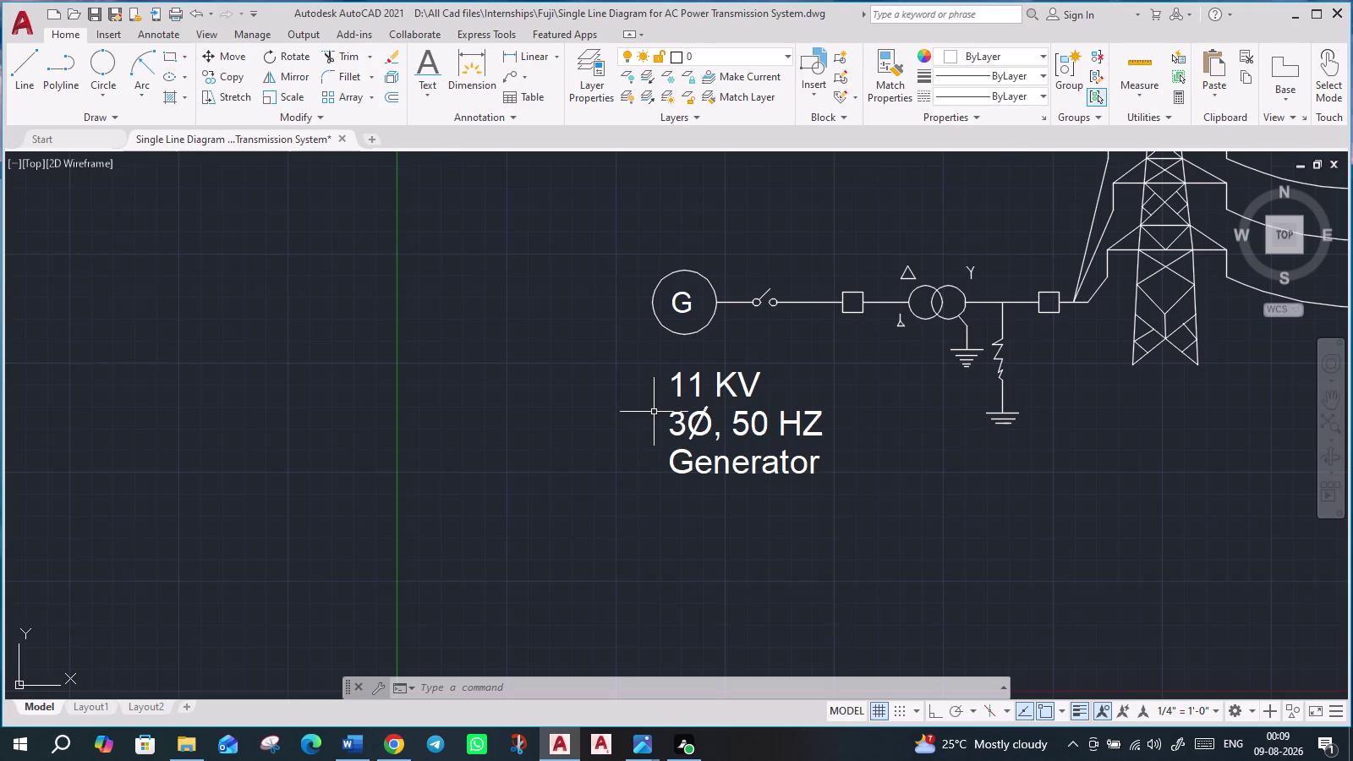
Select the phase slash, the '3Ø, 50 HZ' line and all three generator label lines.
scroll(up, 3)
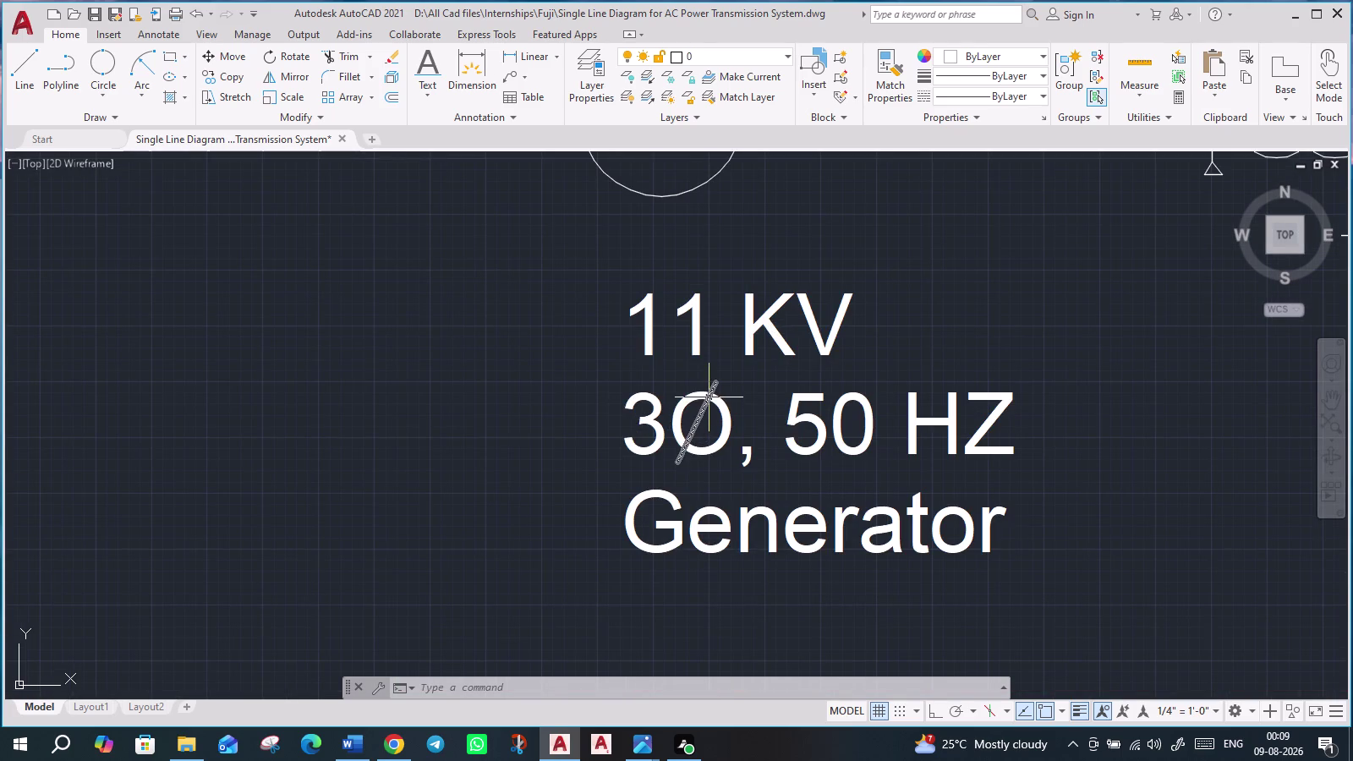
click(708, 398)
click(719, 415)
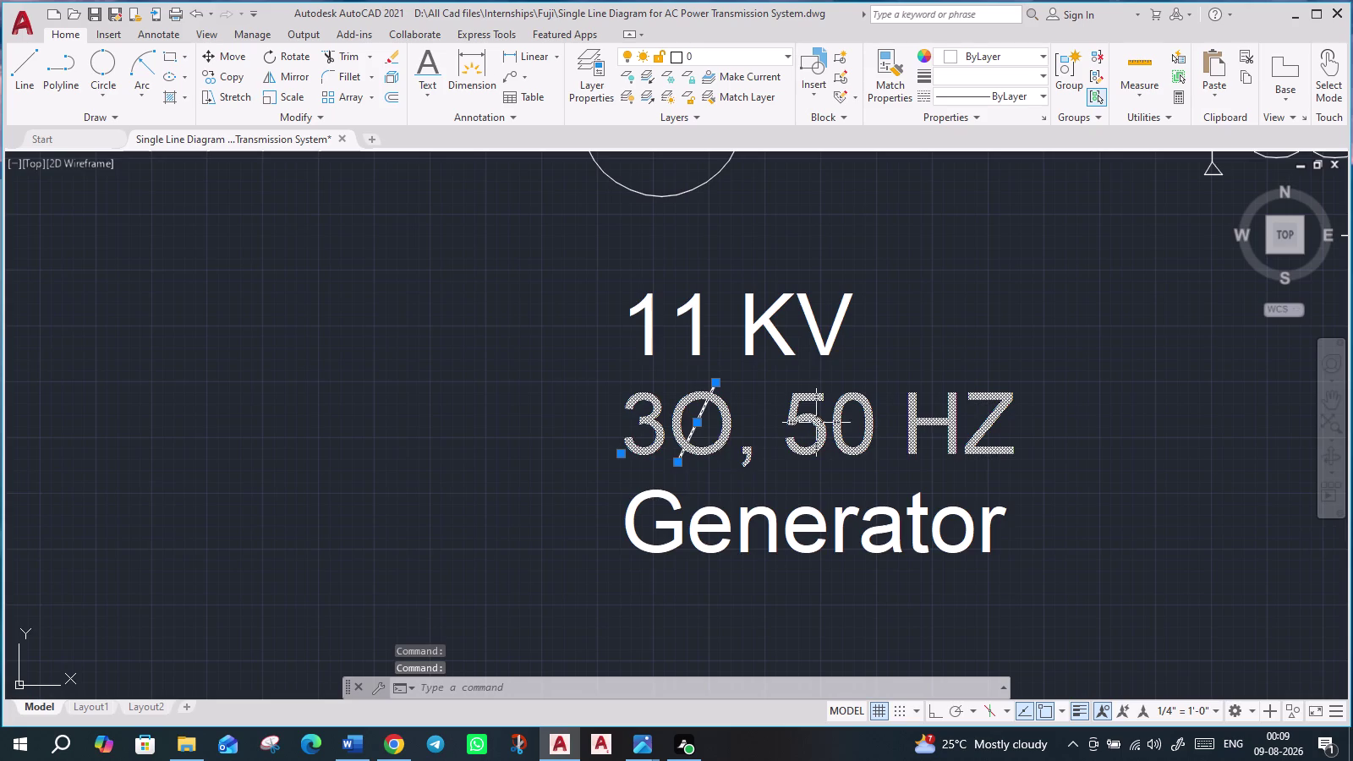
scroll(down, 3)
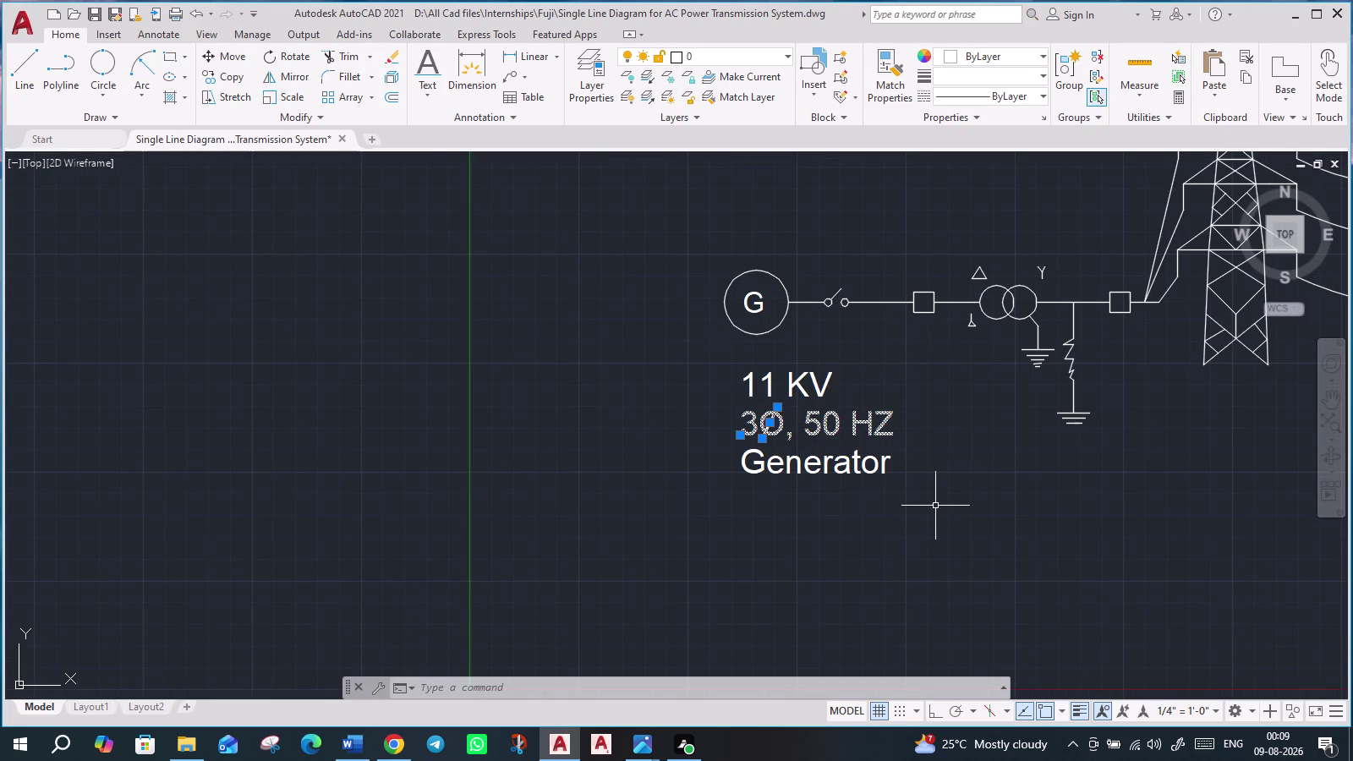
click(731, 364)
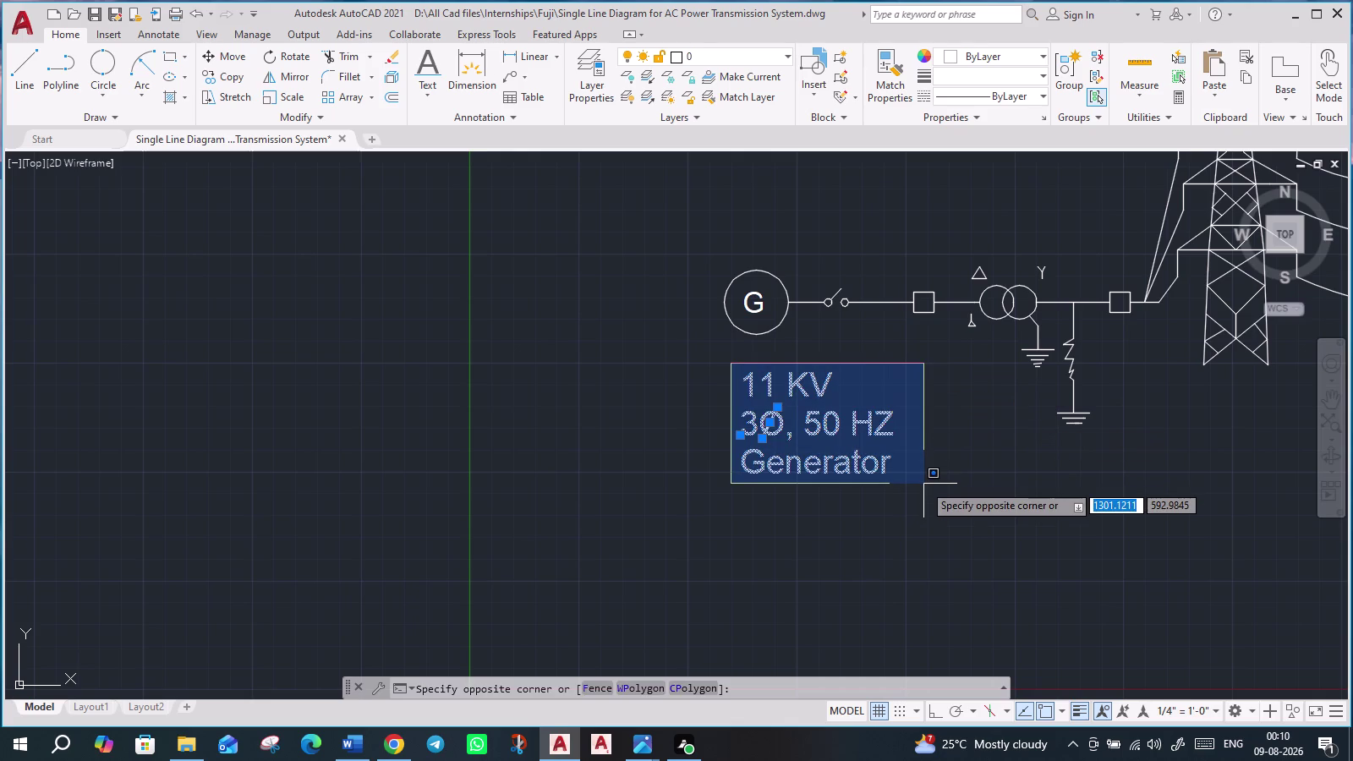
click(924, 483)
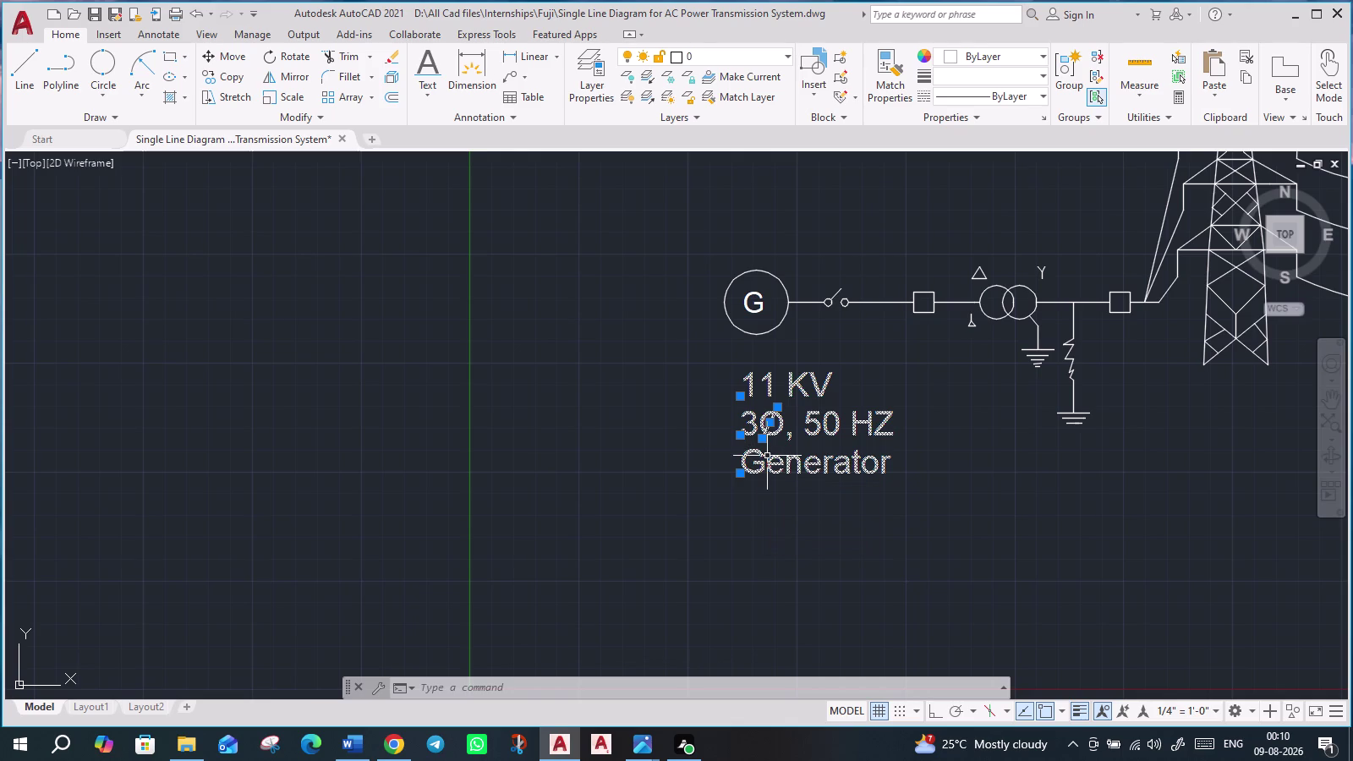
Copy the '11 KV, 3Ø, 50 HZ Generator' label to a spot below the transformer.
text(co)
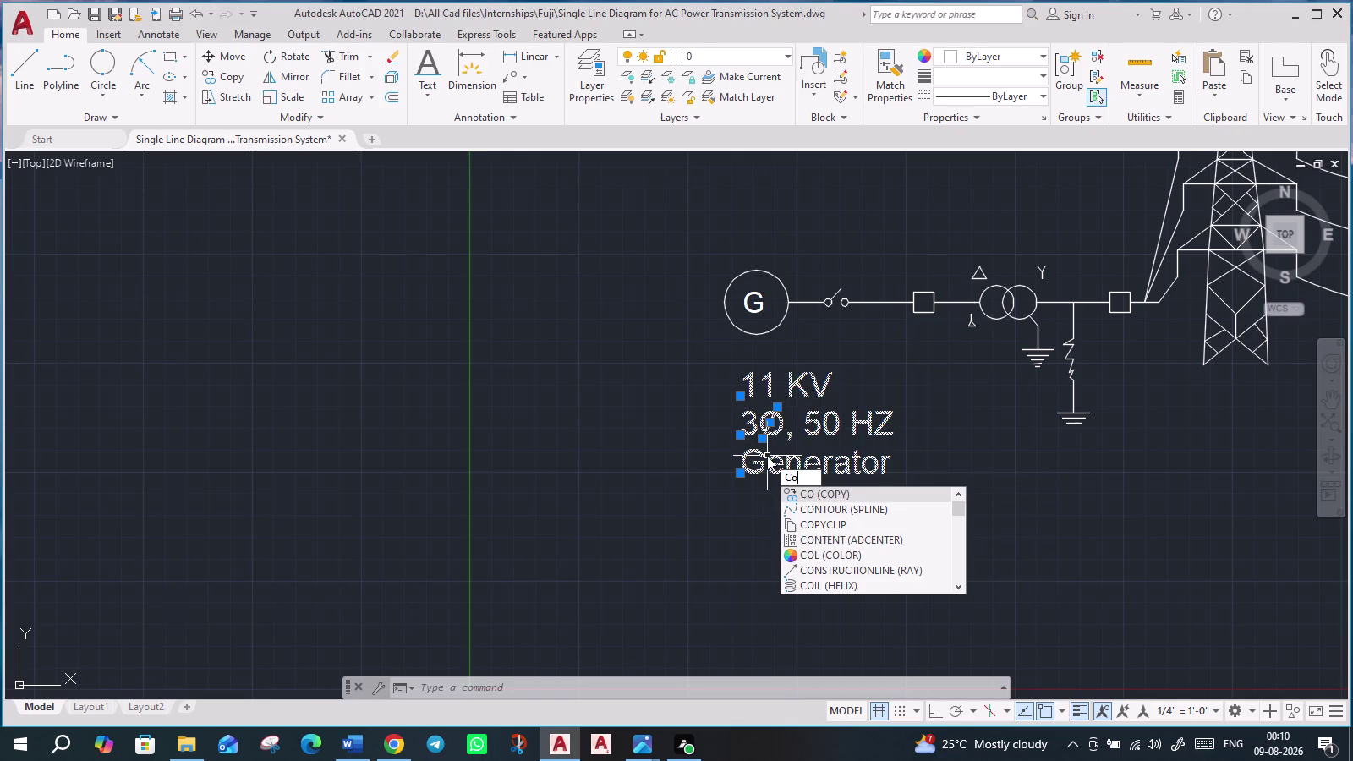
key(Return)
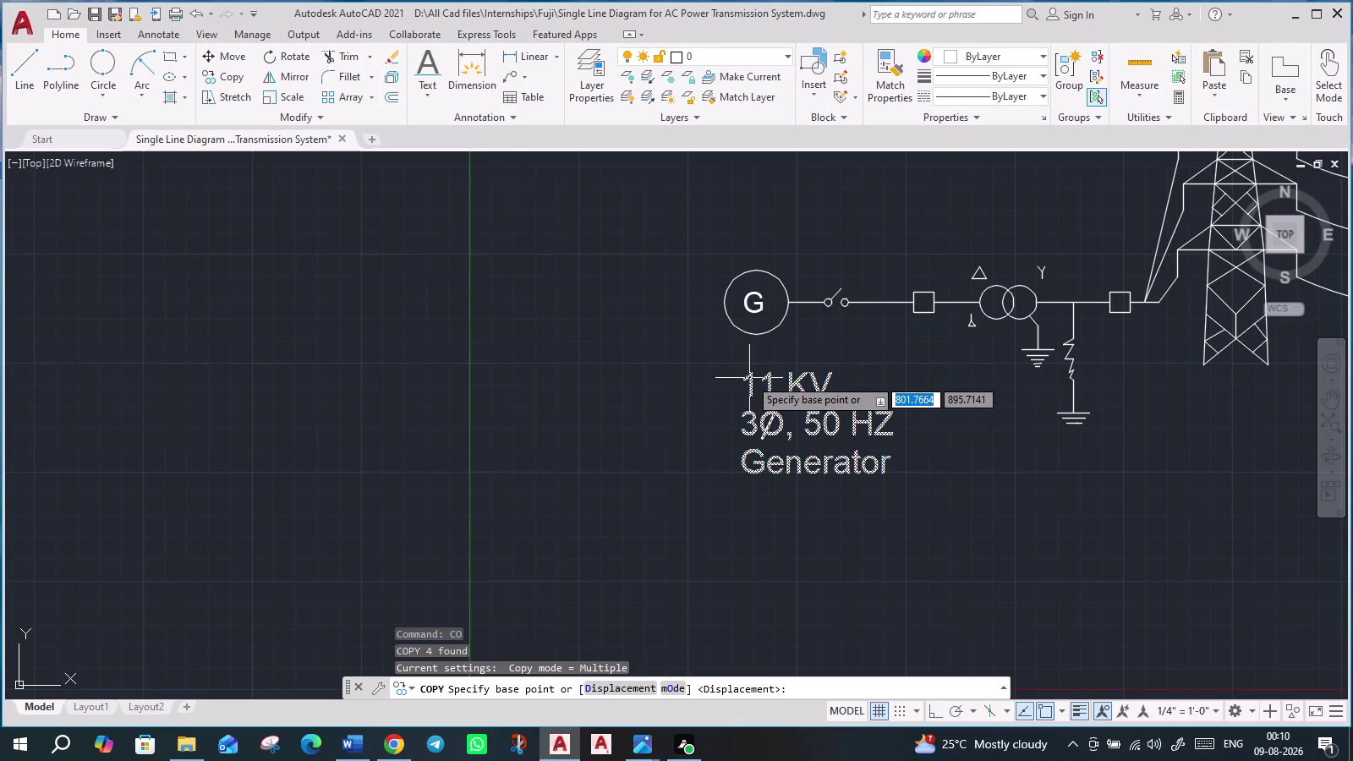
click(749, 378)
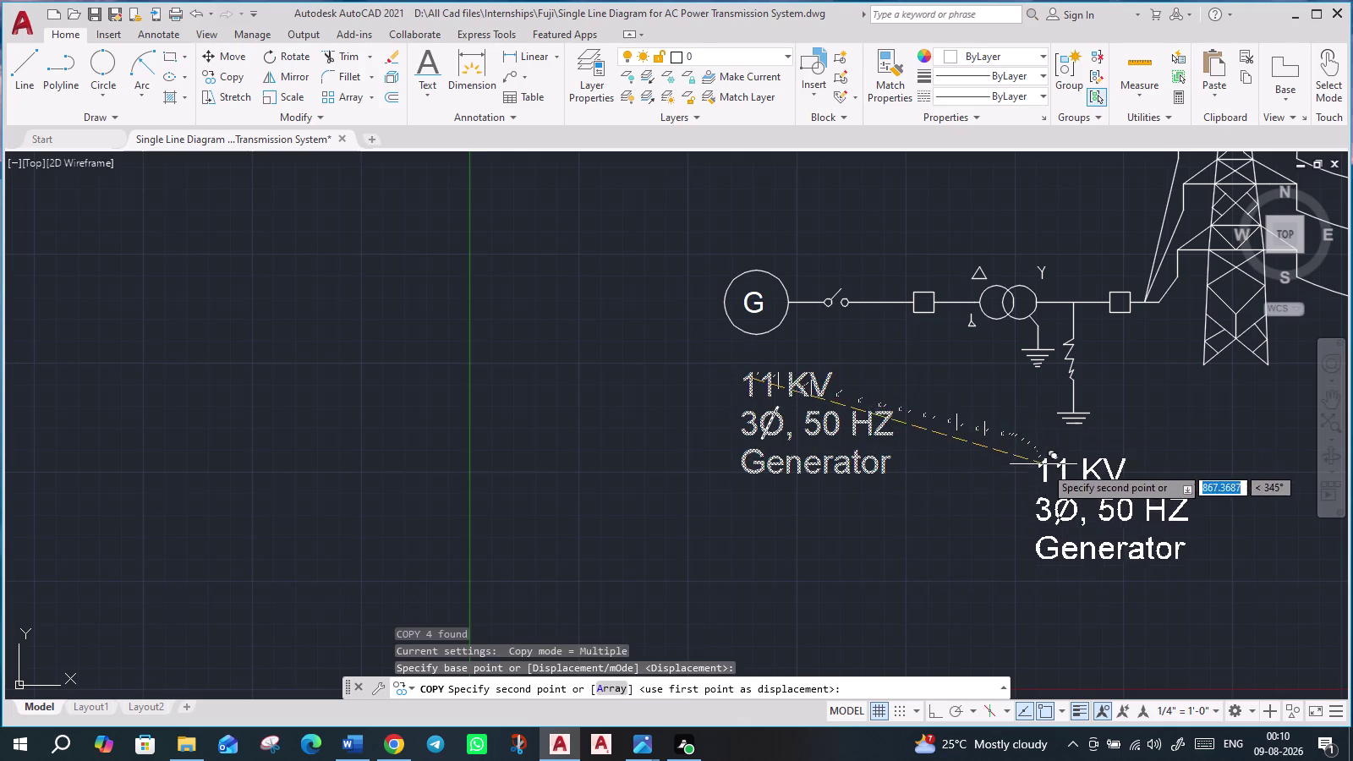
middle_drag(1029, 470, 807, 420)
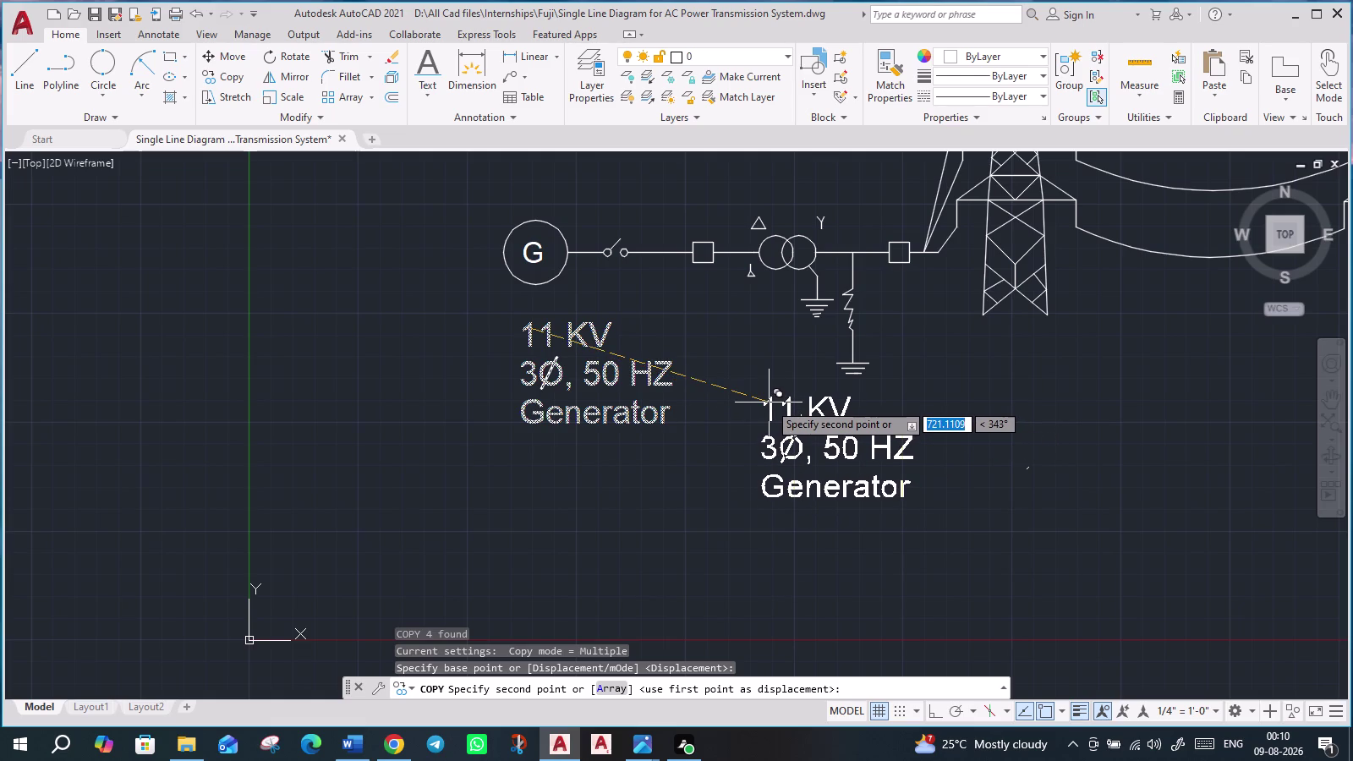
click(766, 402)
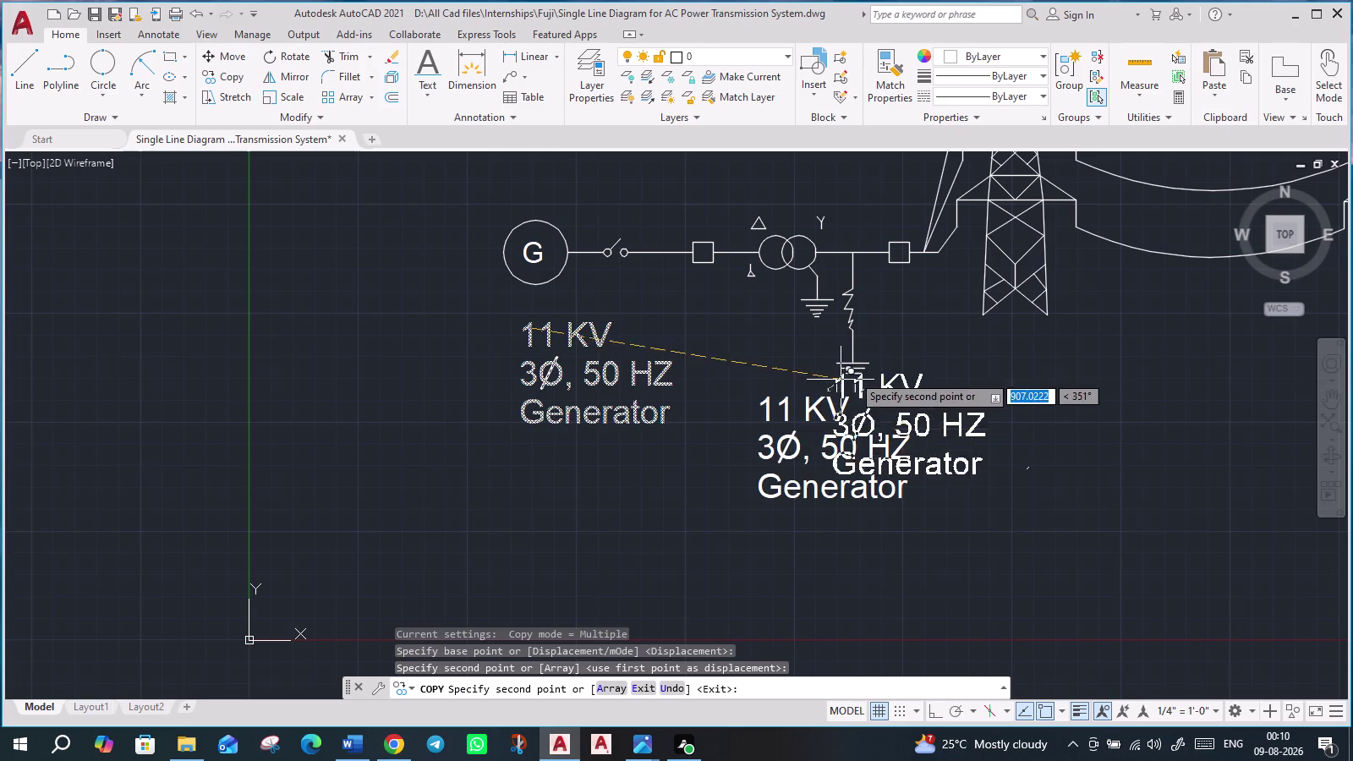
key(Escape)
scroll(down, 3)
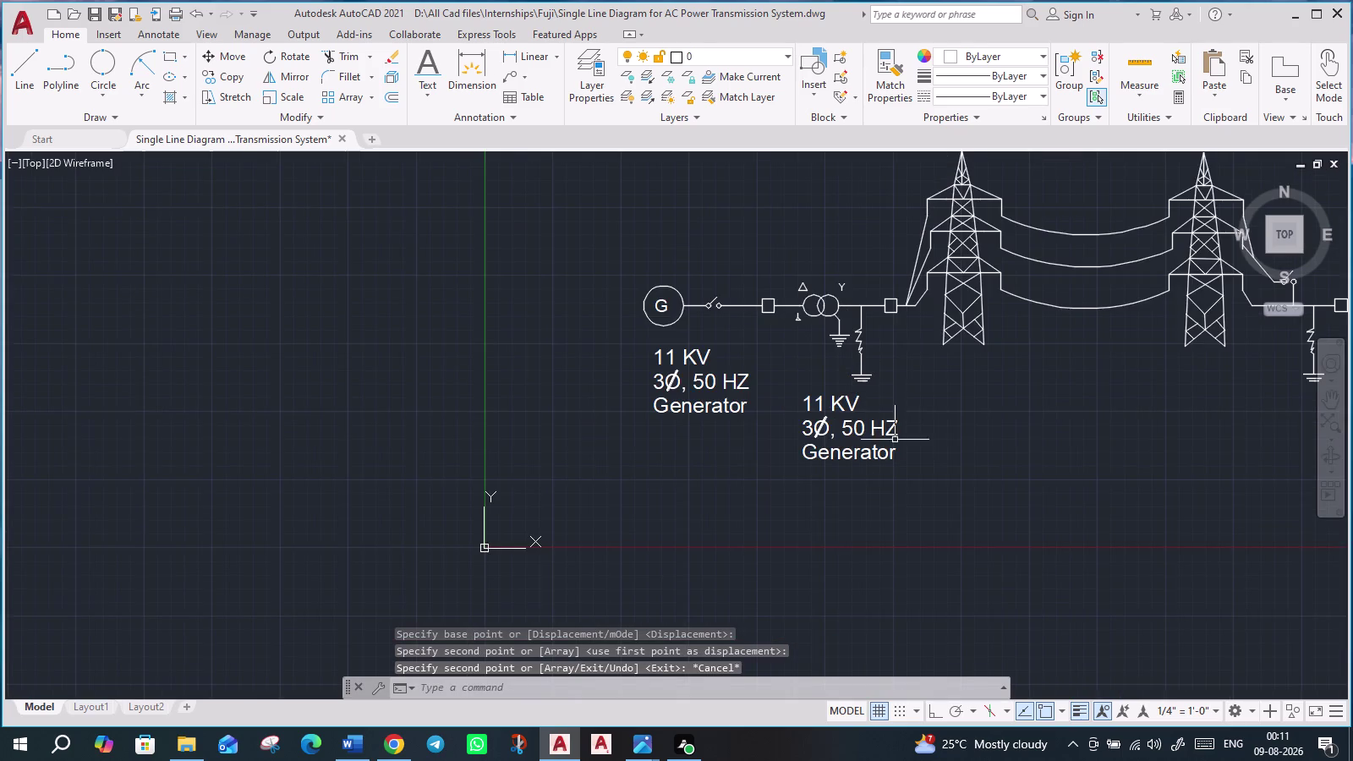
scroll(down, 3)
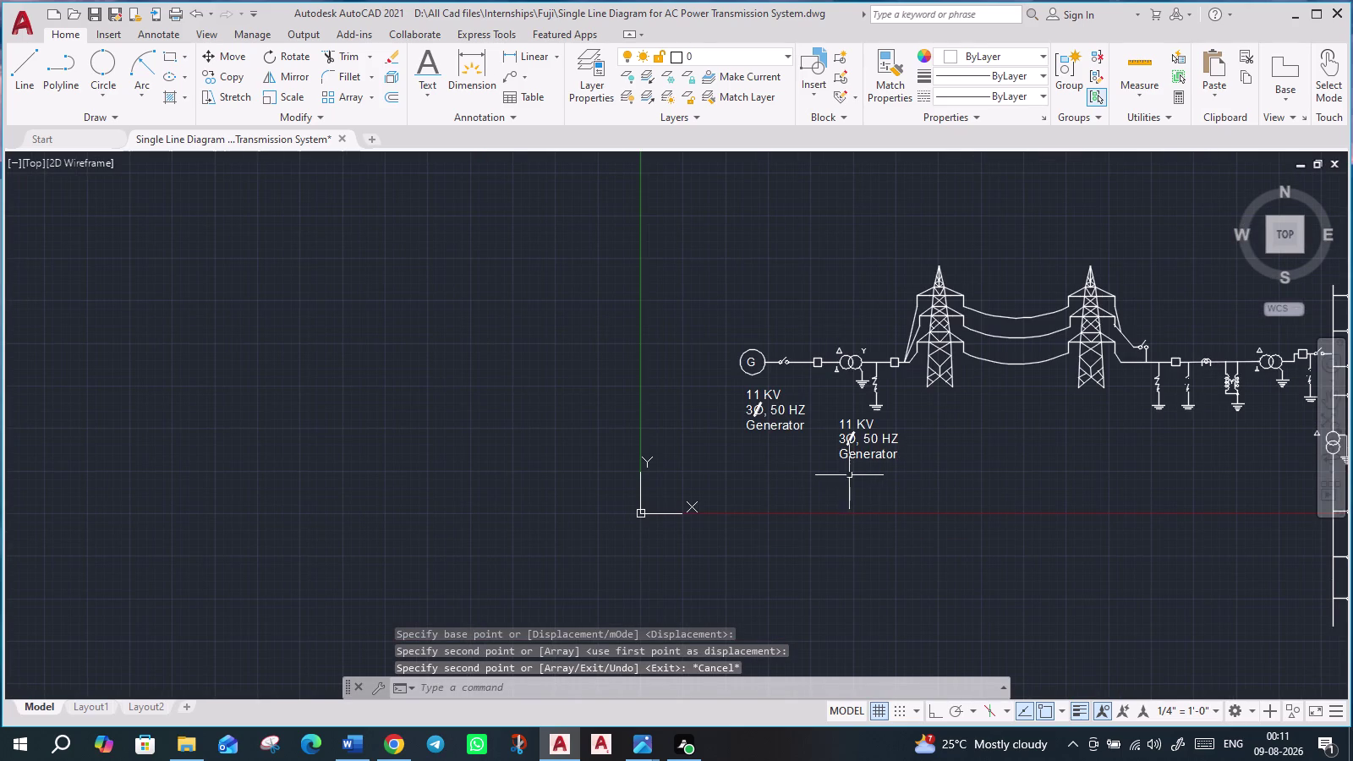
Scale down the original generator label, anchored at its corner.
click(818, 465)
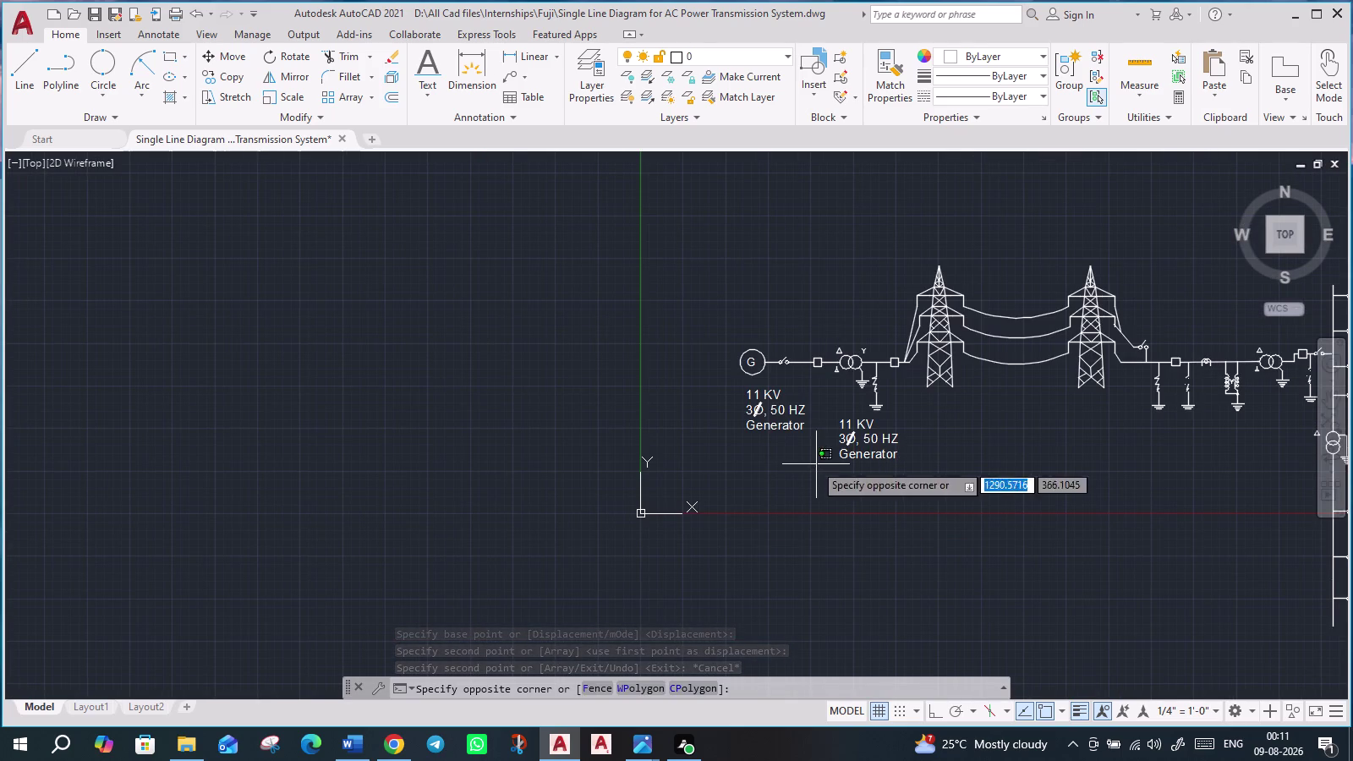
click(725, 388)
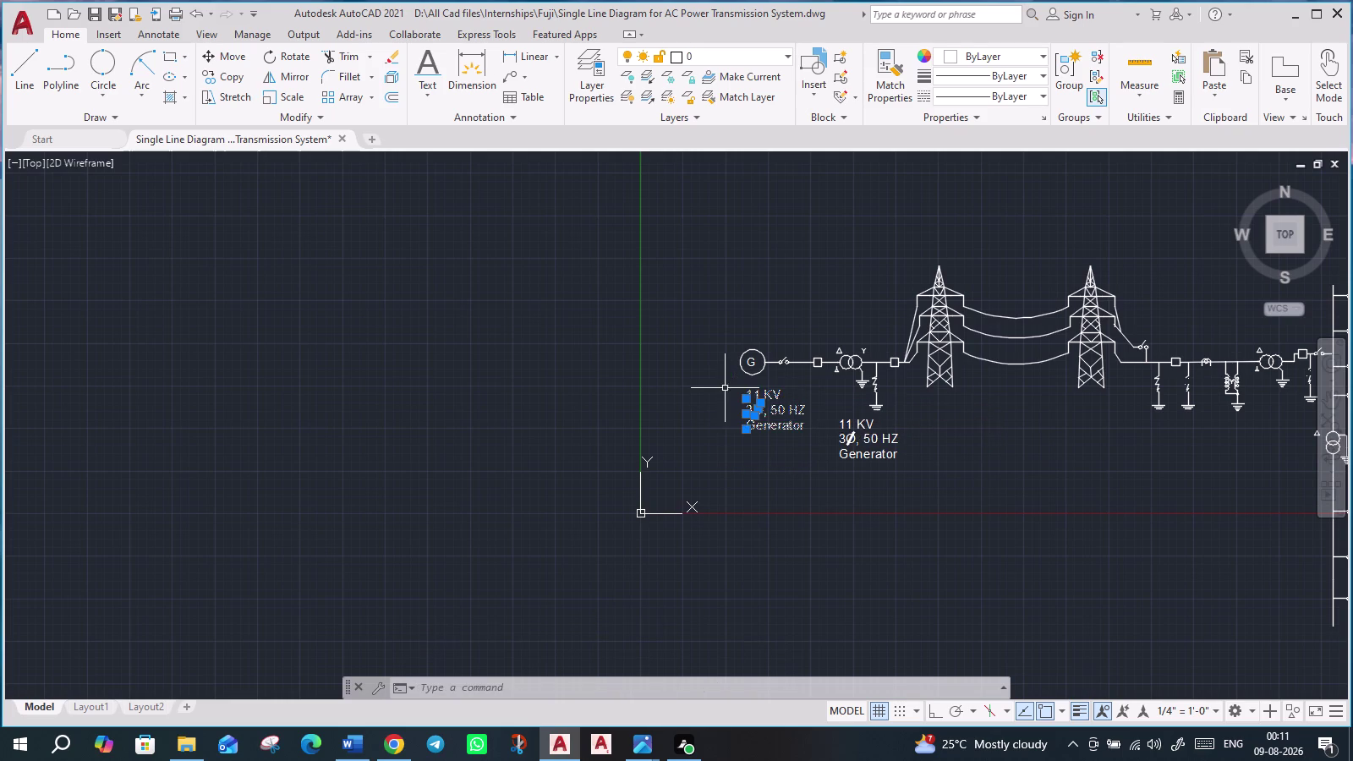
text(sc)
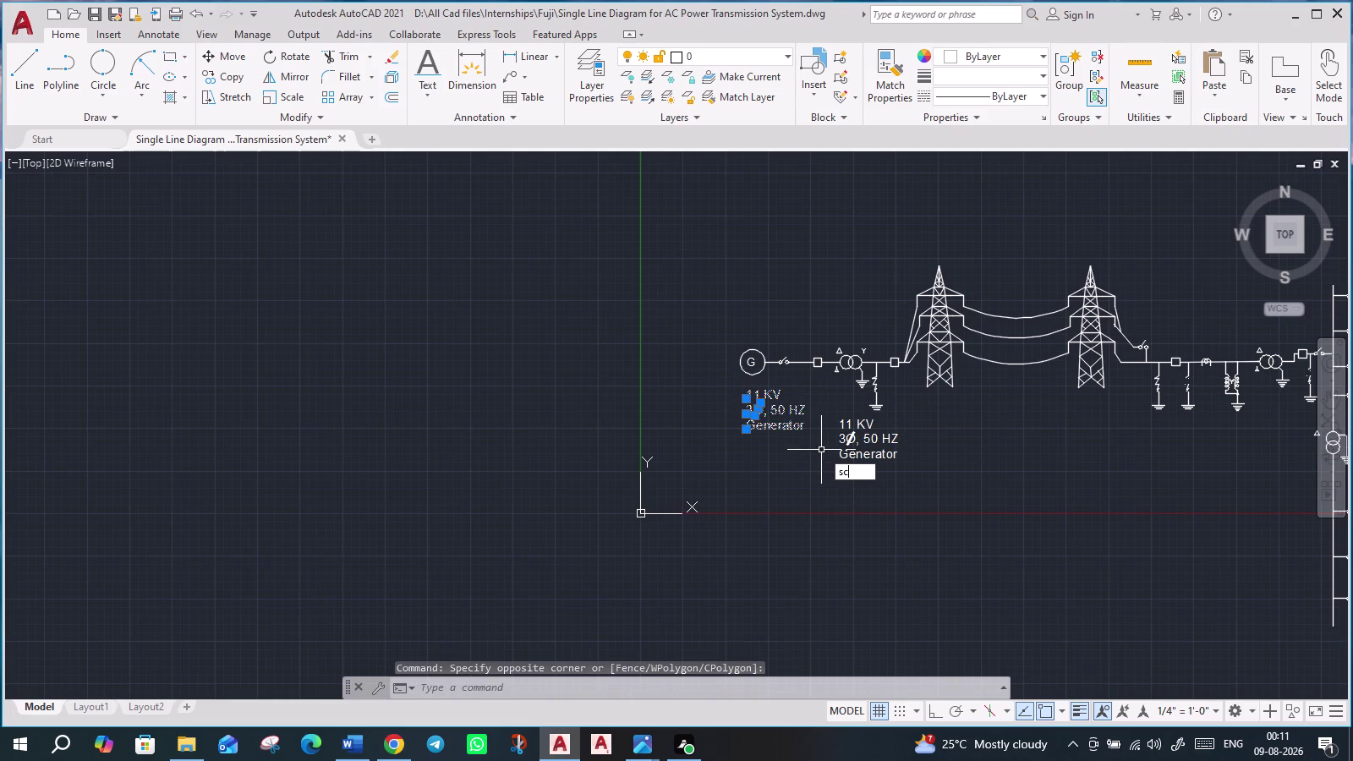
key(Return)
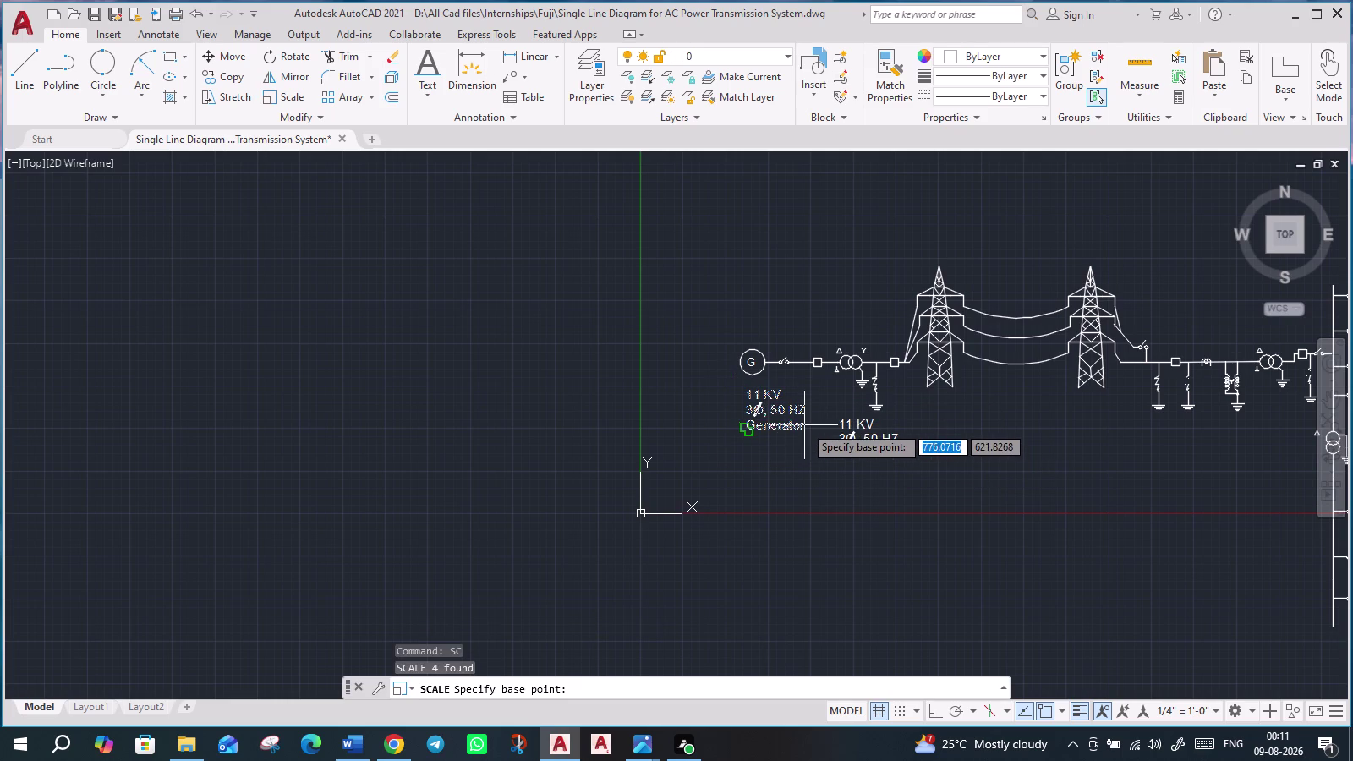
click(744, 425)
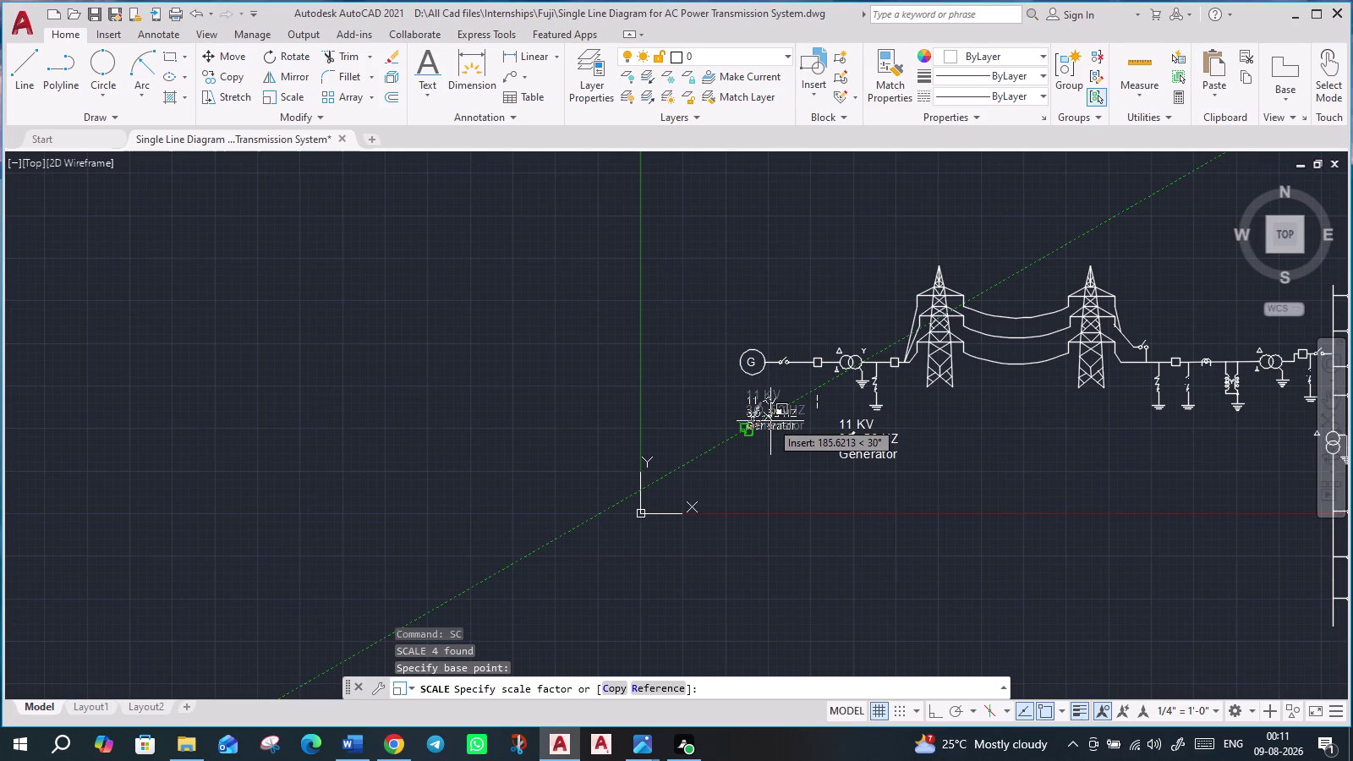
click(770, 421)
scroll(up, 3)
scroll(down, 3)
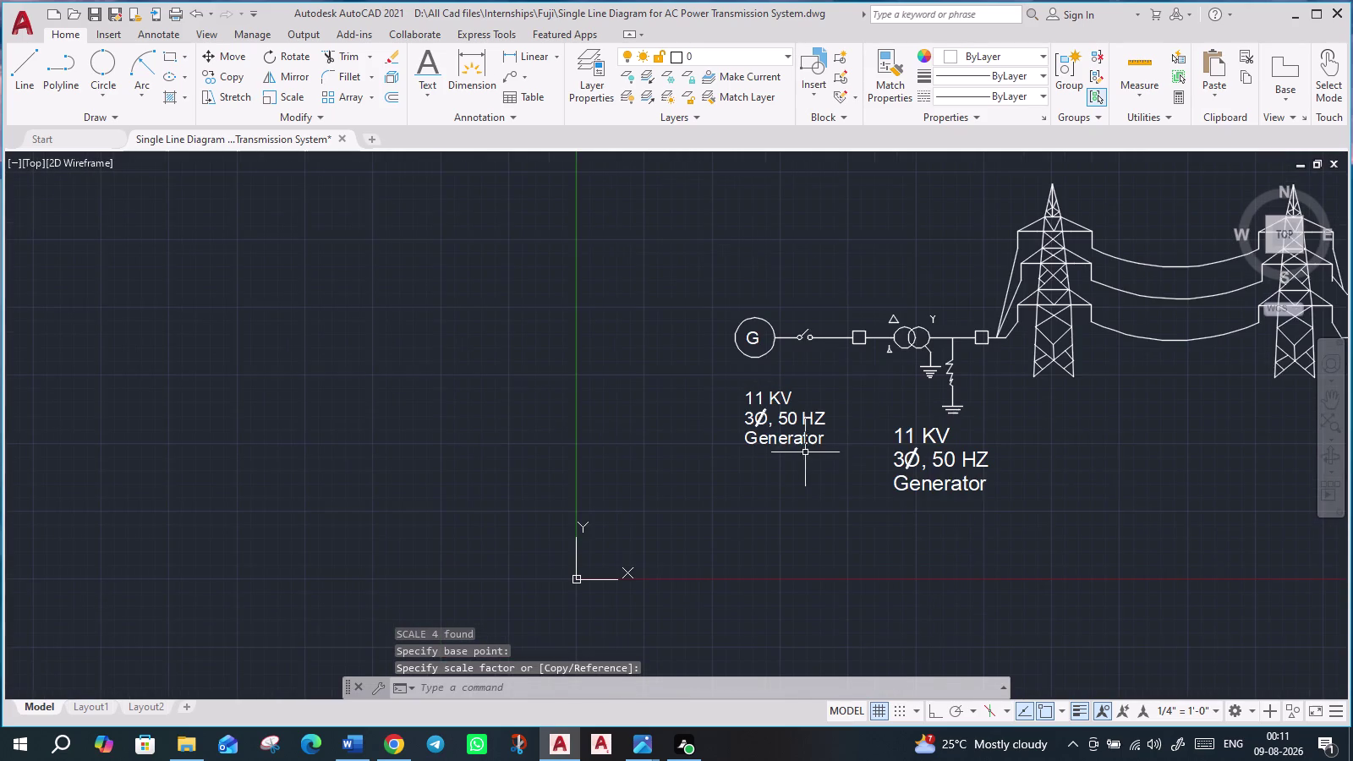
middle_drag(989, 519, 911, 511)
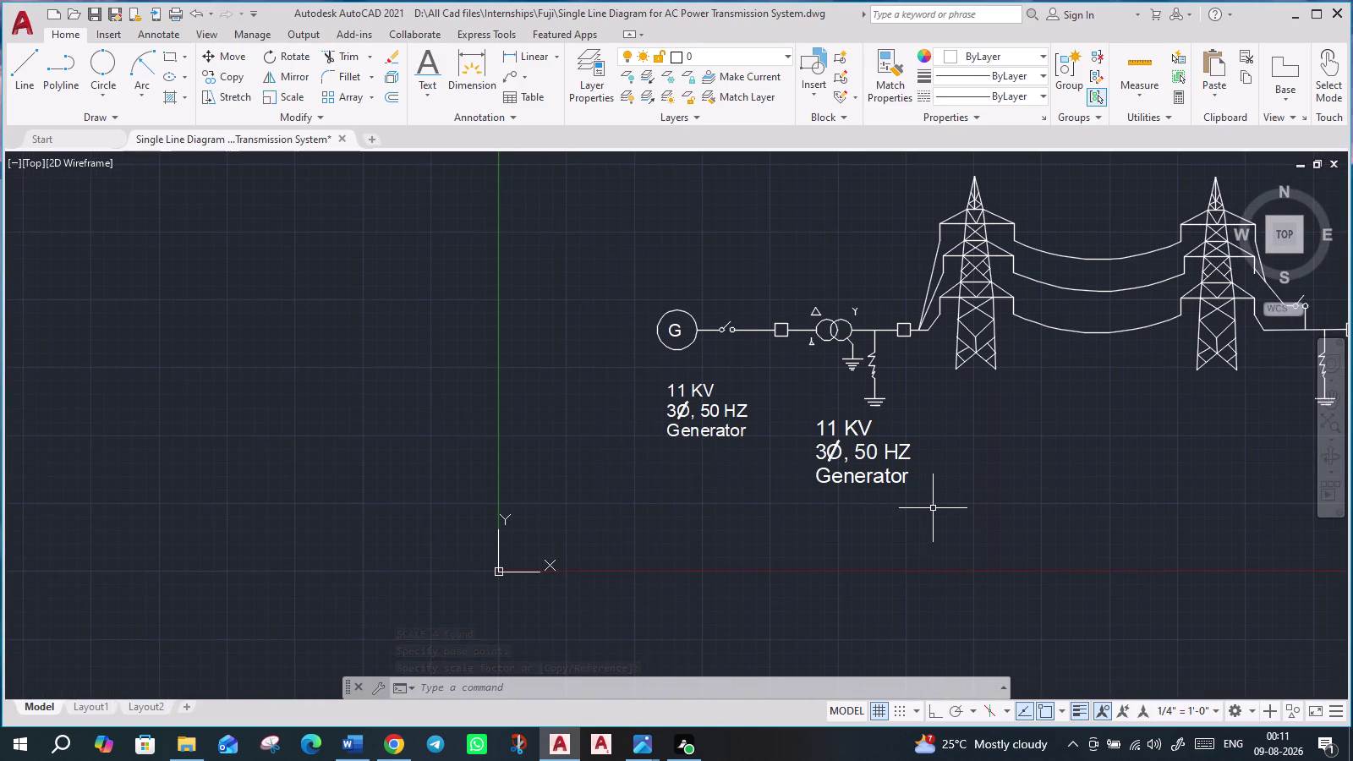
Scale the copied label down to match the original's text size.
click(933, 509)
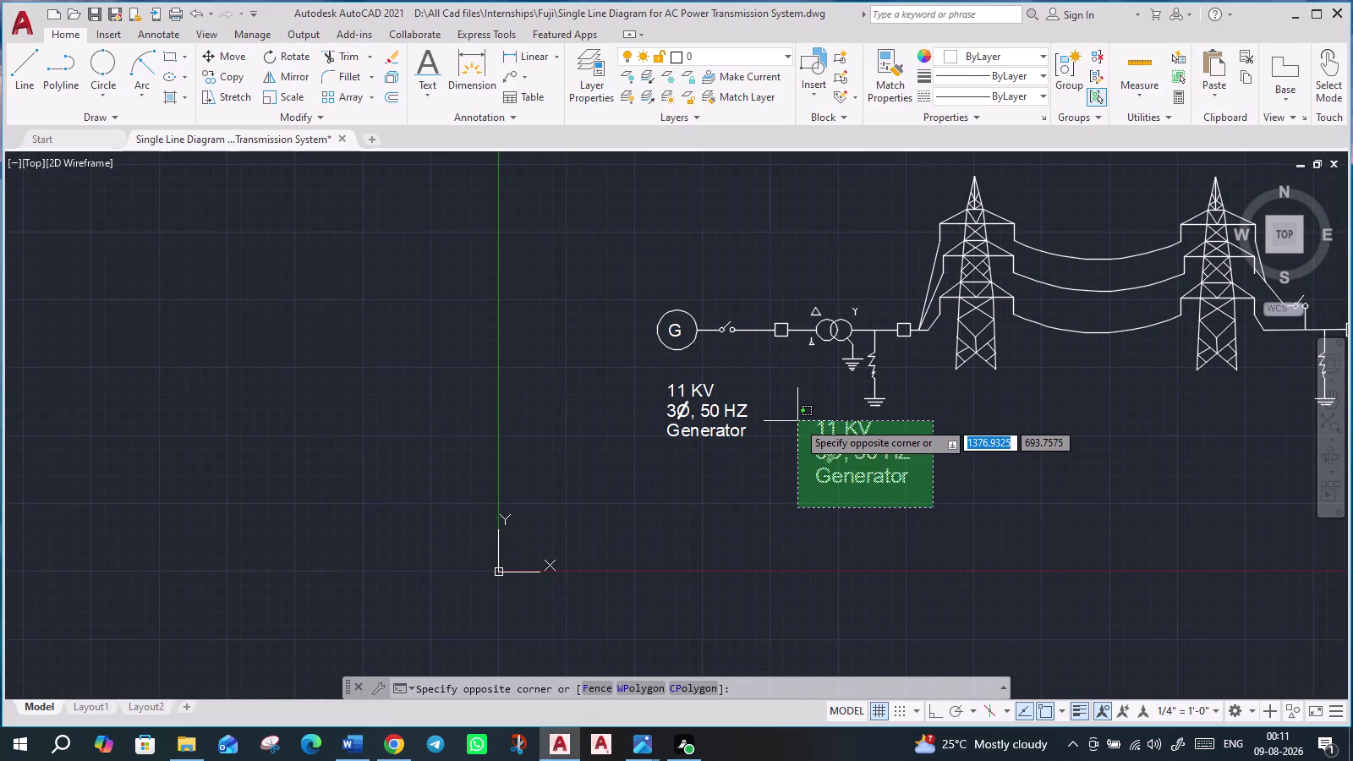
click(798, 421)
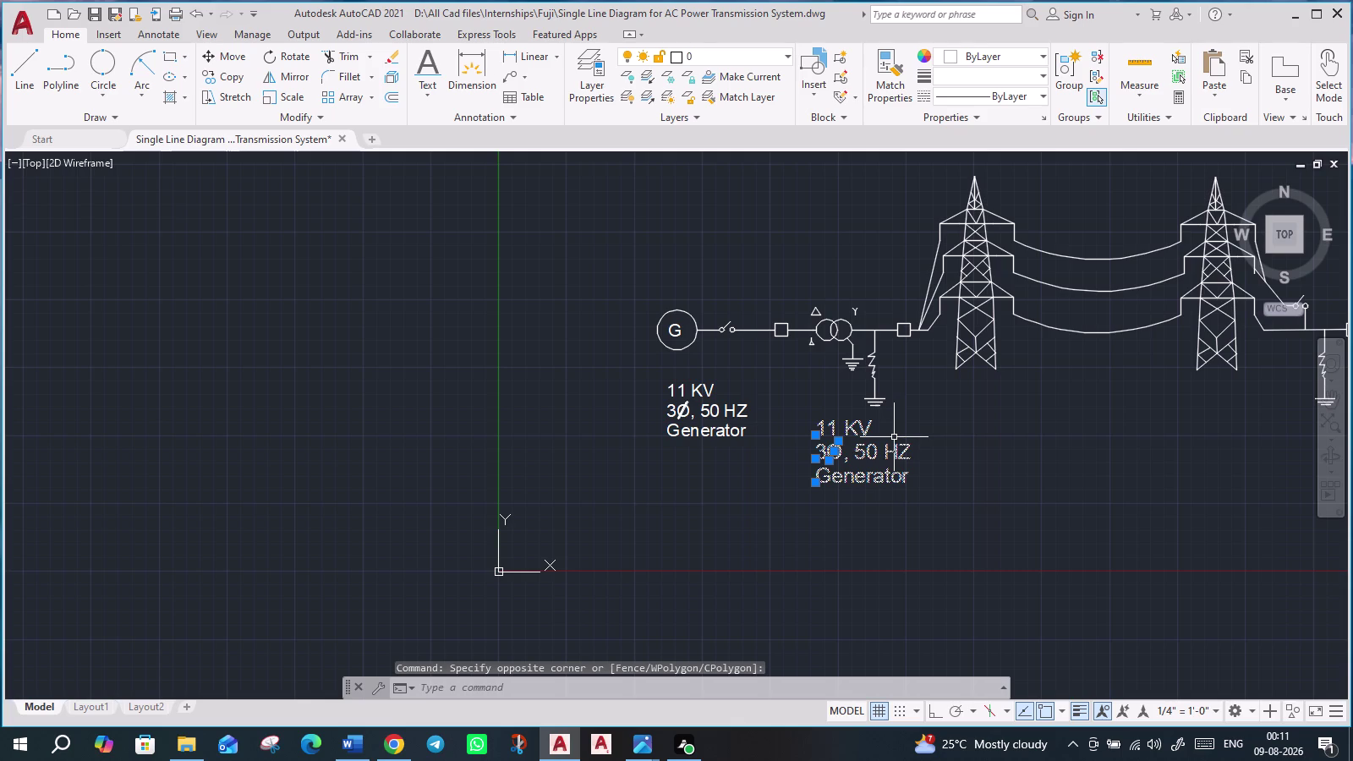
text(sc)
key(Return)
click(817, 481)
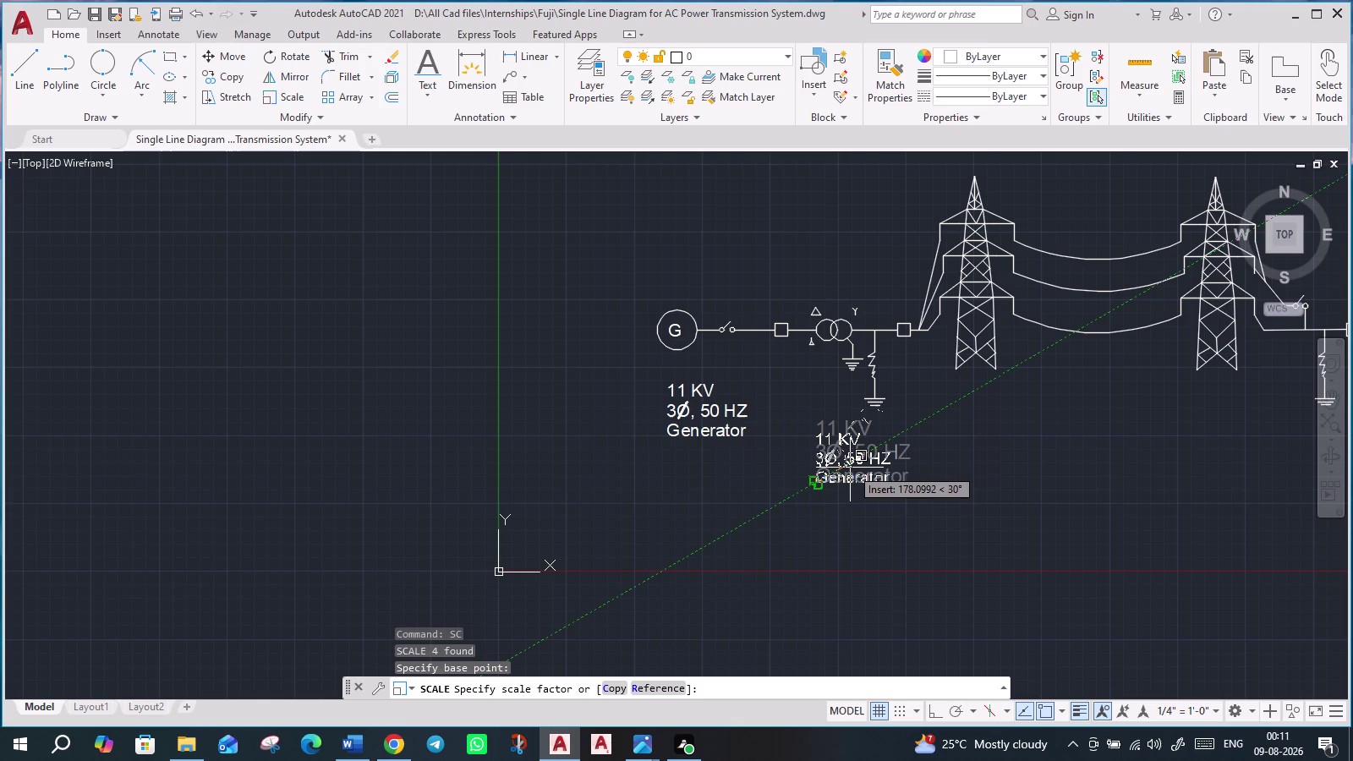
click(851, 468)
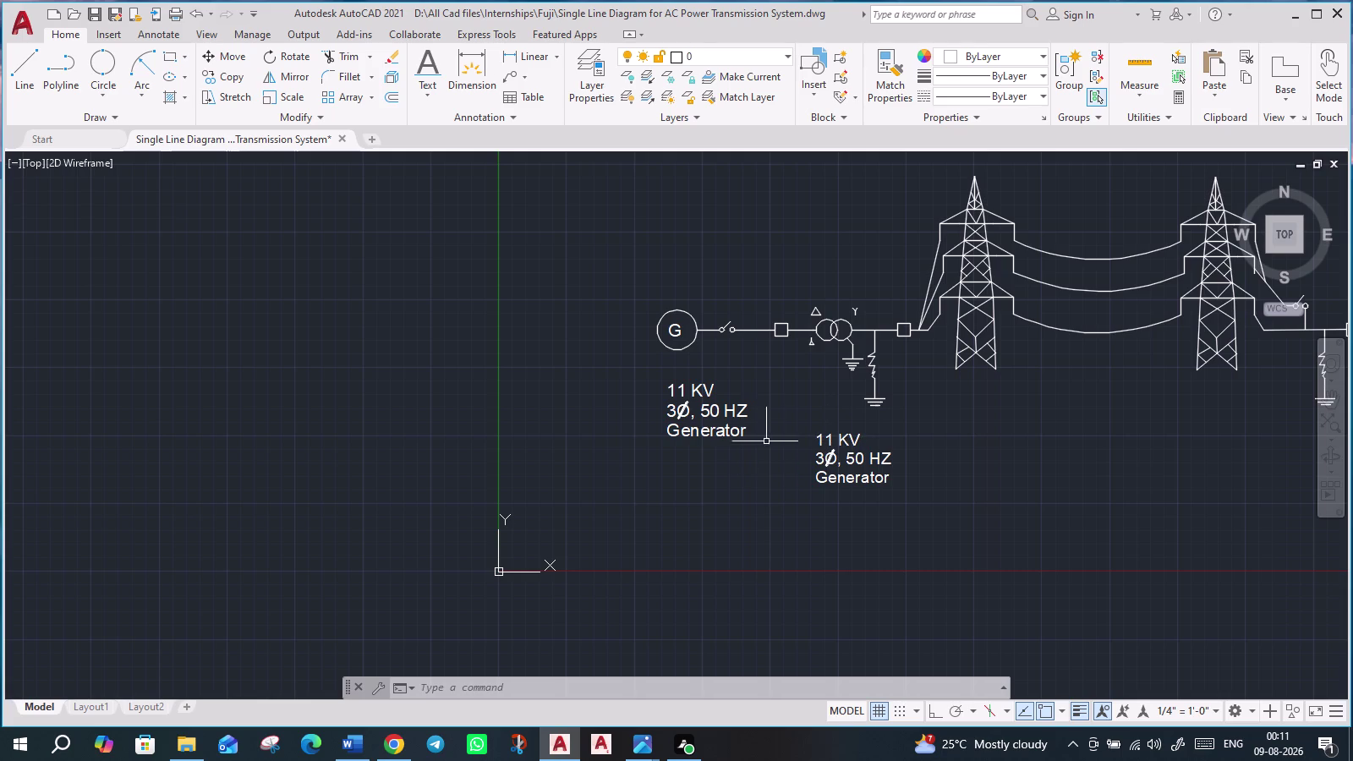
double_click(829, 438)
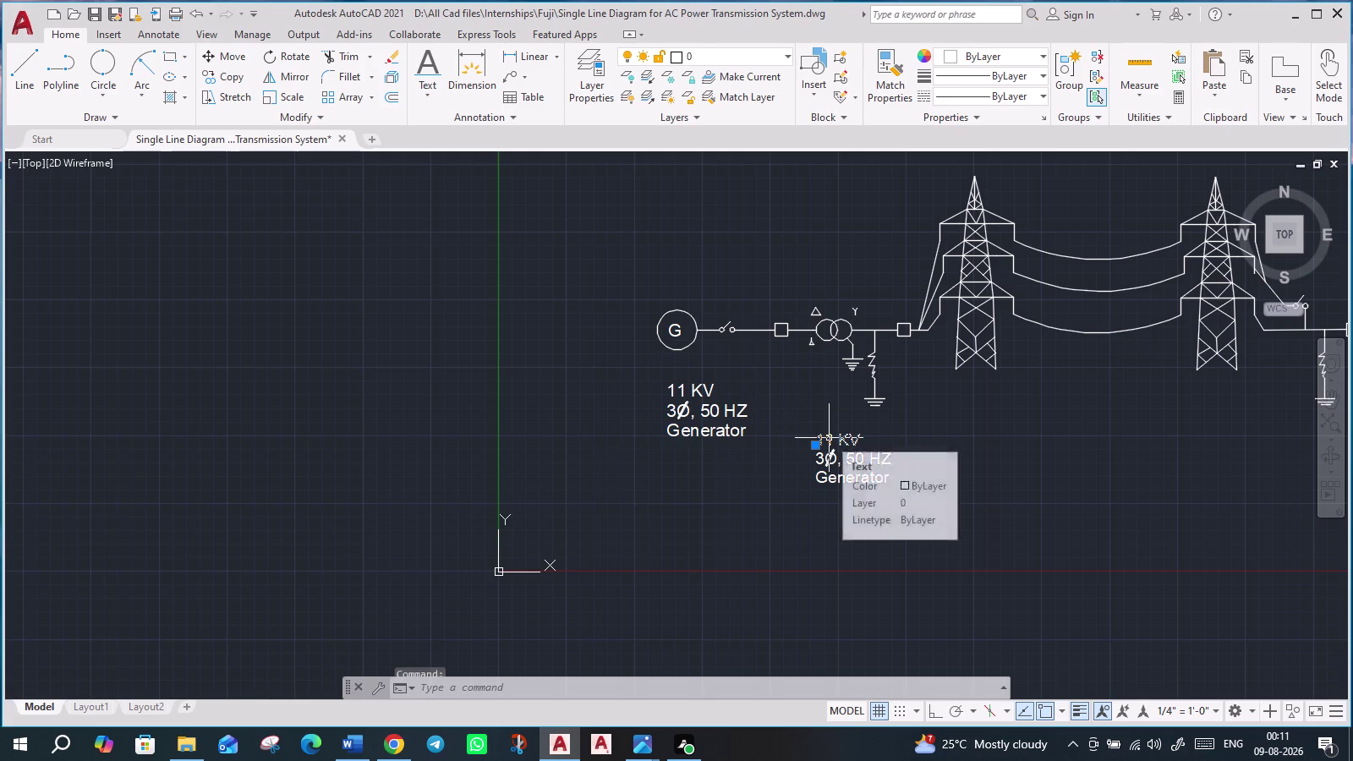
Insert '/32' into the copied label's voltage line, just before KV.
scroll(up, 3)
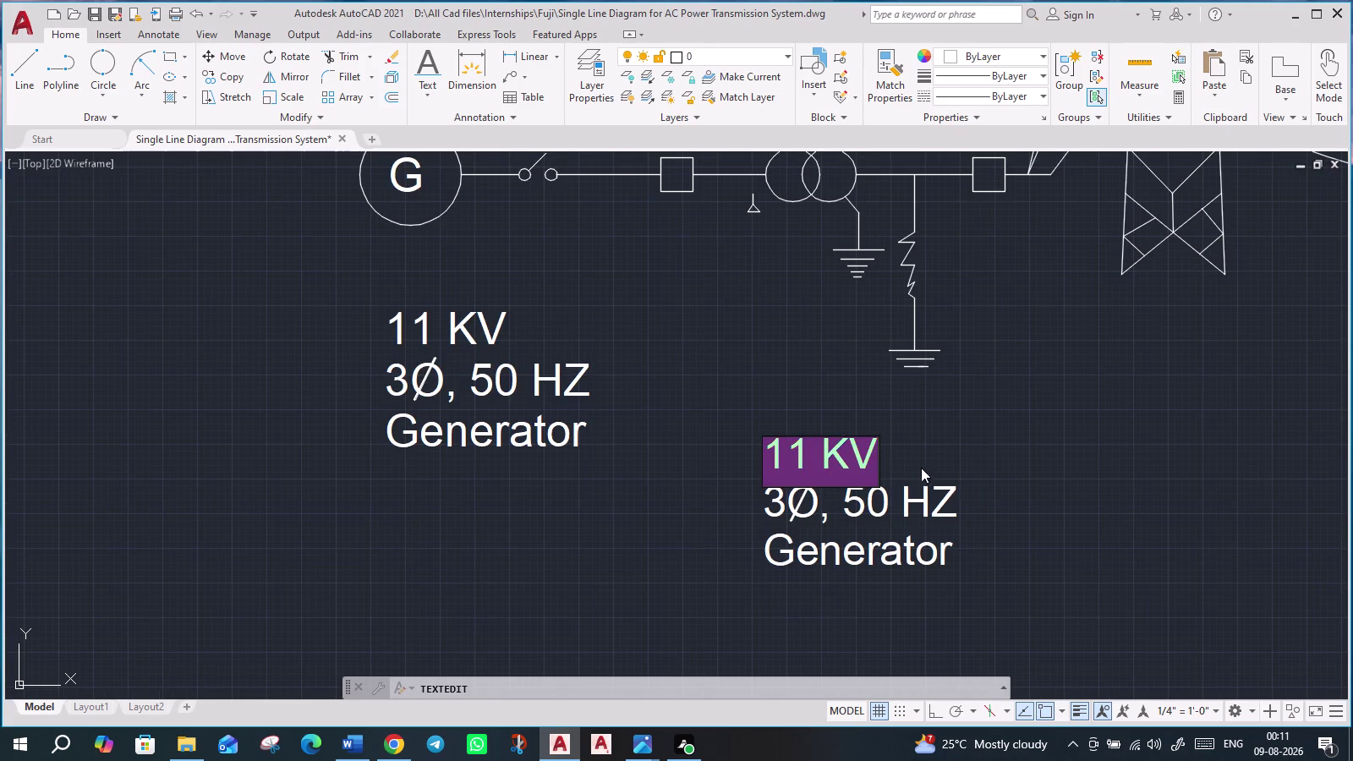
click(868, 463)
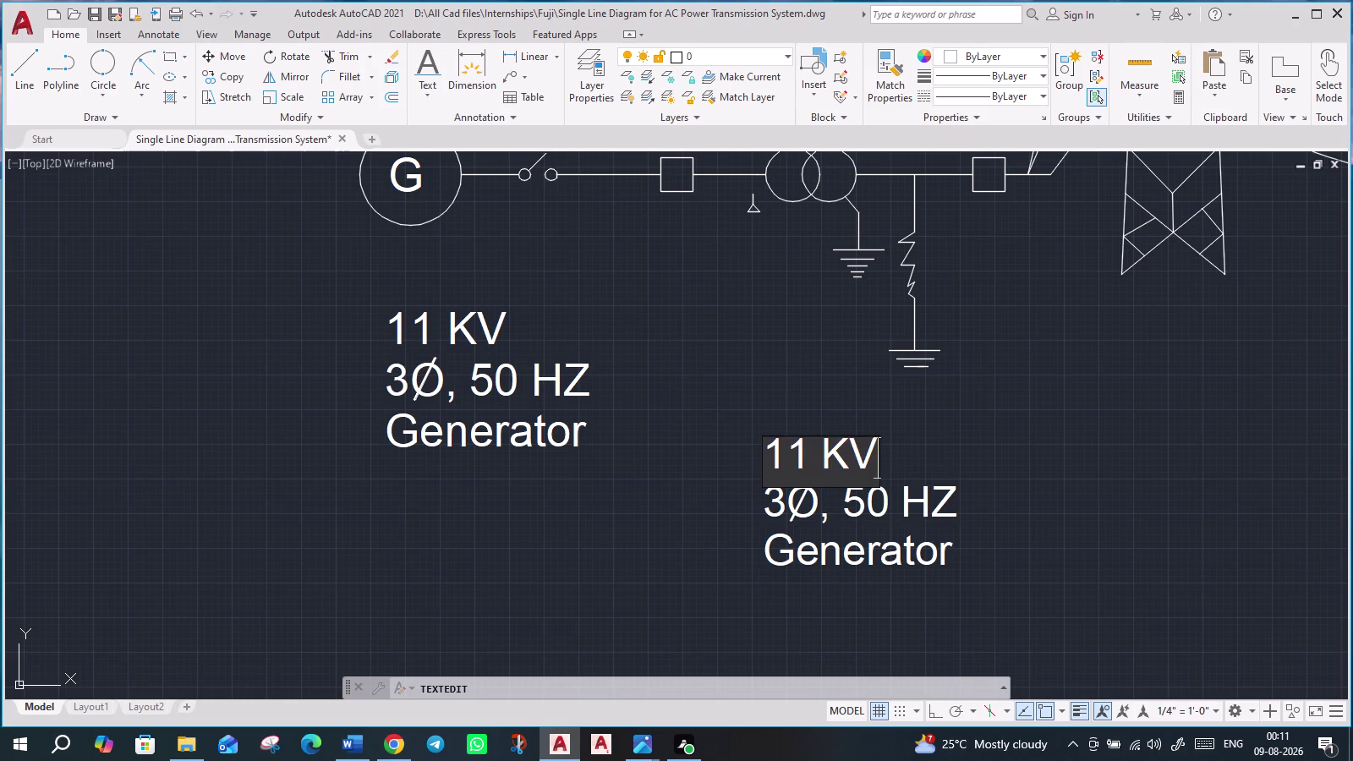
key(Left)
key(Left)
key(Left)
key(space)
text(/)
text(32)
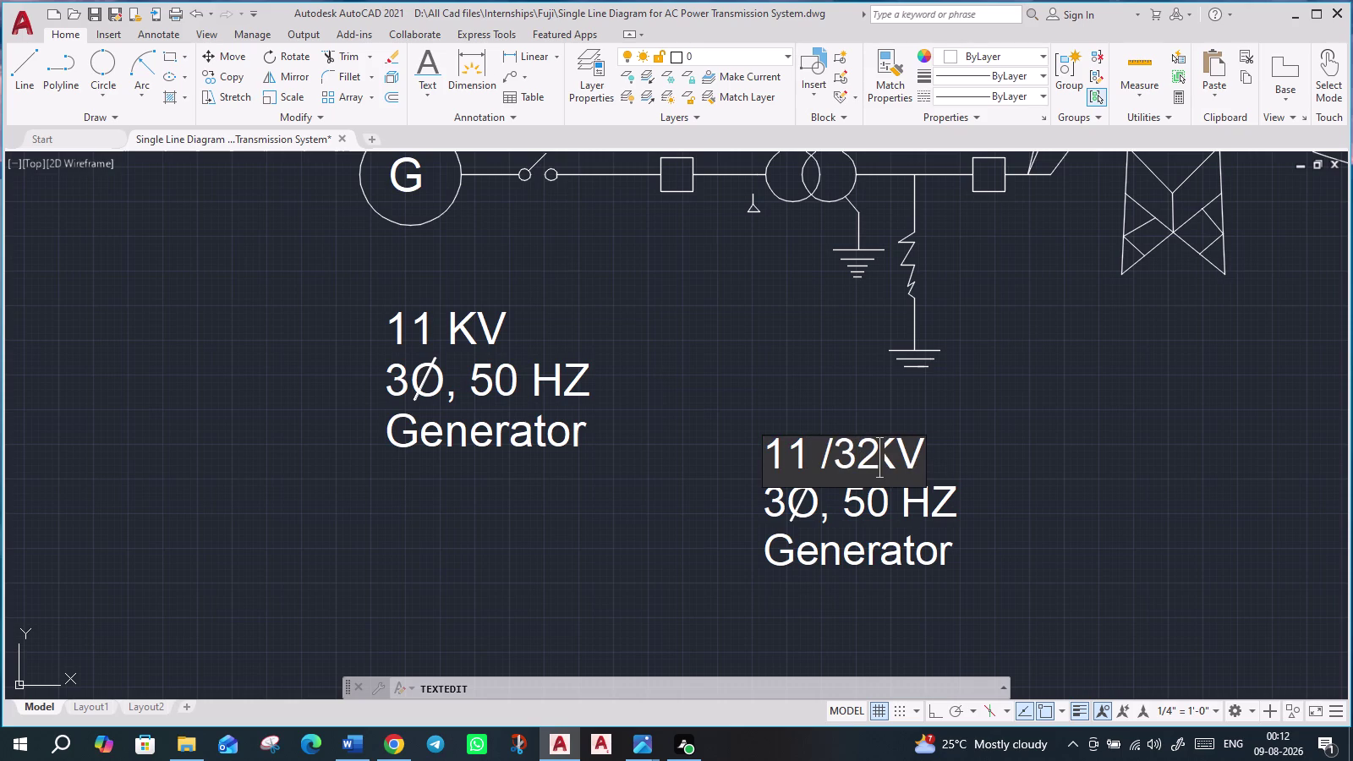
Add the missing '1' and spaces so the line reads '11 / 132 KV'.
key(Left)
key(Left)
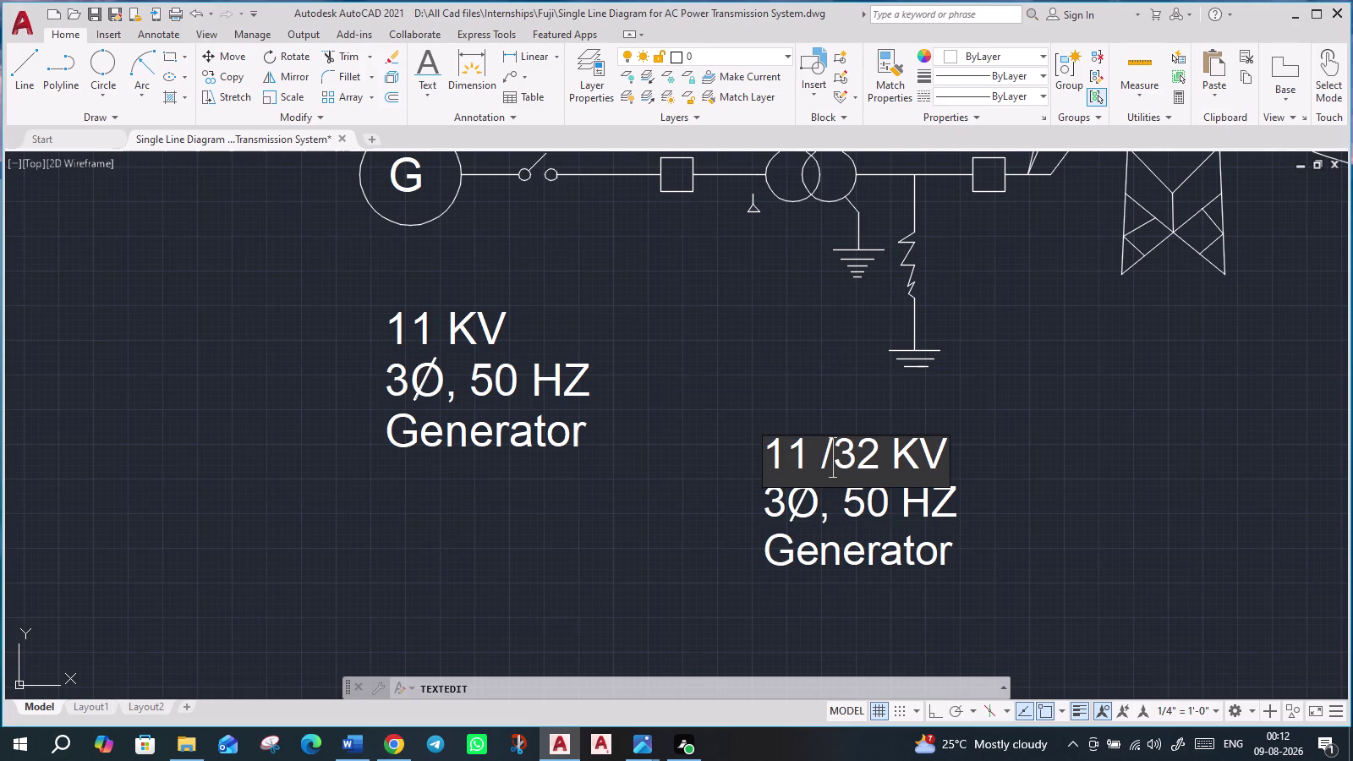
key(1)
key(Left)
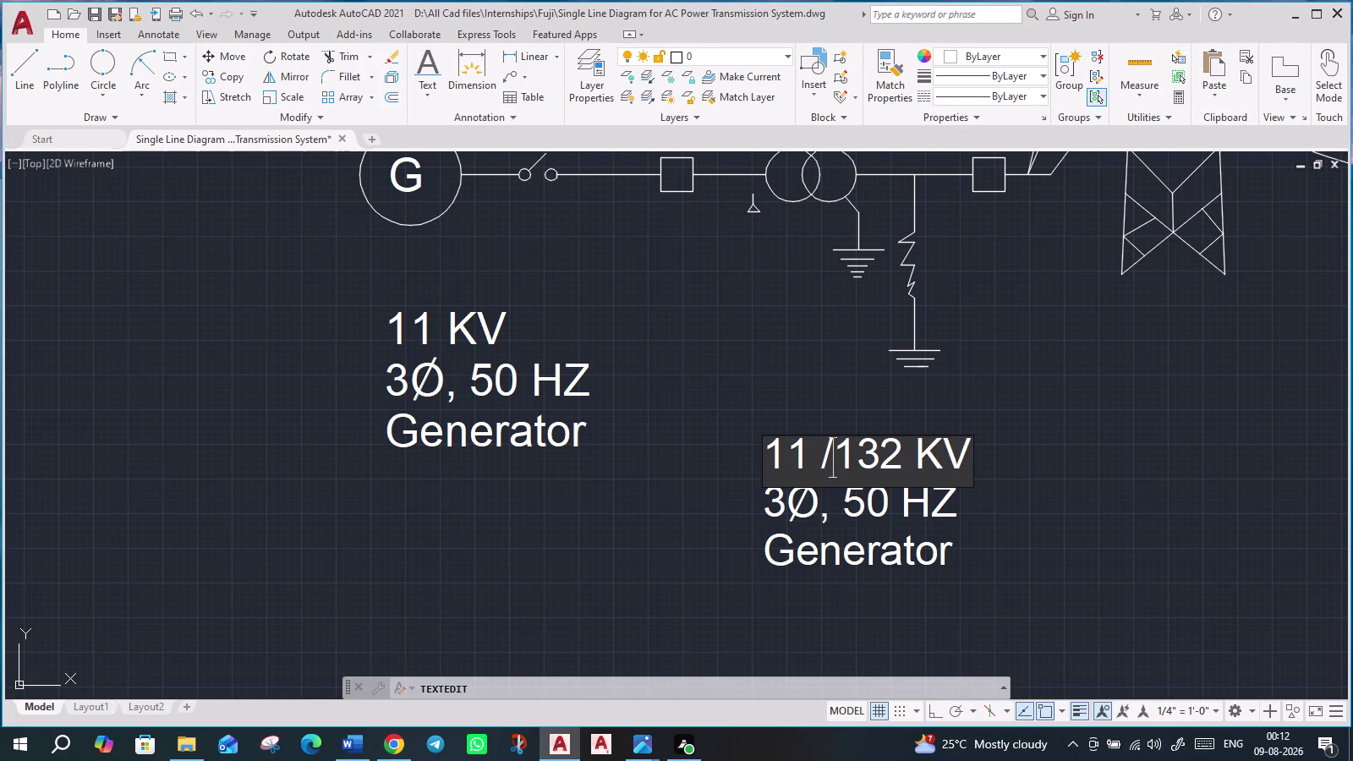
key(space)
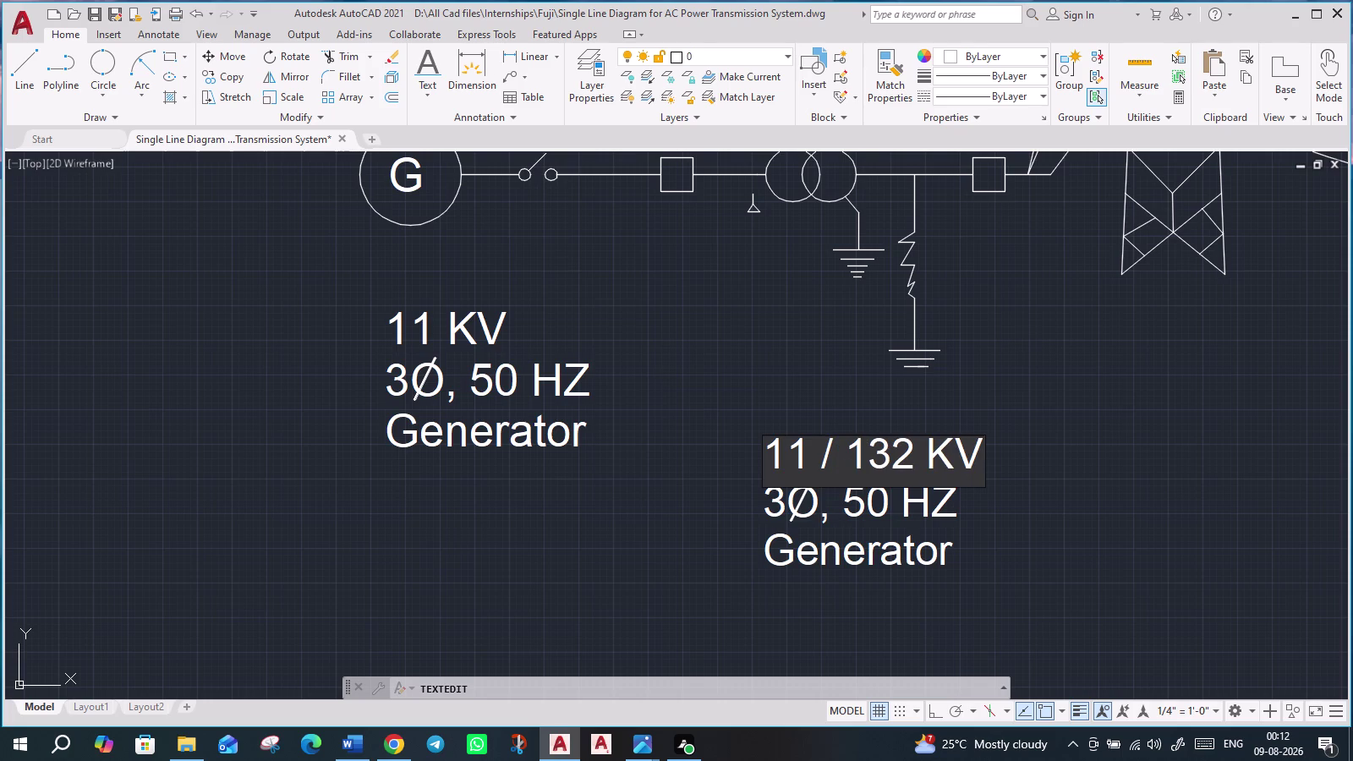
click(940, 508)
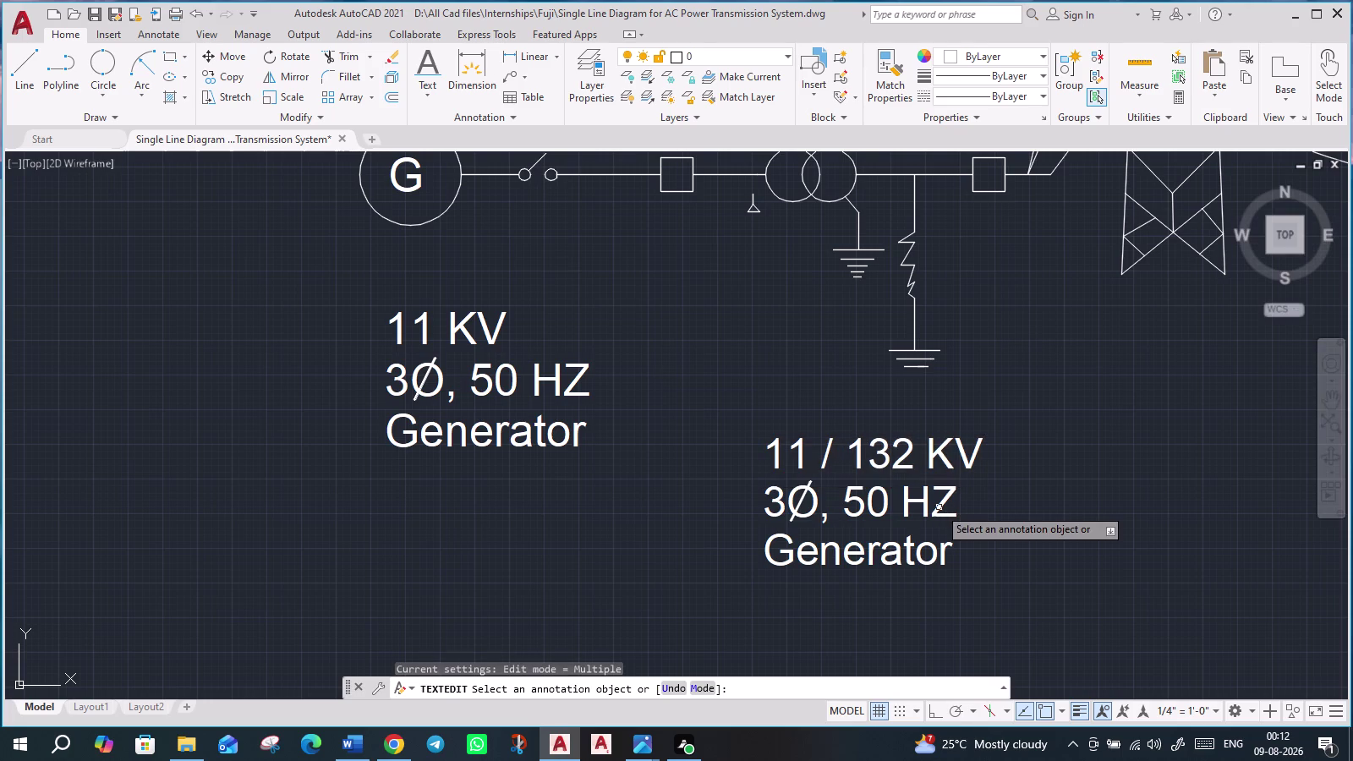
double_click(942, 498)
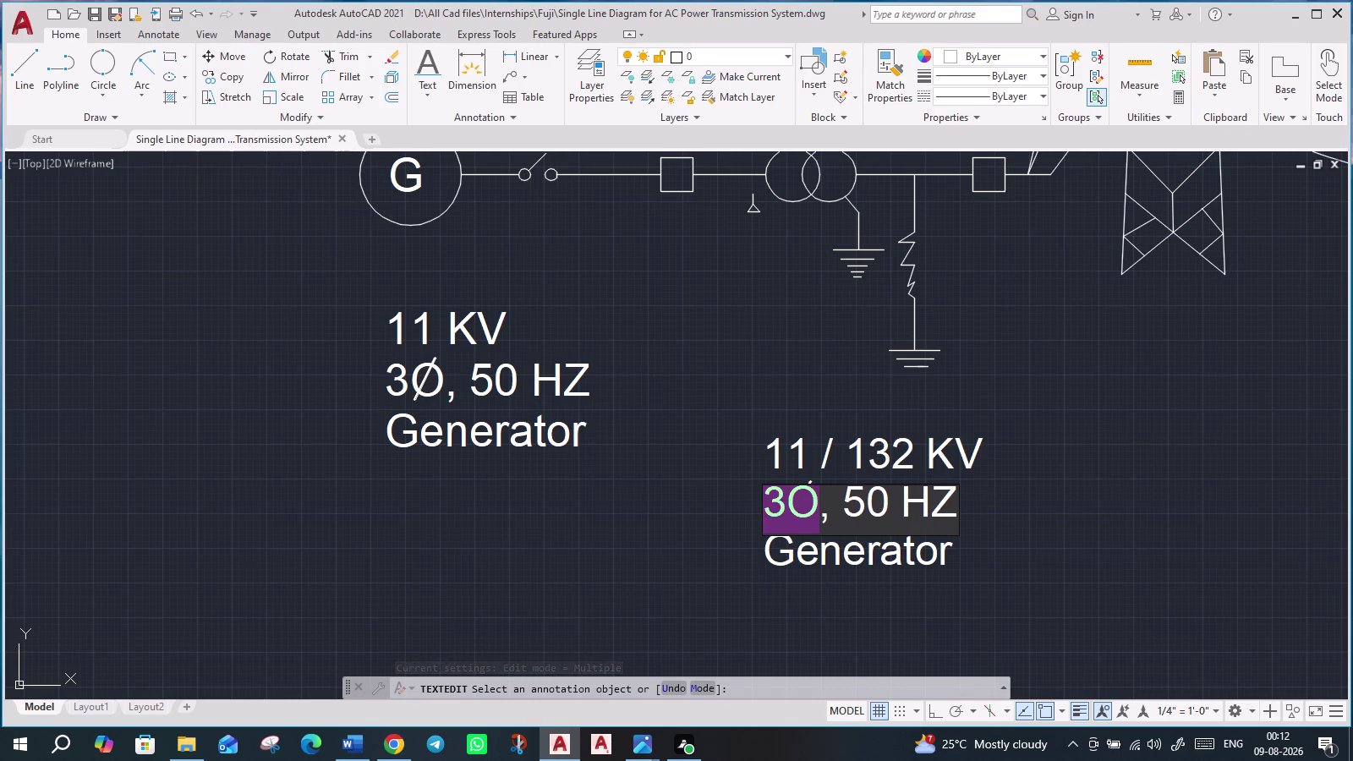
Select and copy the '3Ø' characters from the label's second line.
scroll(up, 3)
click(785, 504)
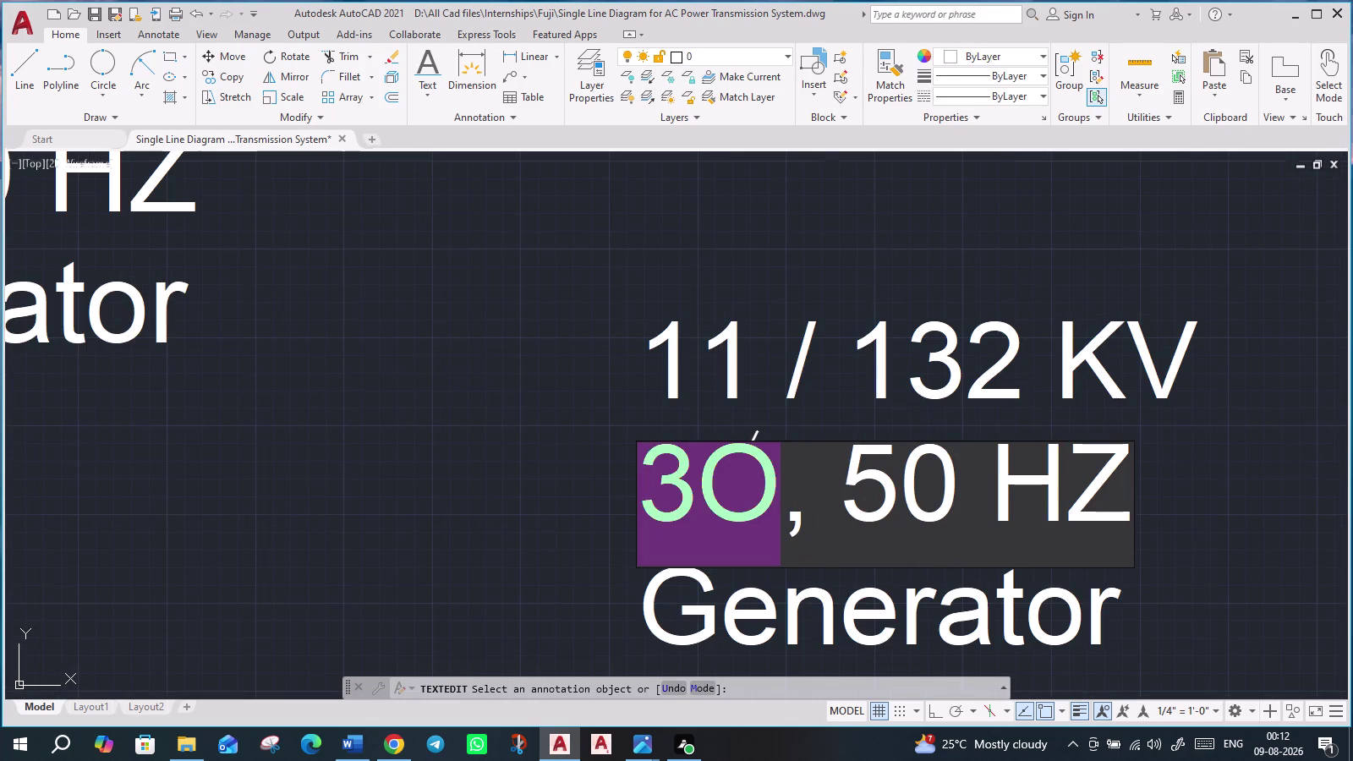
drag(784, 503, 650, 503)
key(ctrl+c)
scroll(down, 3)
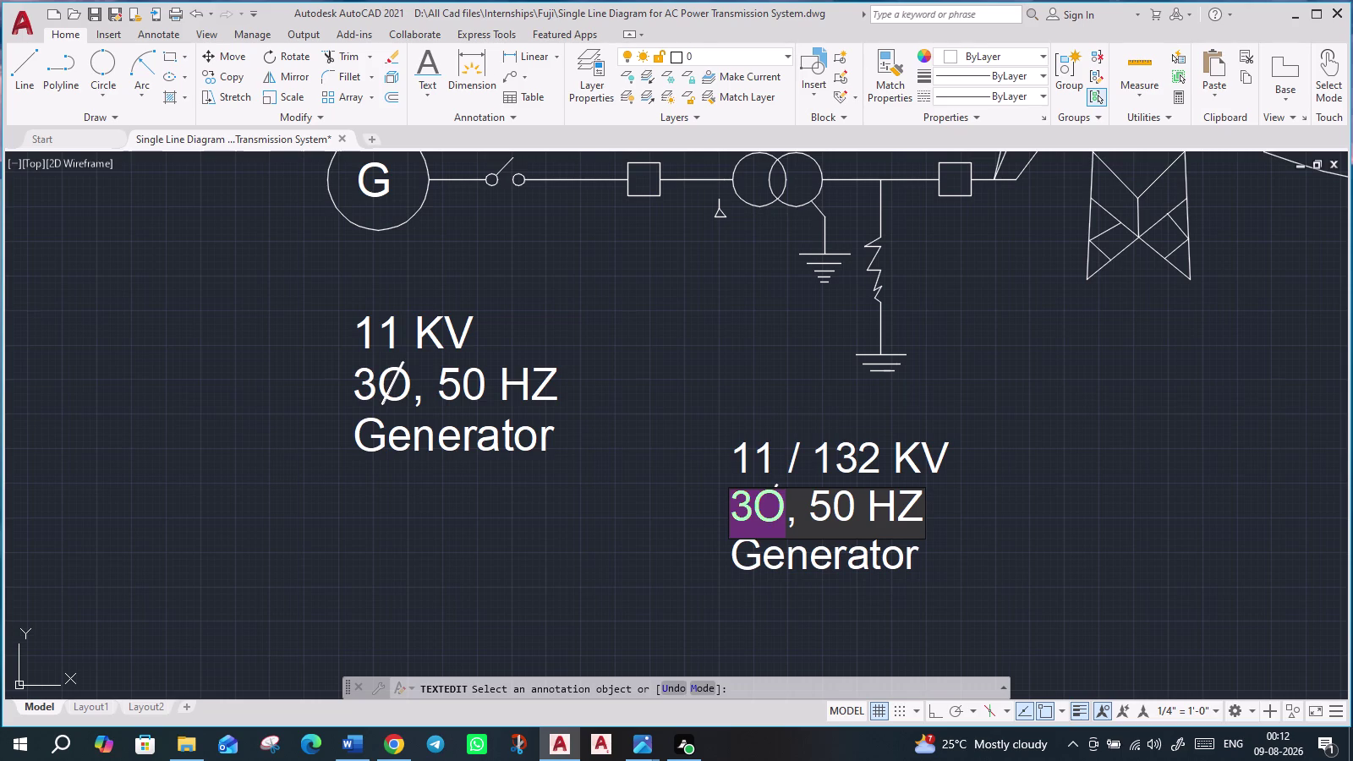
Delete ', 50 HZ' so the second line reads just '3Ø'.
click(924, 502)
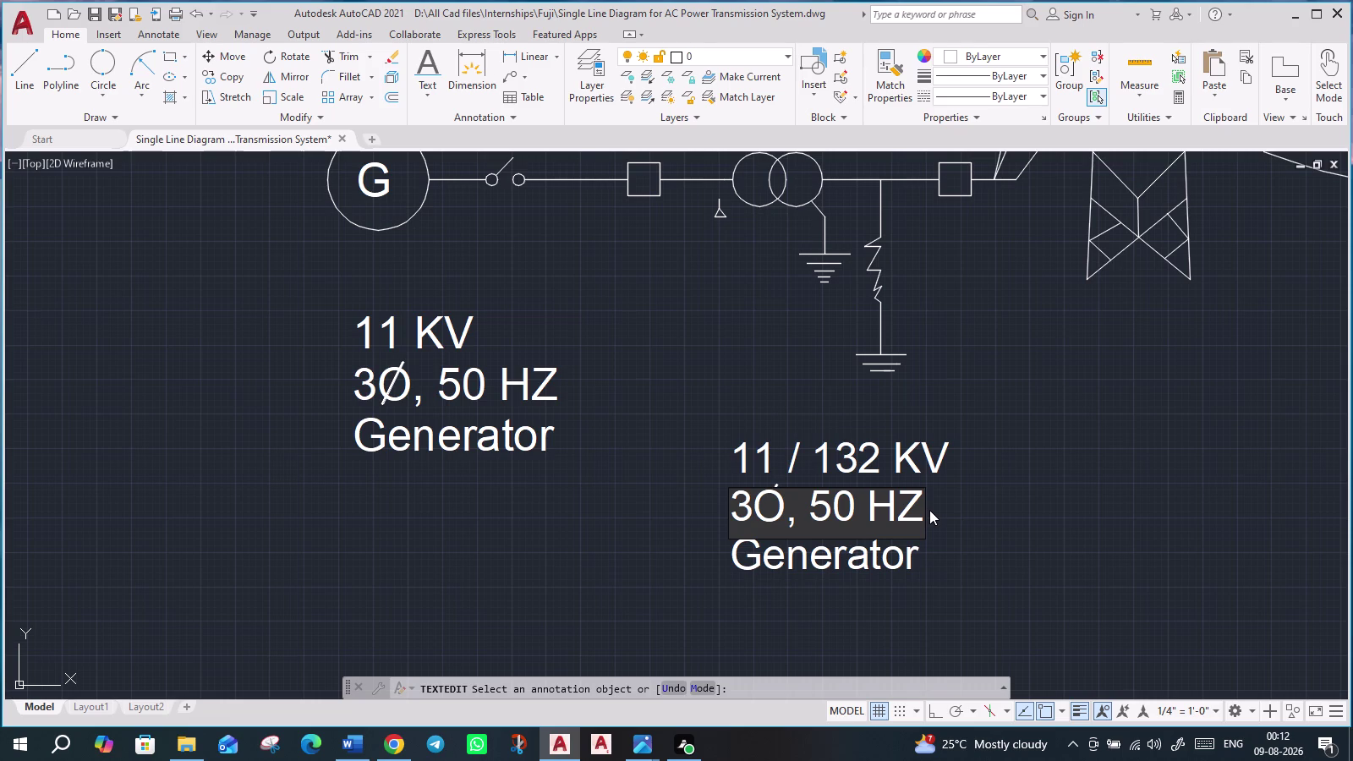
key(BackSpace)
key(BackSpace)
key(BackSpace)
key(BackSpace)
key(BackSpace)
key(BackSpace)
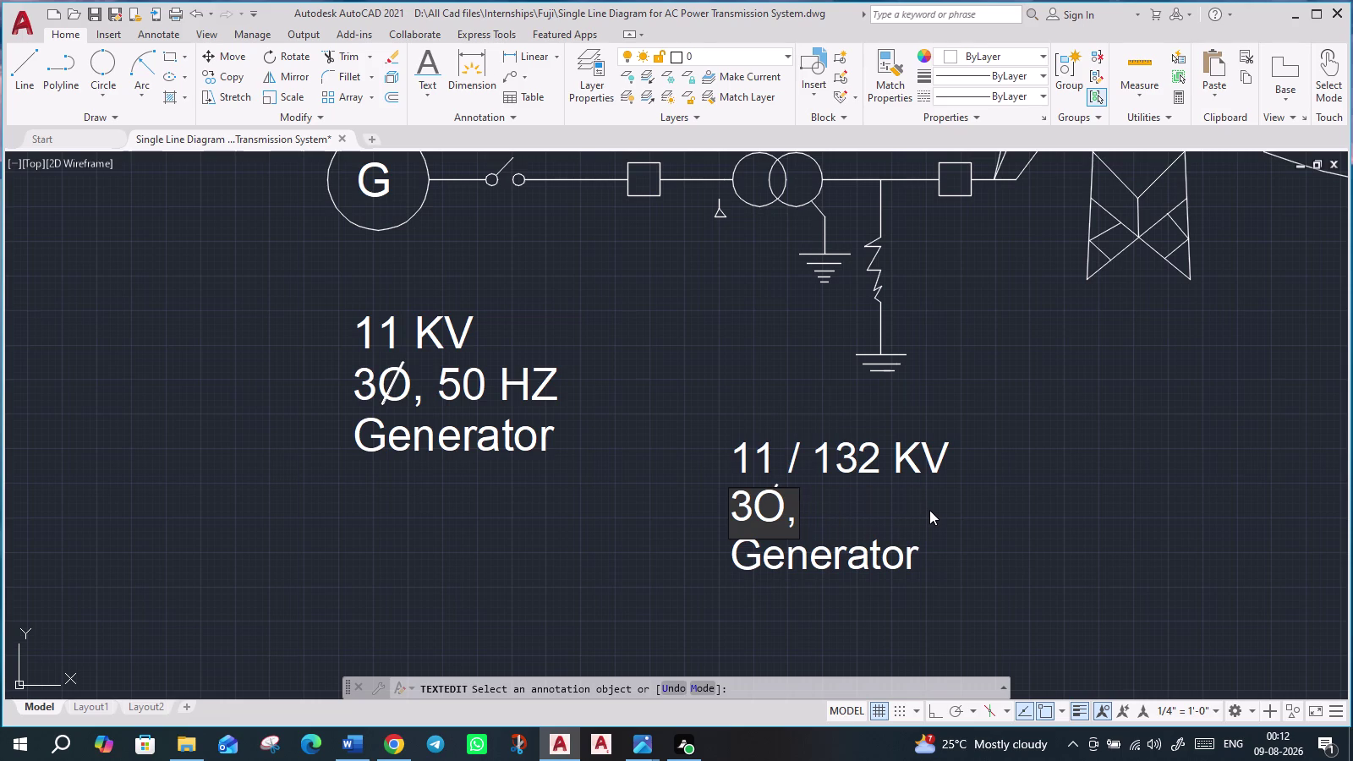
key(BackSpace)
key(Return)
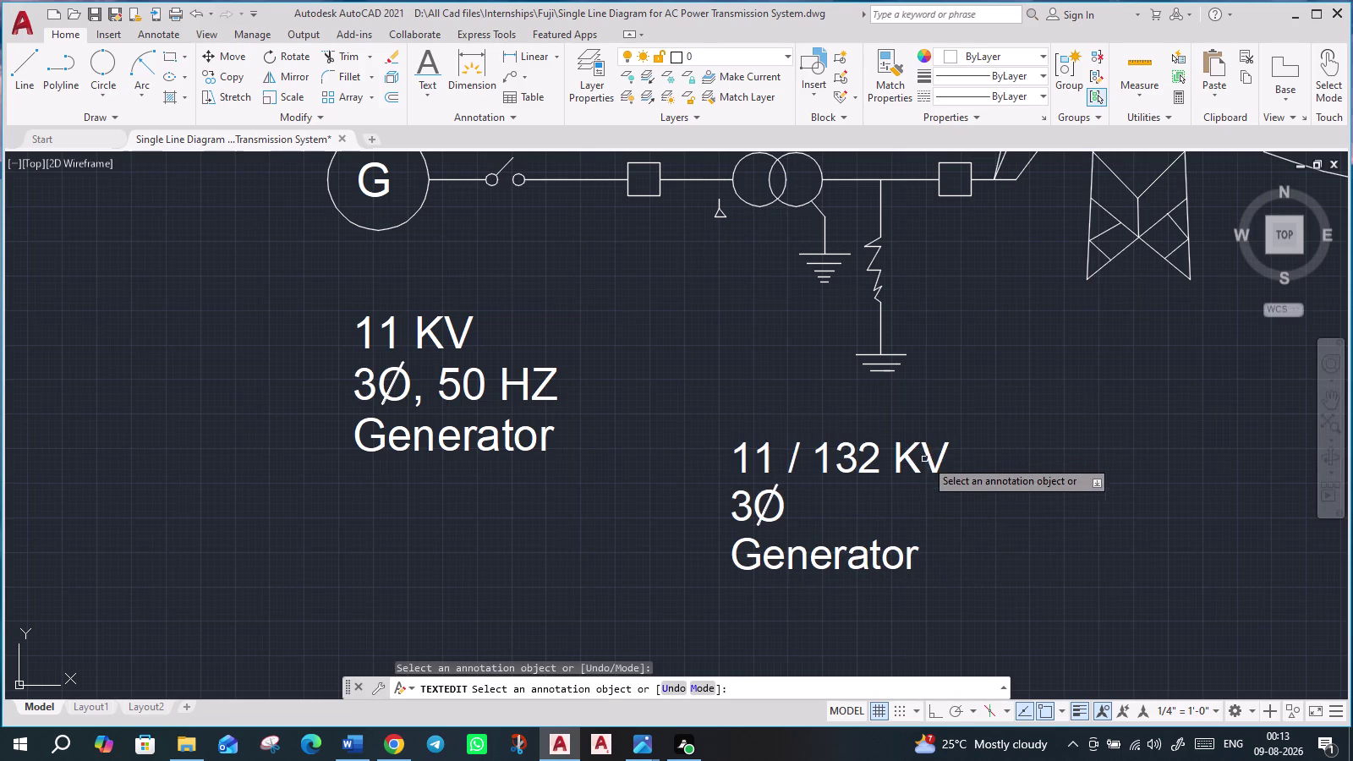
click(734, 520)
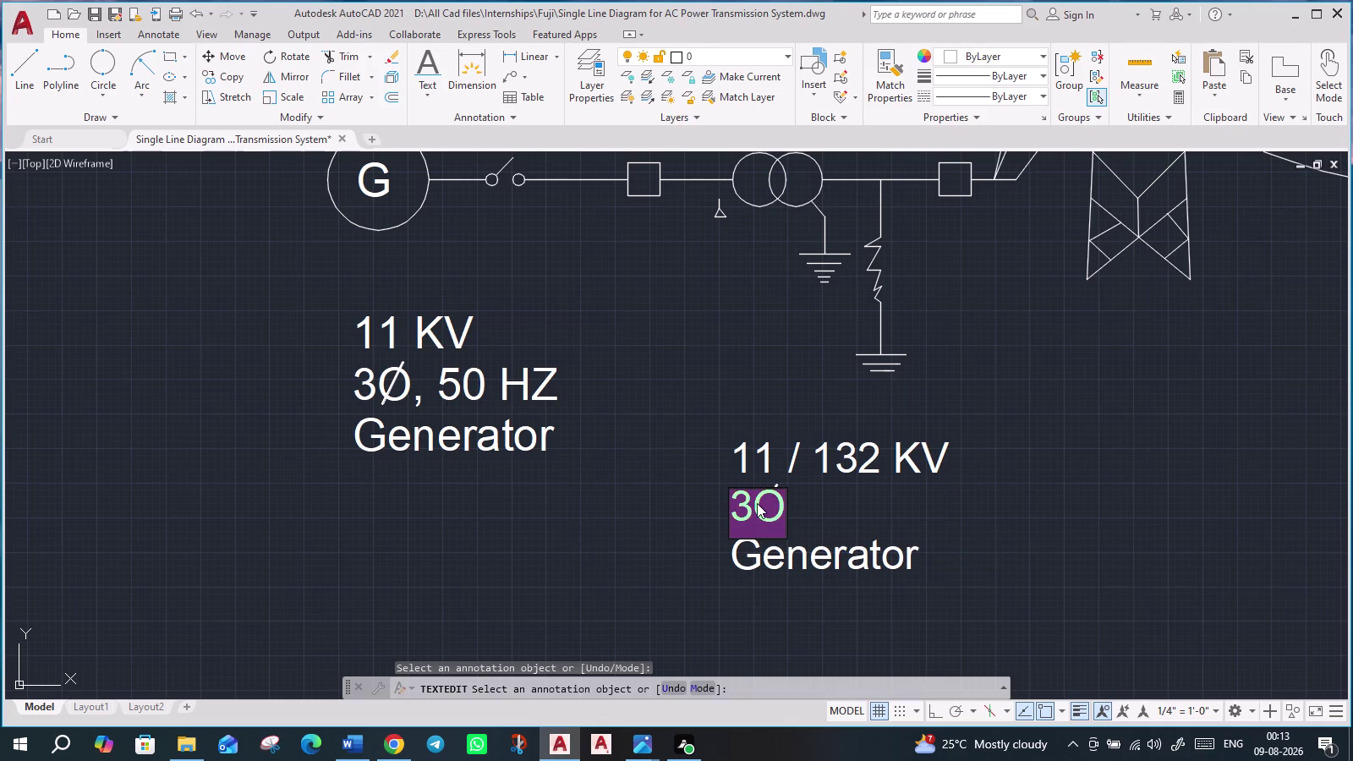
key(Escape)
click(823, 568)
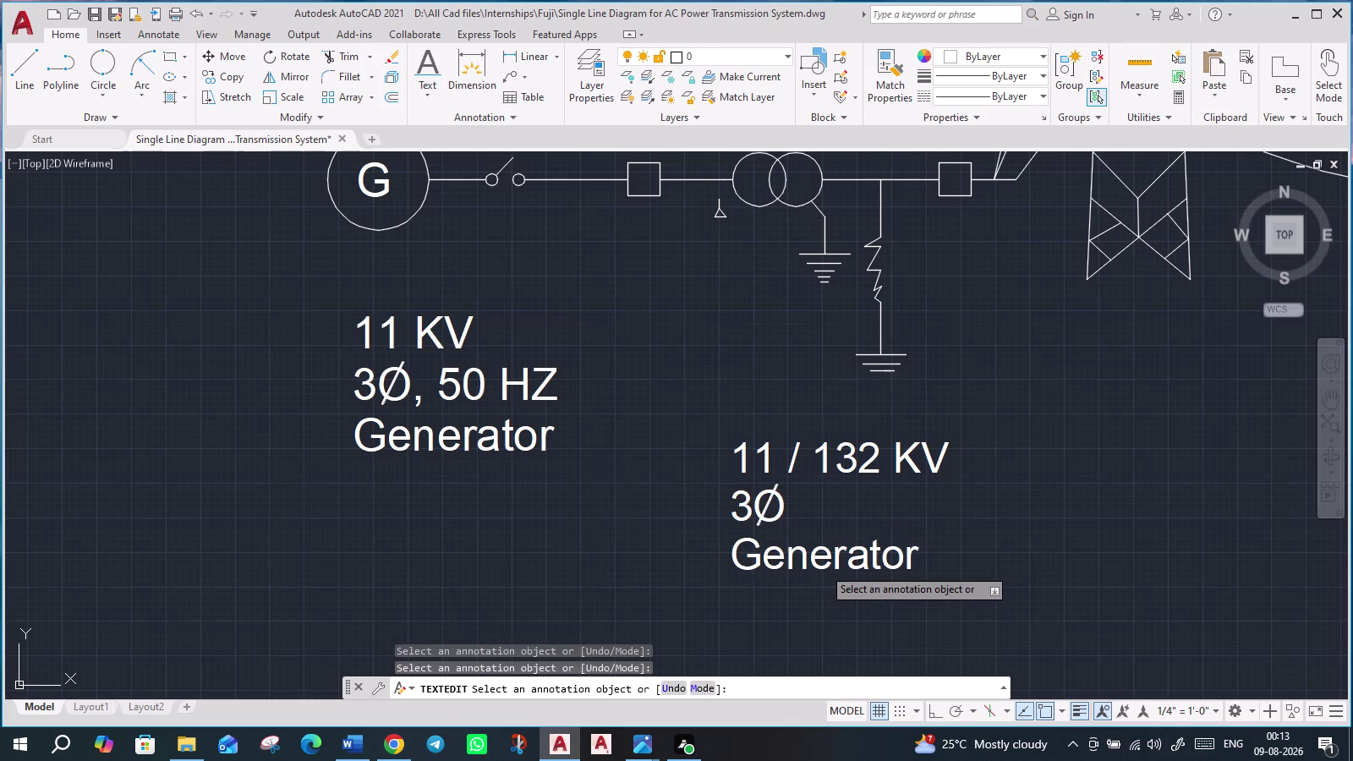
click(824, 567)
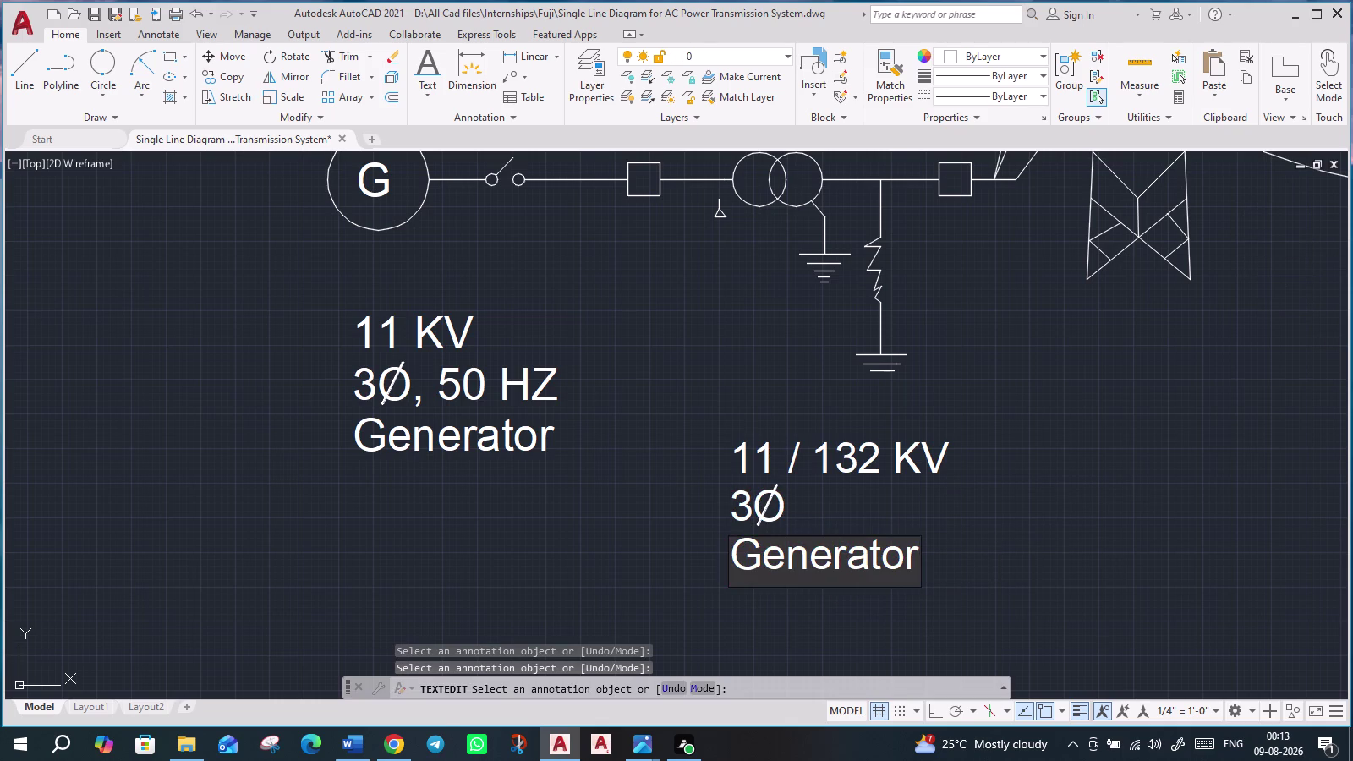
Replace 'Generator' with 'Power Transformer' in the label's last line.
click(916, 559)
drag(916, 558, 765, 584)
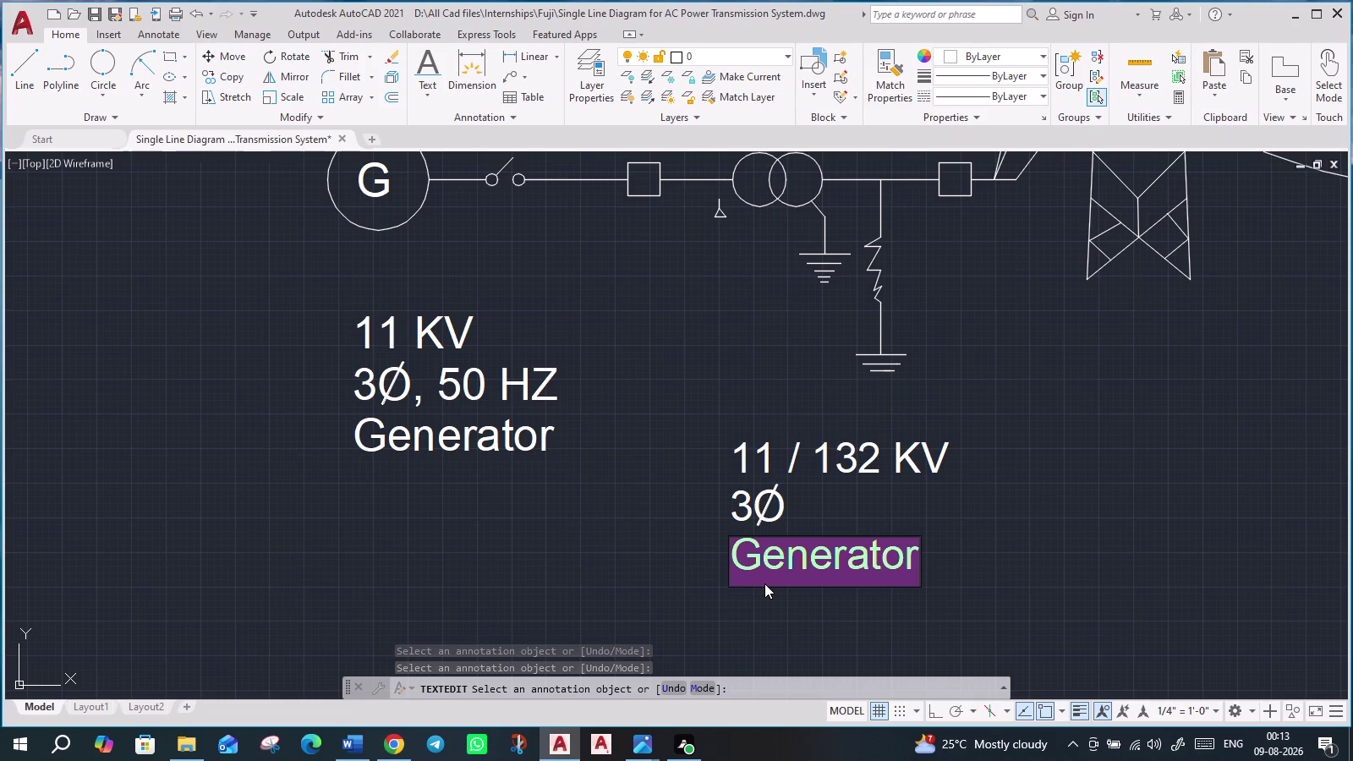
click(859, 570)
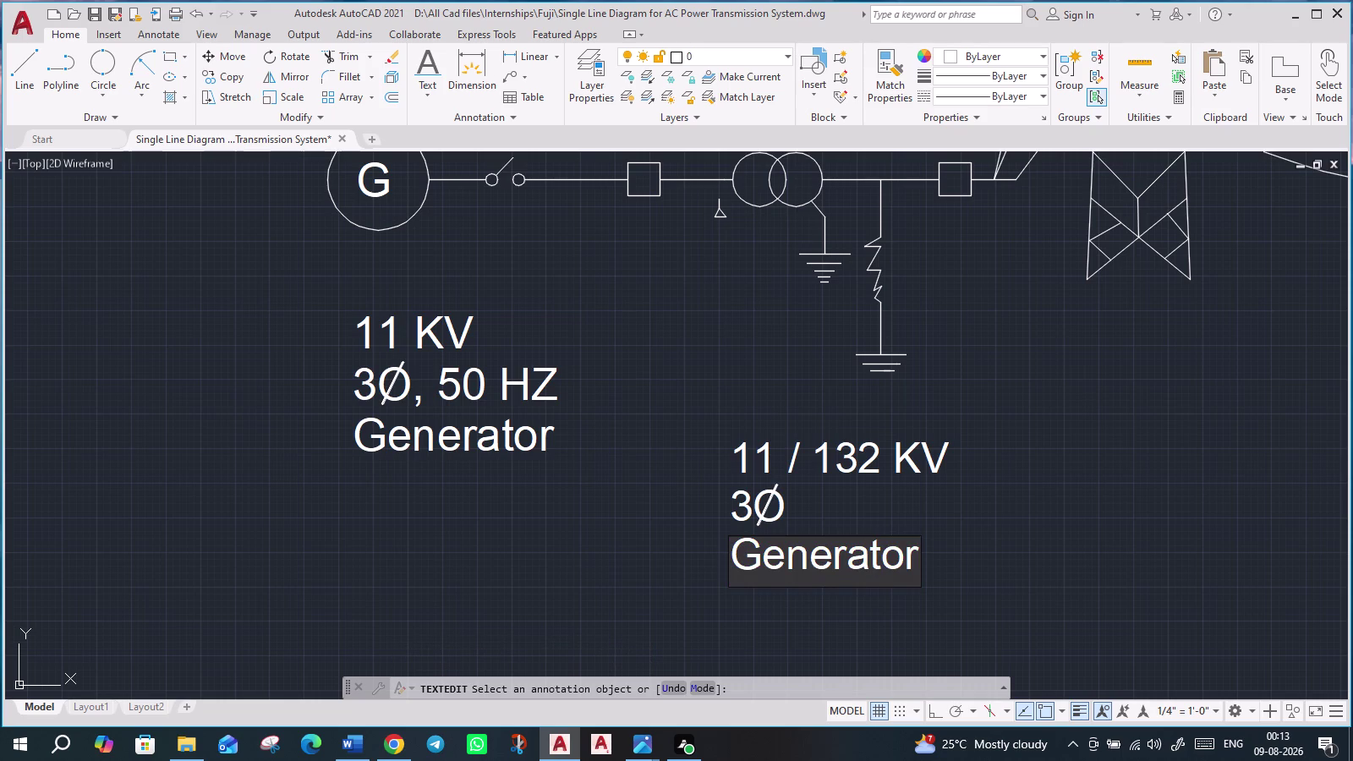
double_click(859, 570)
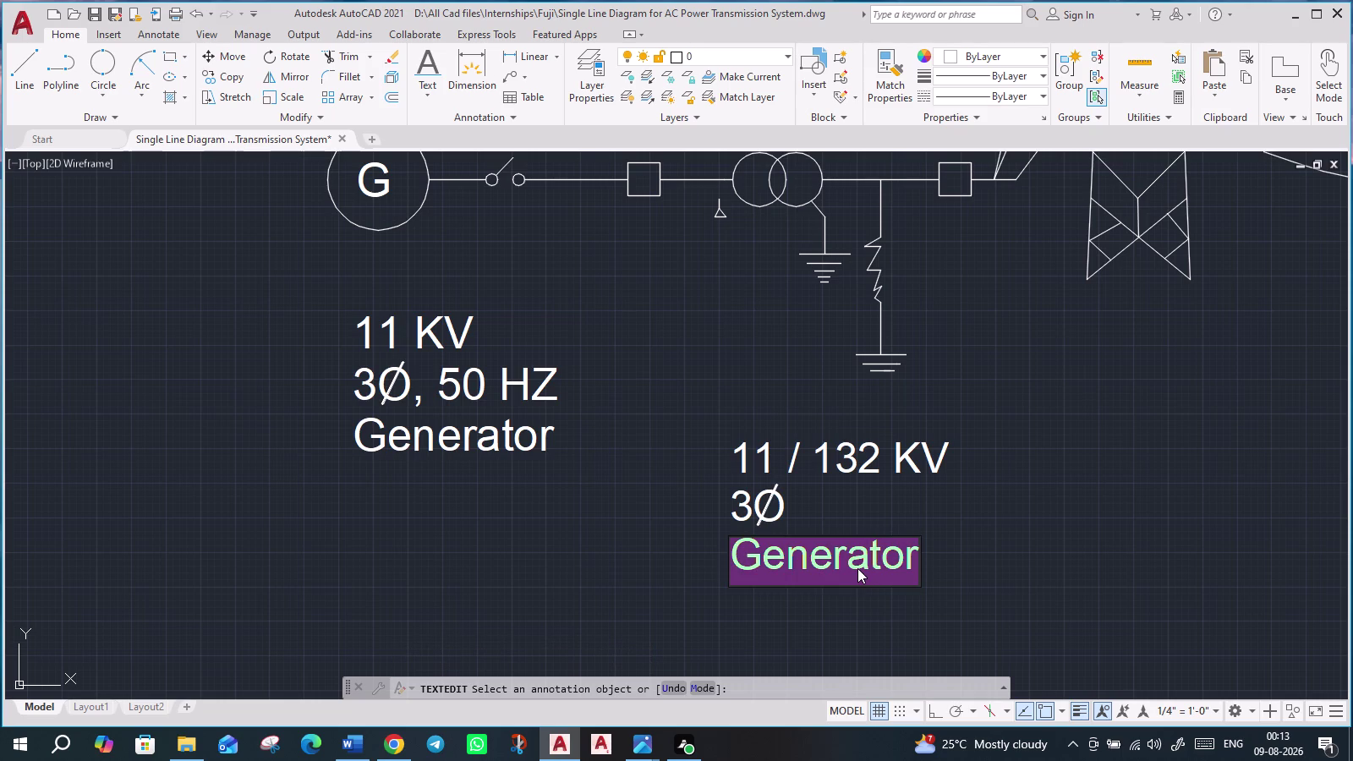
text(Po)
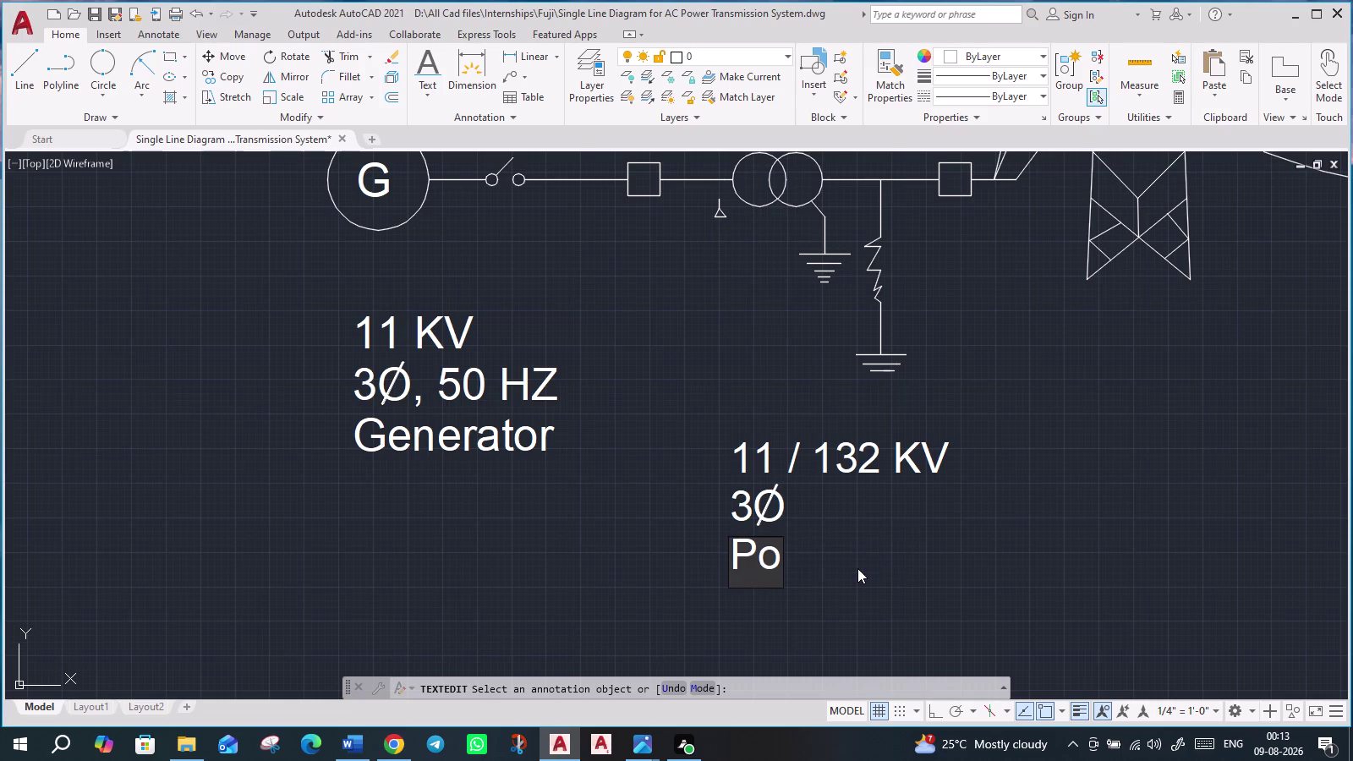
text(wer)
key(space)
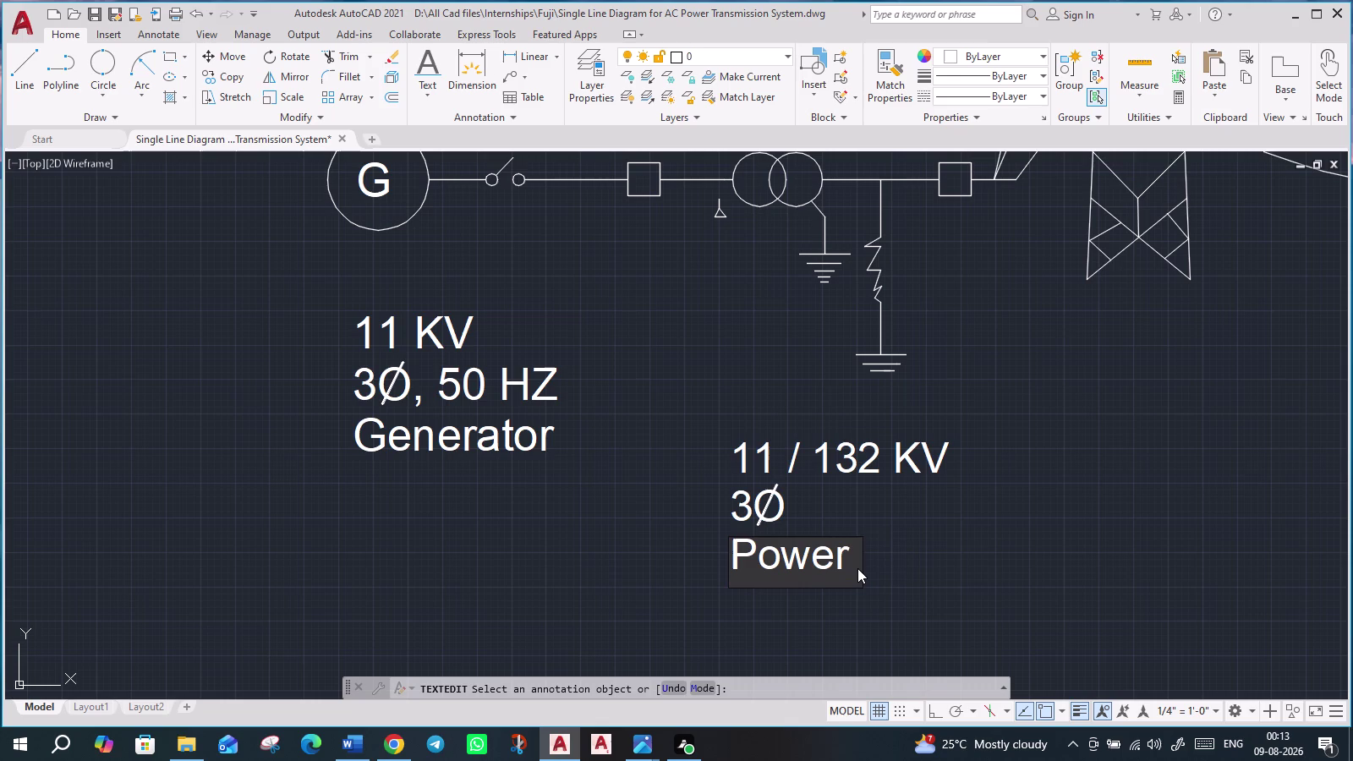
text(Transfo)
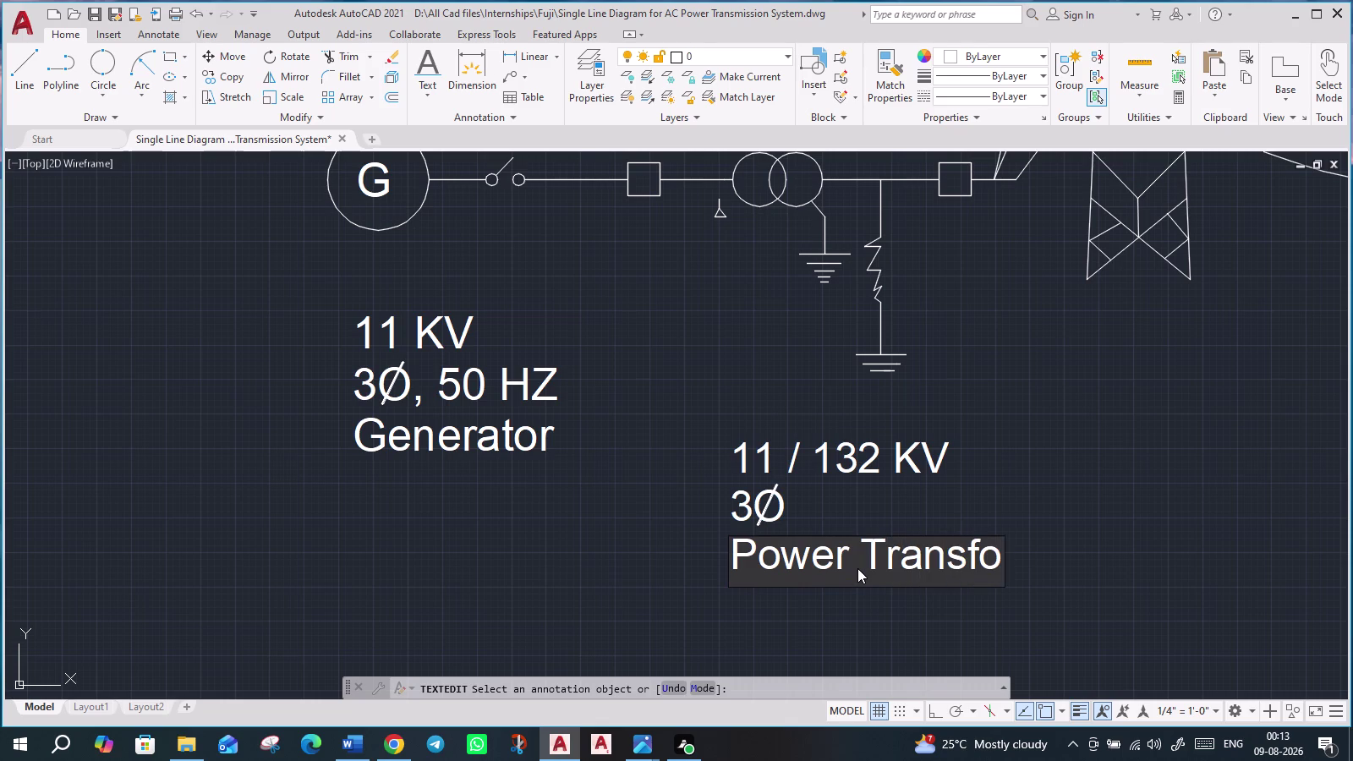
text(rmer)
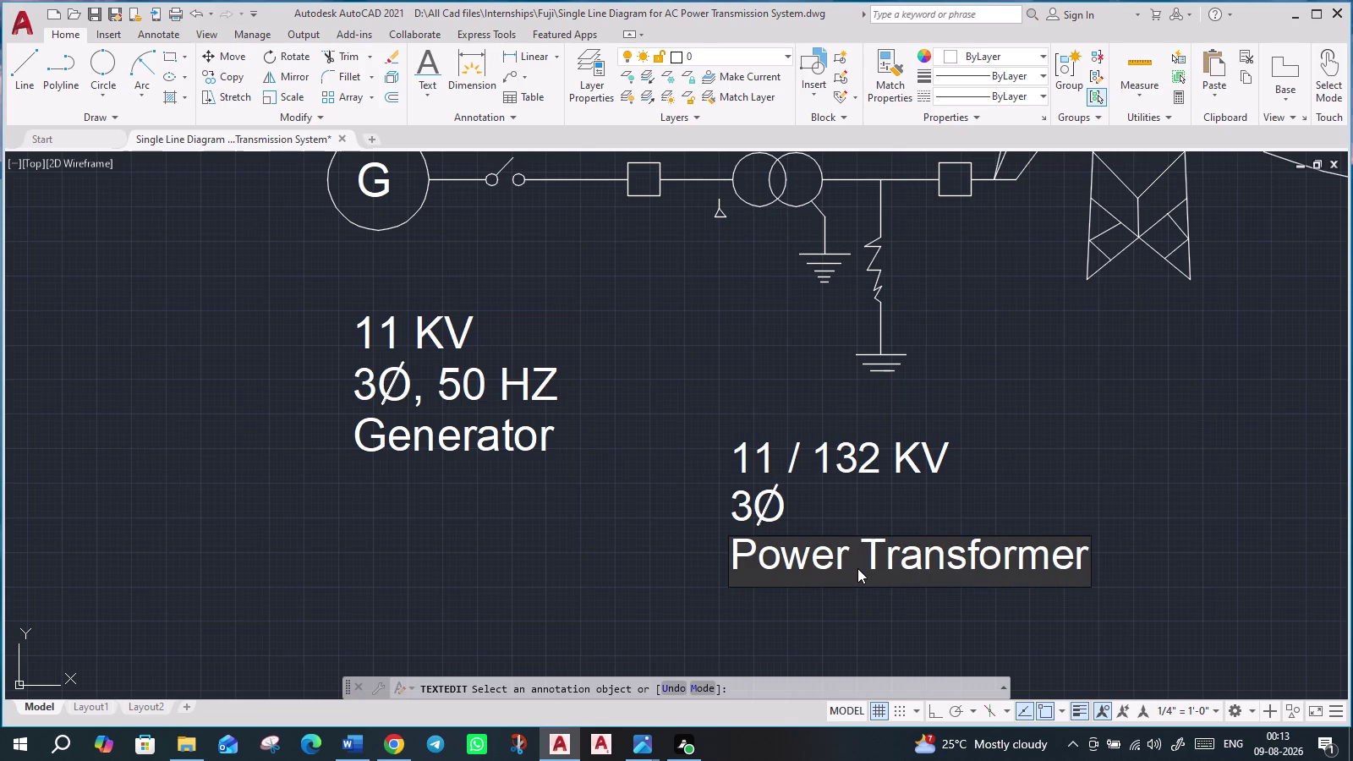
key(Return)
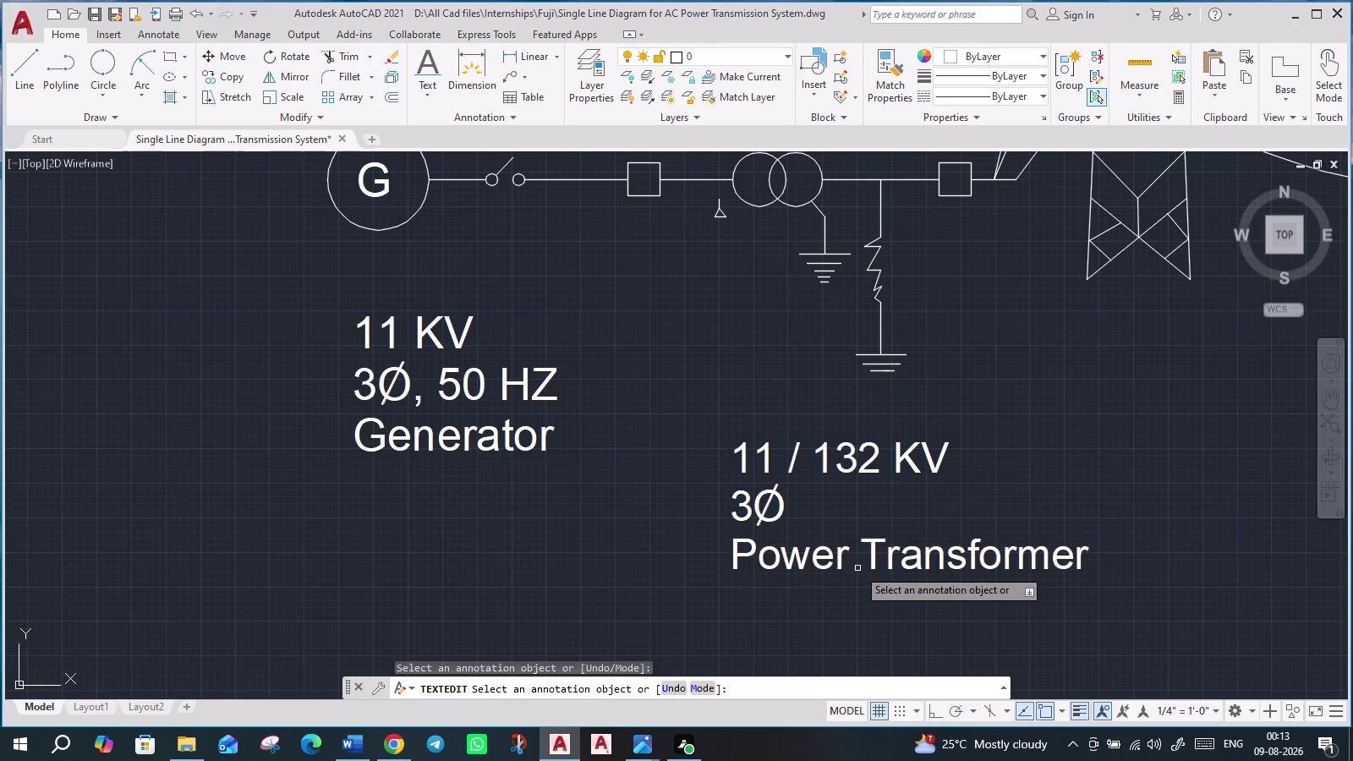
Discard the stray 'co' entry and end text editing.
click(818, 553)
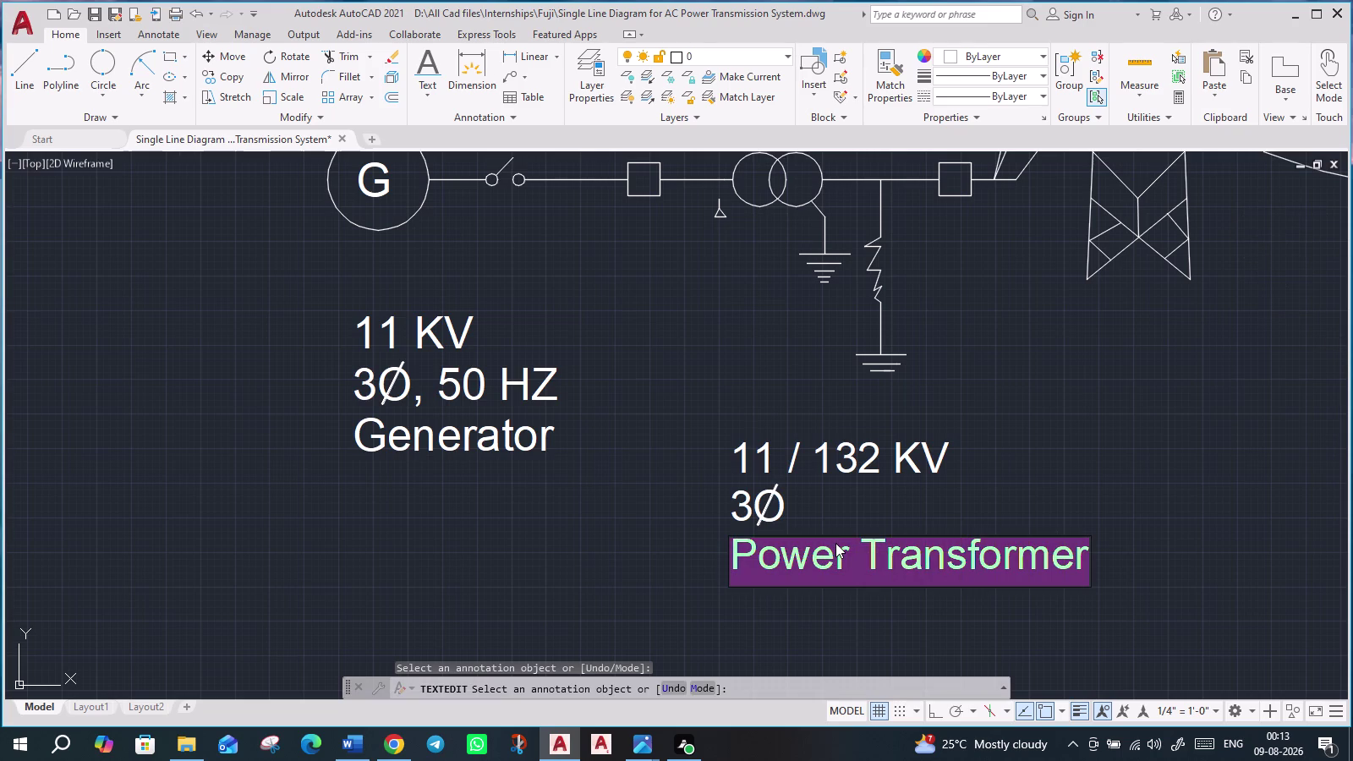
text(co)
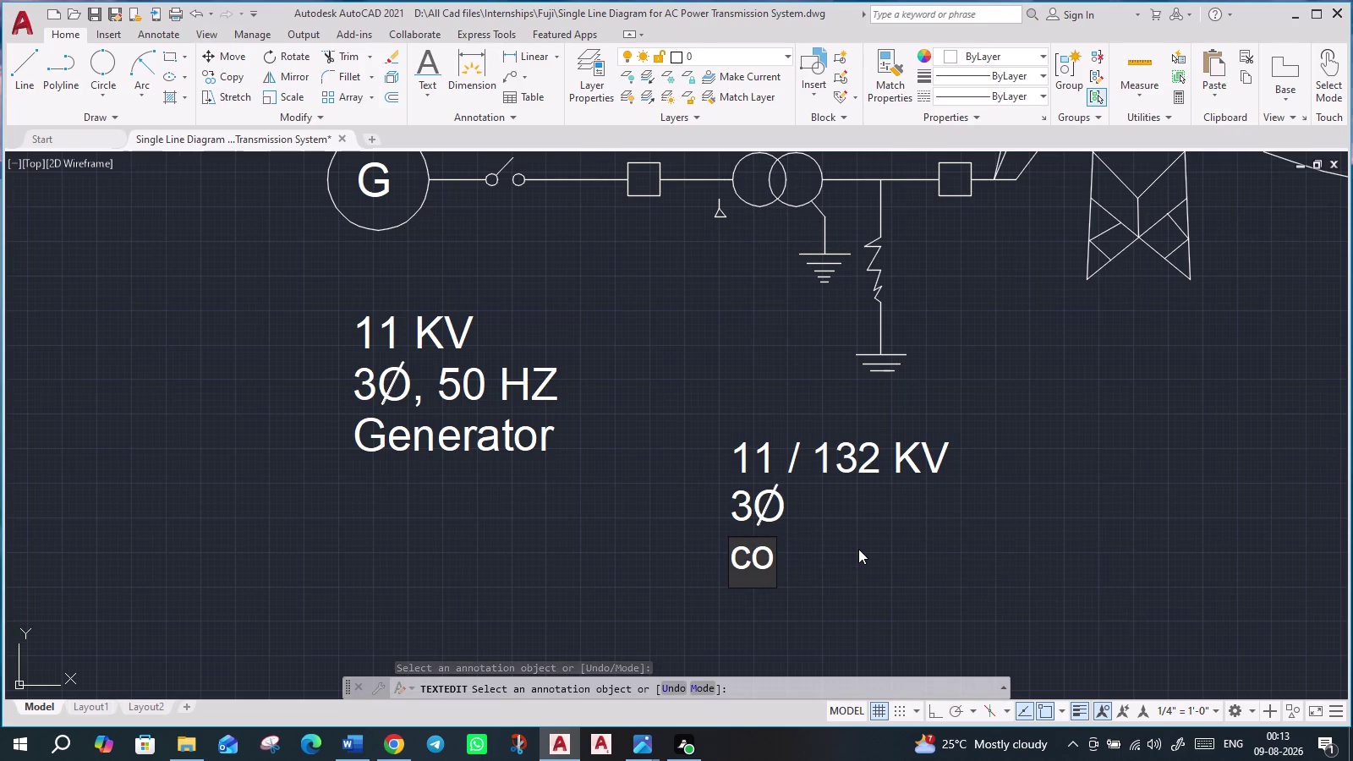
key(Escape)
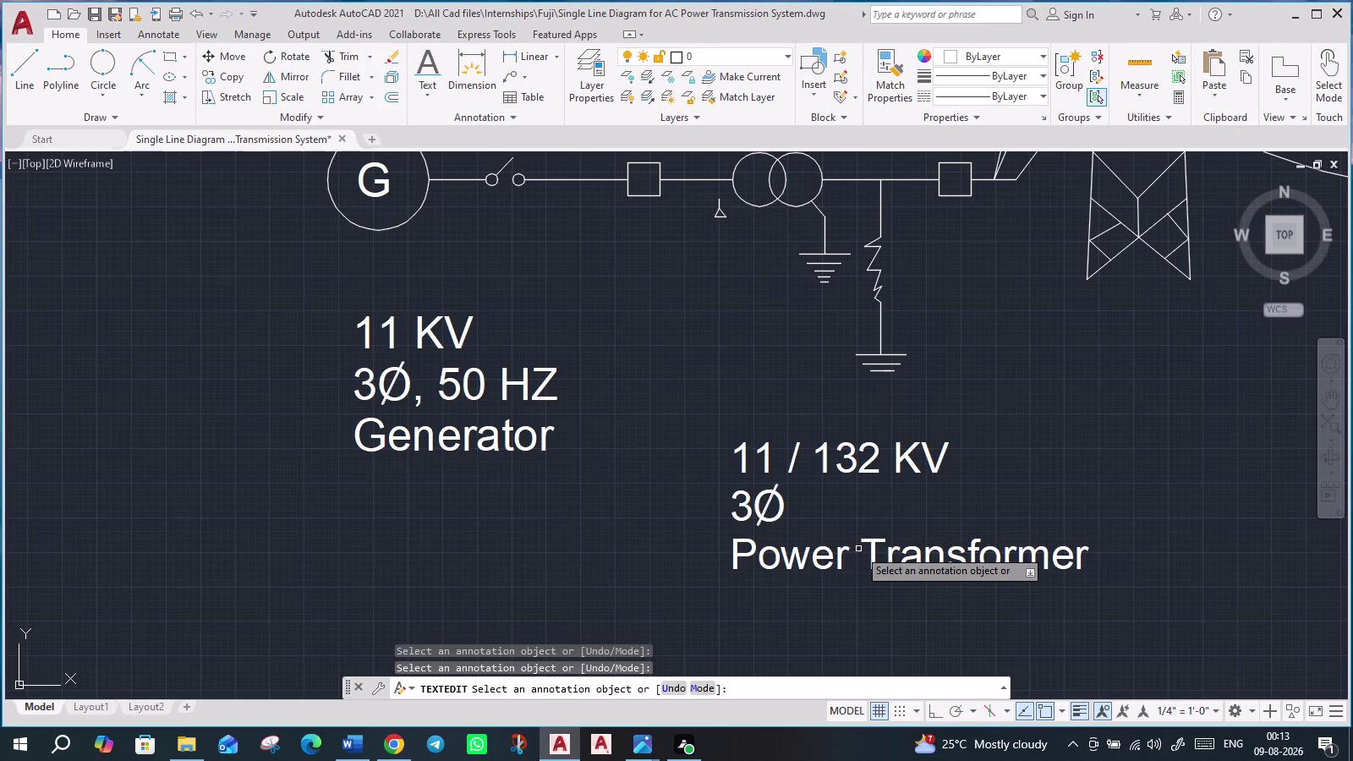
key(Escape)
key(Escape)
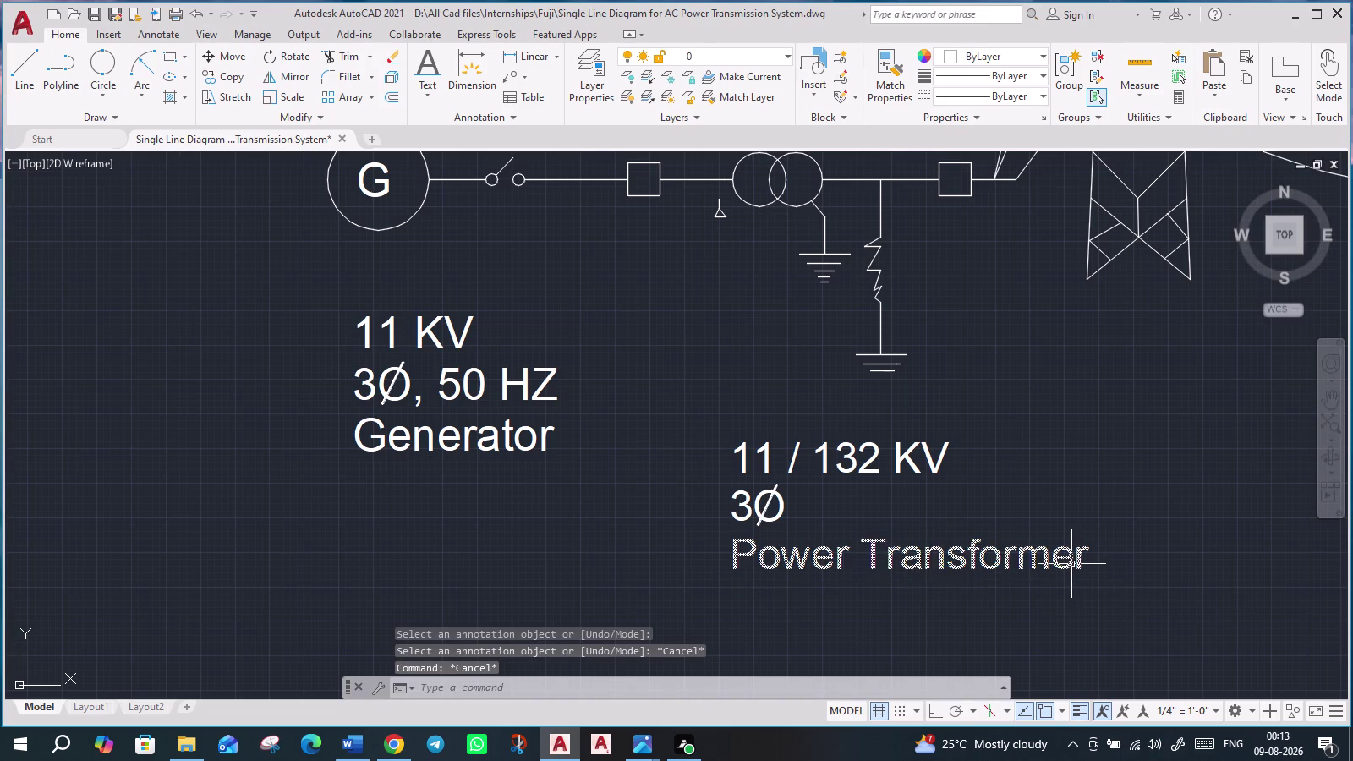
click(1072, 564)
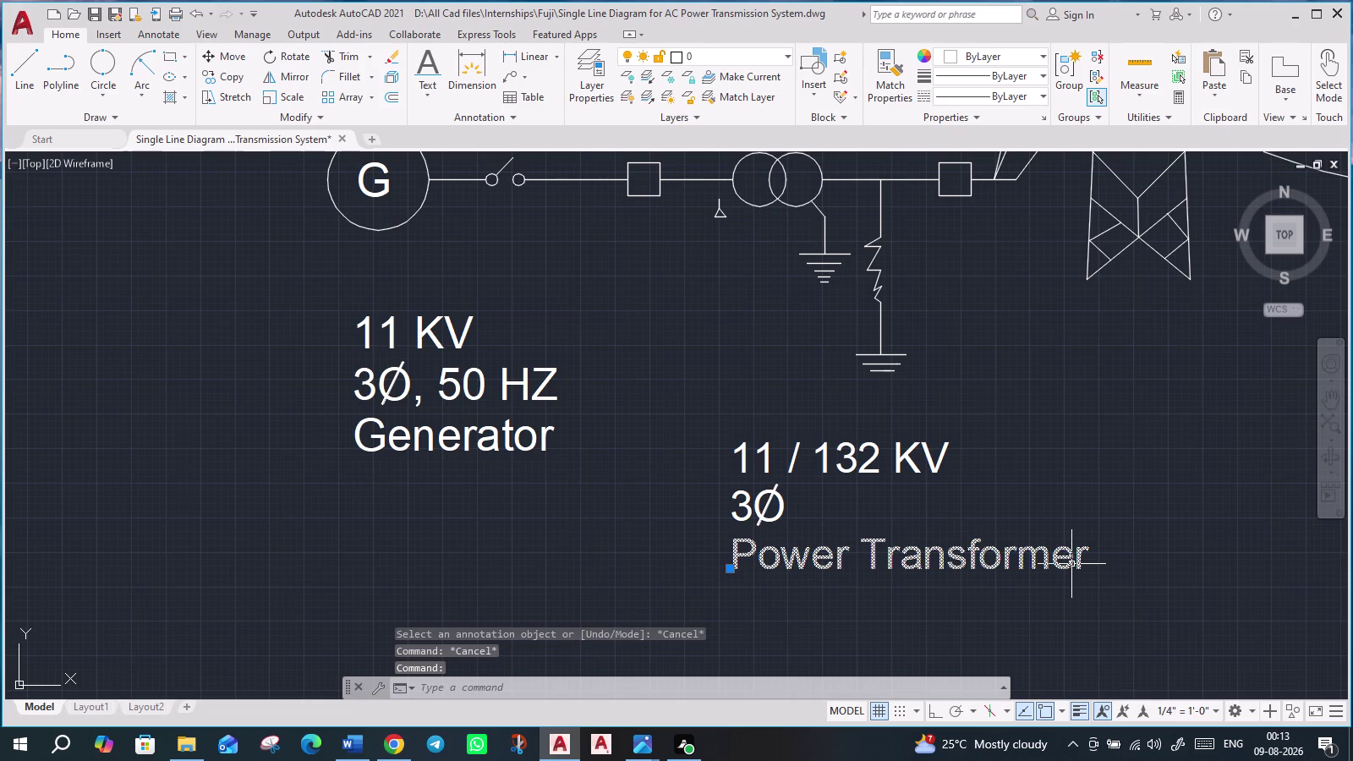
Copy the 'Power Transformer' line to just below itself.
key(c)
key(o)
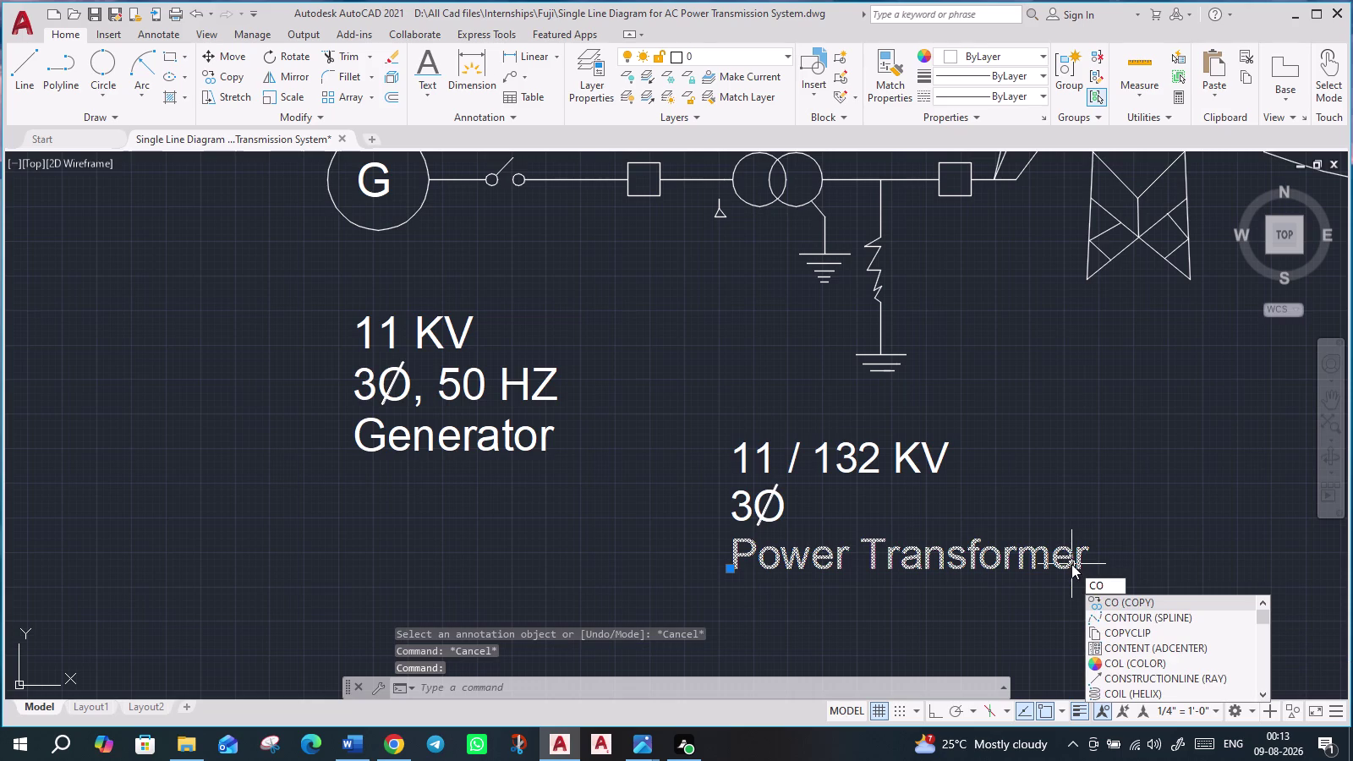
key(Return)
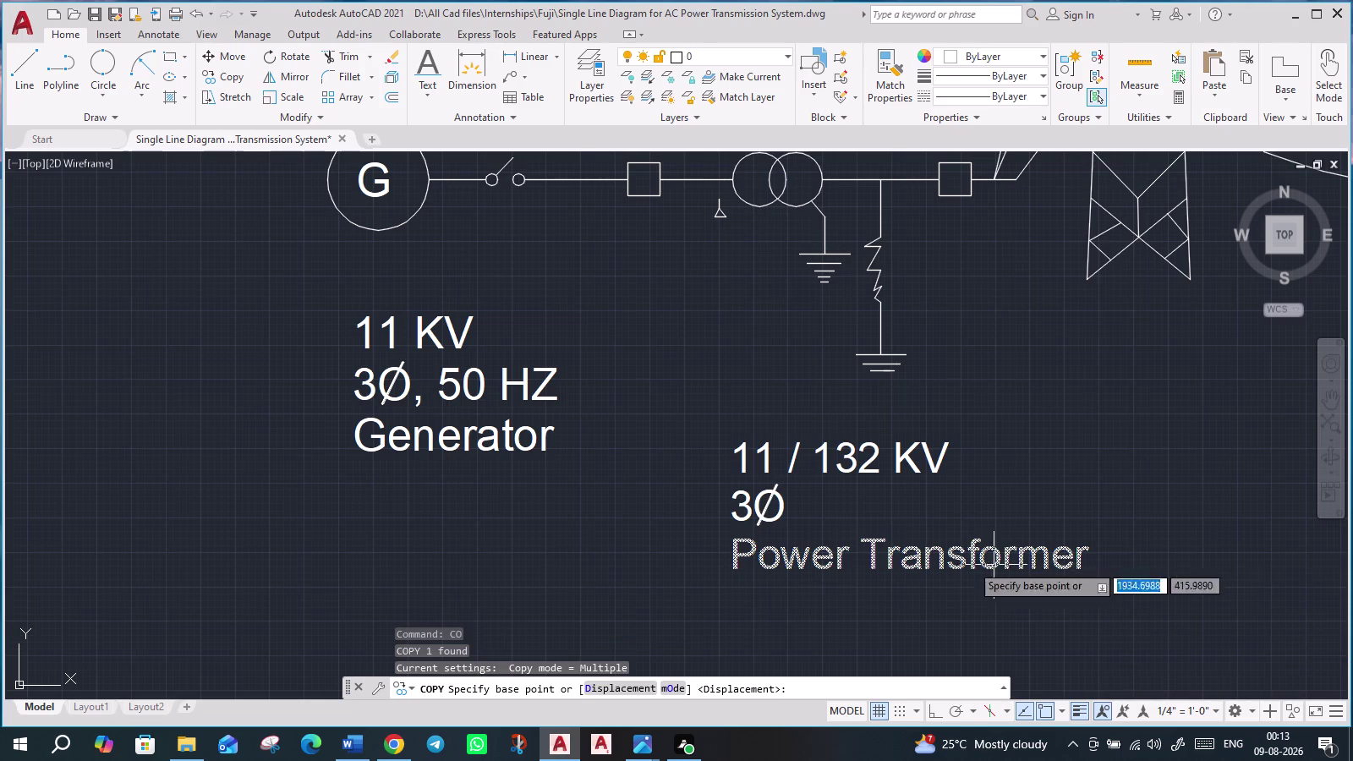
click(734, 544)
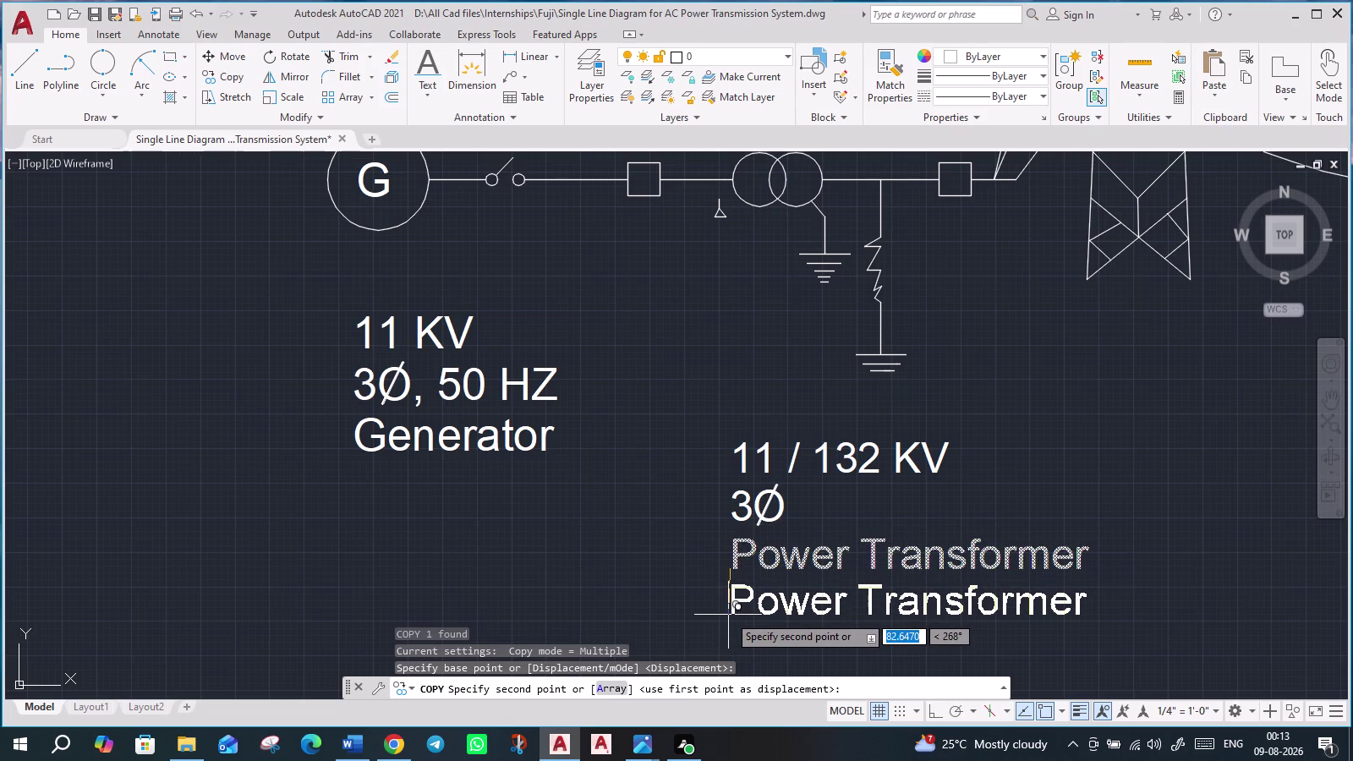
click(732, 612)
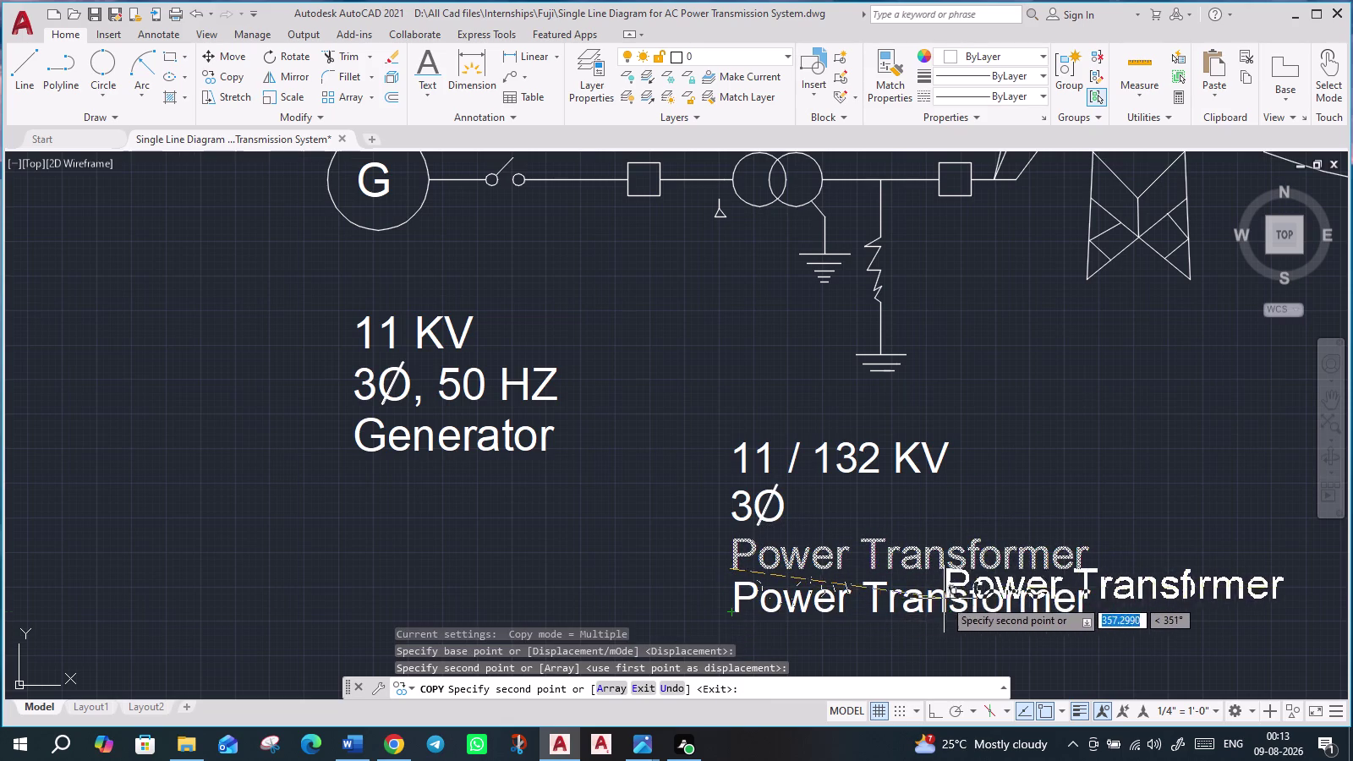
key(Escape)
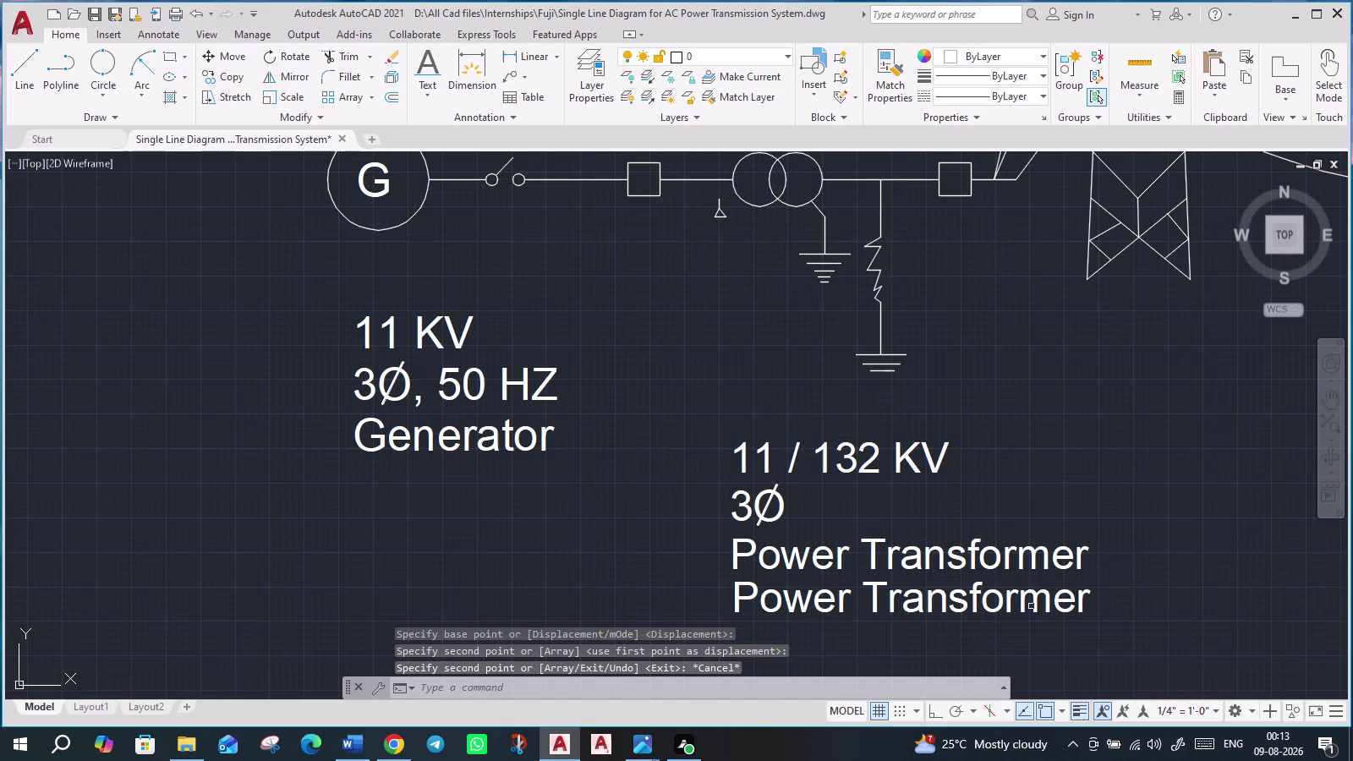
Change the duplicated line's text to '(Step-Up)'.
double_click(1007, 592)
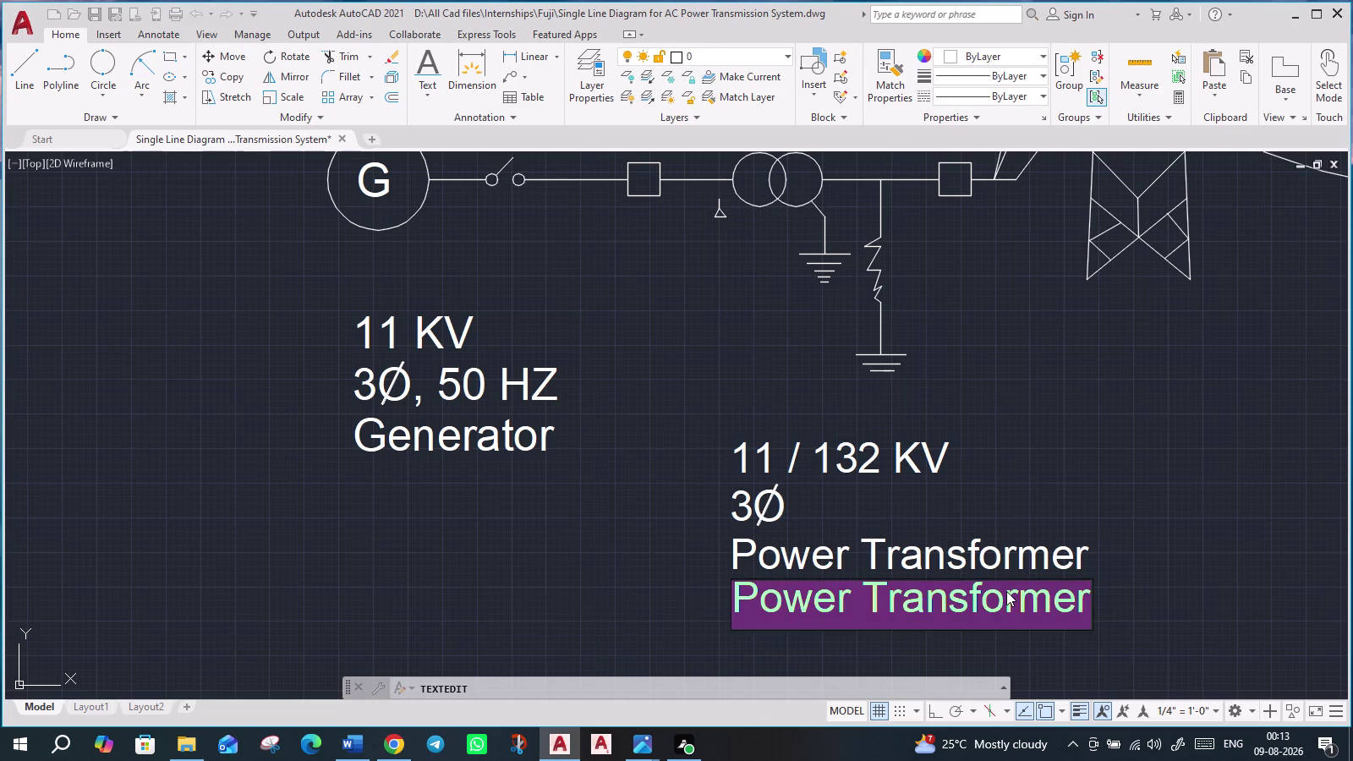
key(shift+parenleft)
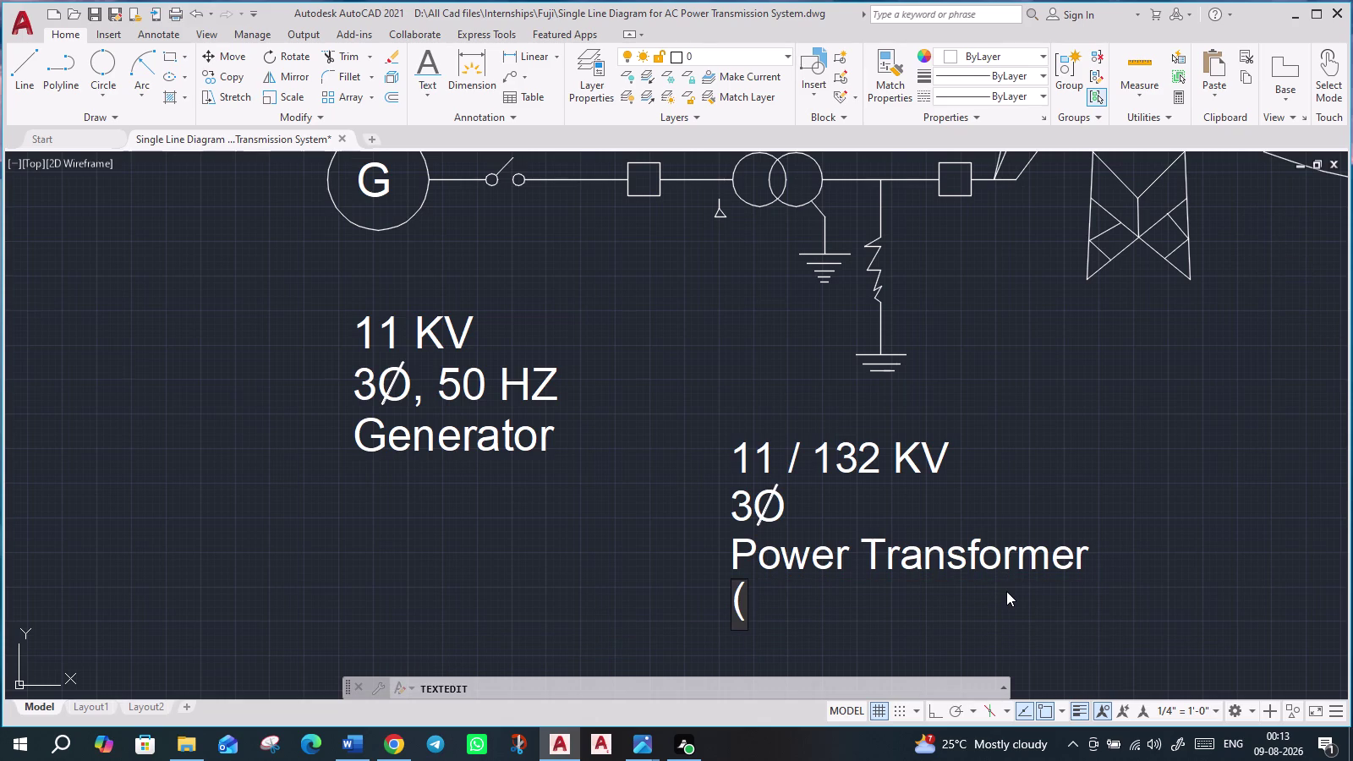
text(Step)
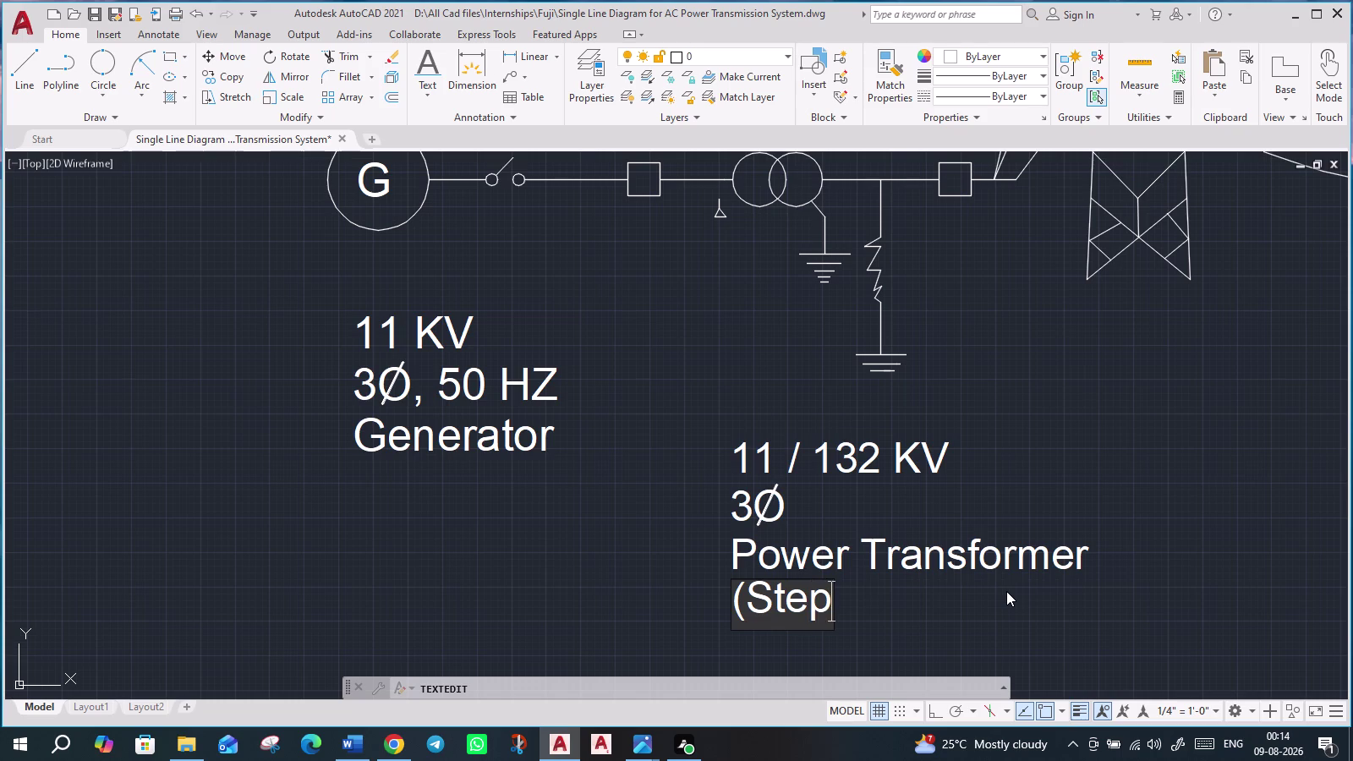
key(minus)
key(shift+u)
key(p)
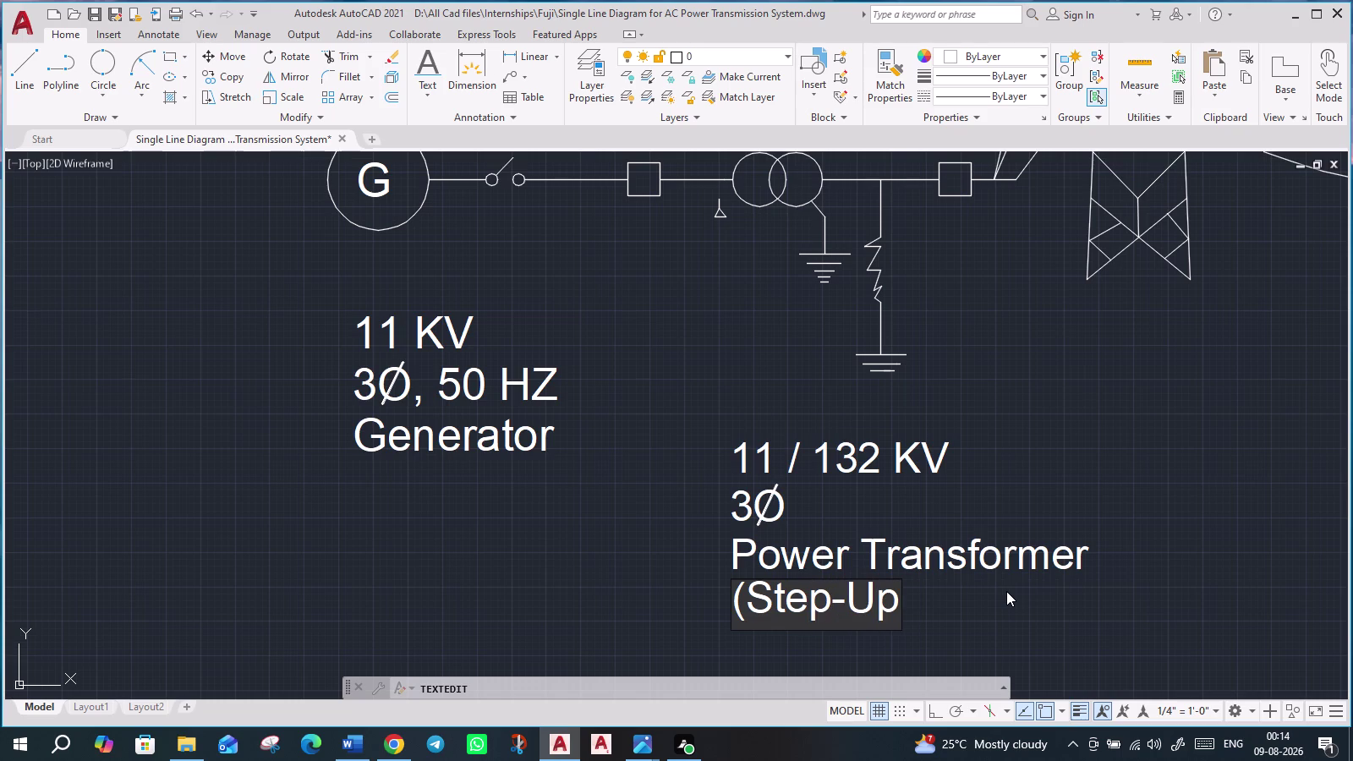
key(shift+parenright)
key(Return)
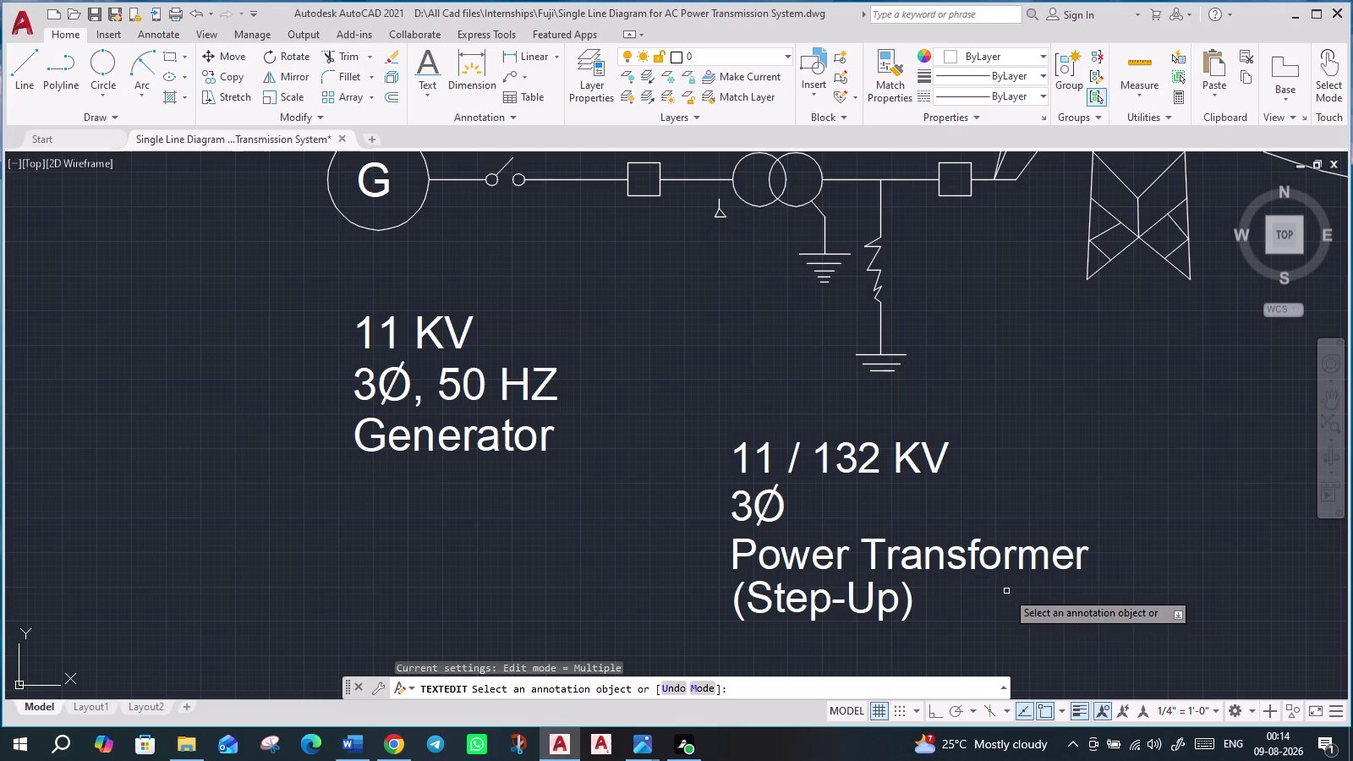
key(Escape)
key(Escape)
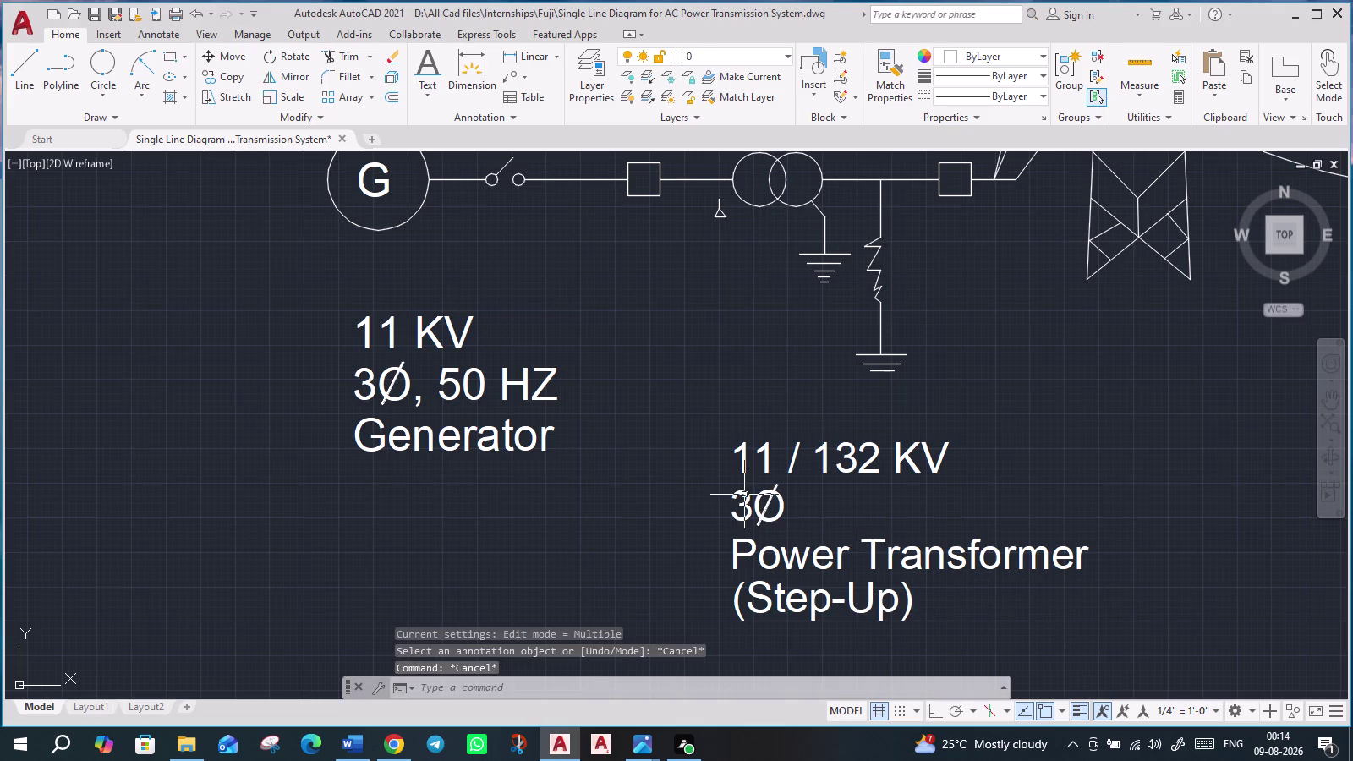
Move the '3Ø' text below the '(Step-Up)' line.
click(739, 497)
middle_drag(891, 530, 868, 467)
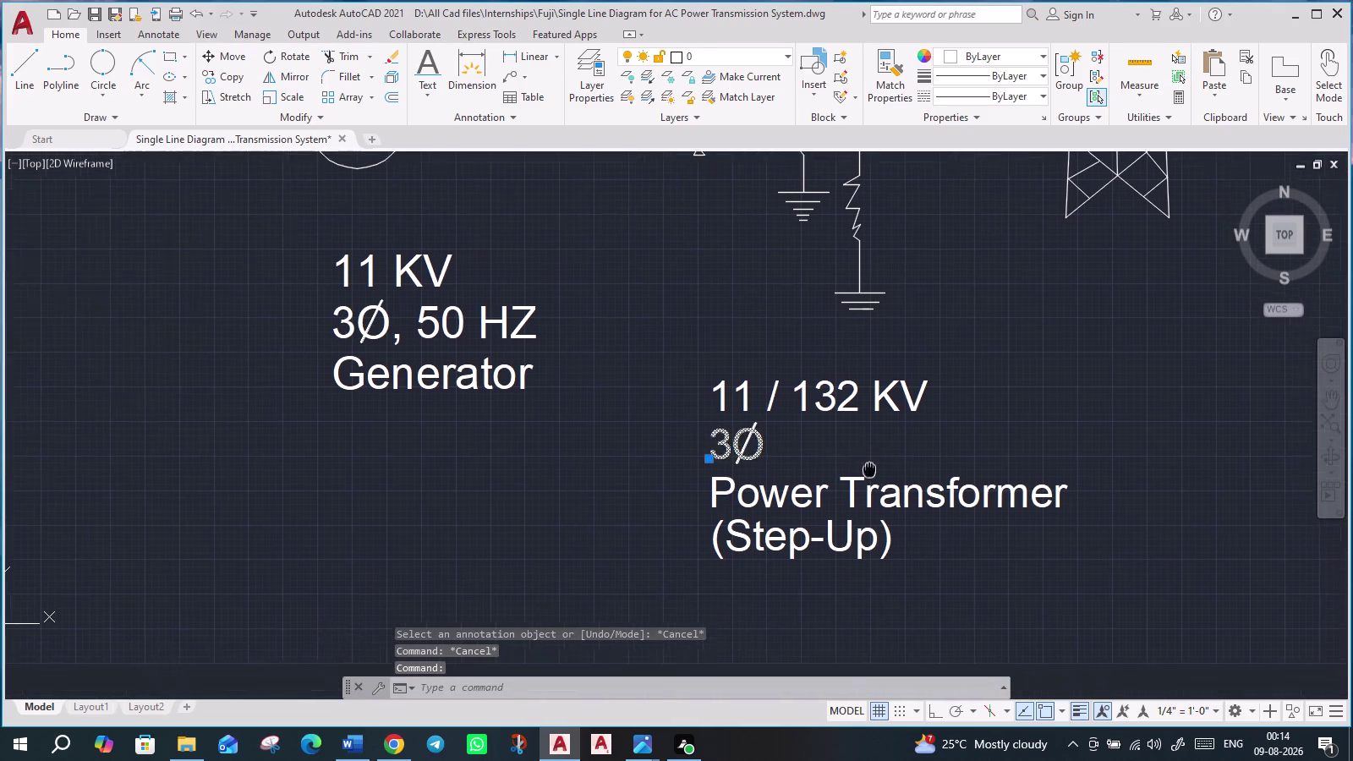
drag(708, 461, 733, 573)
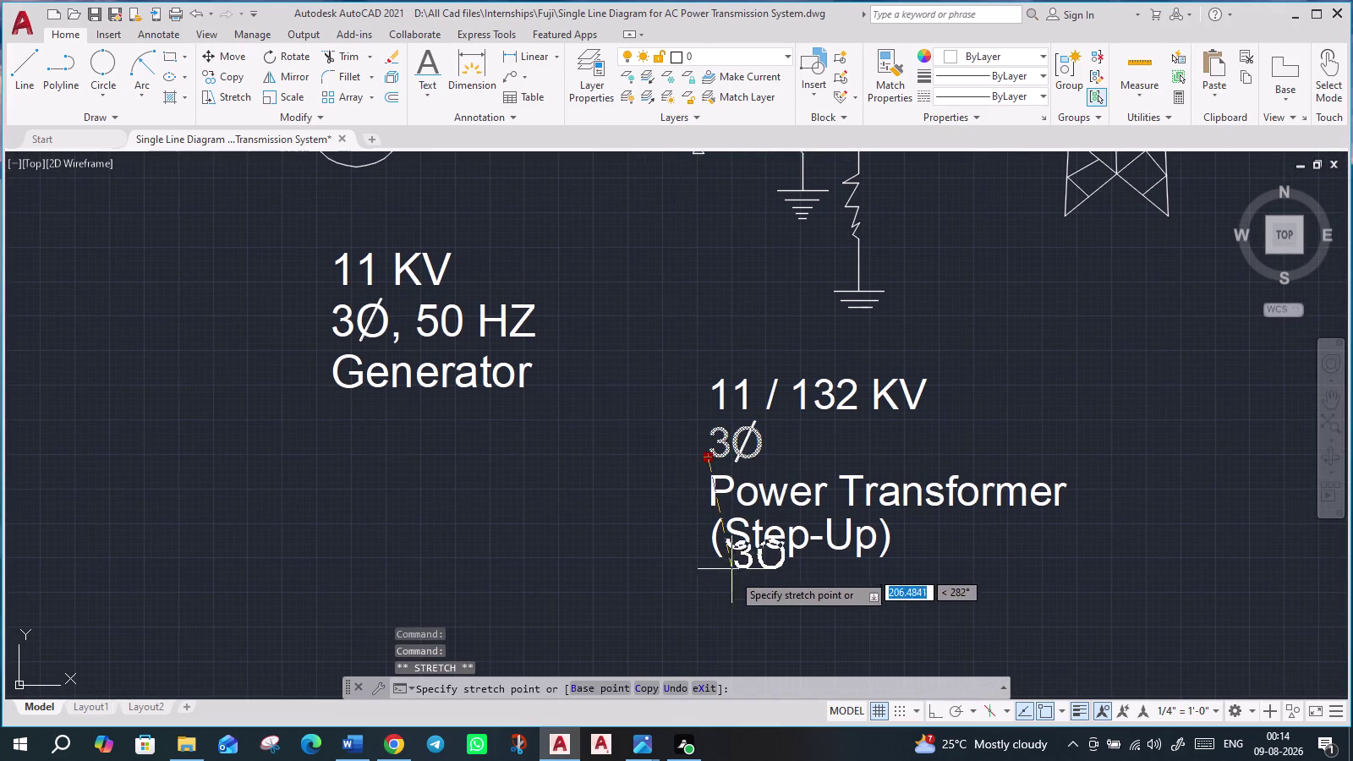
drag(732, 572, 764, 593)
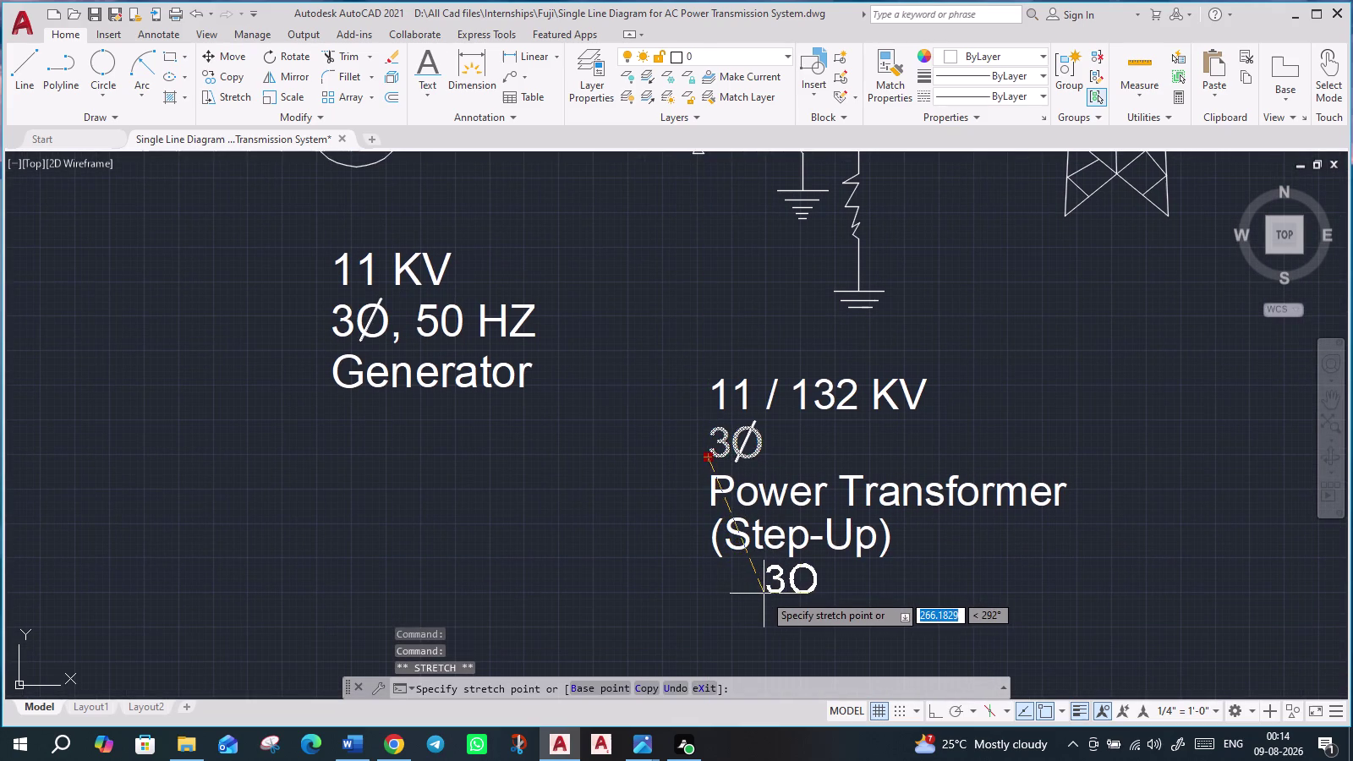
drag(764, 594, 766, 600)
click(766, 600)
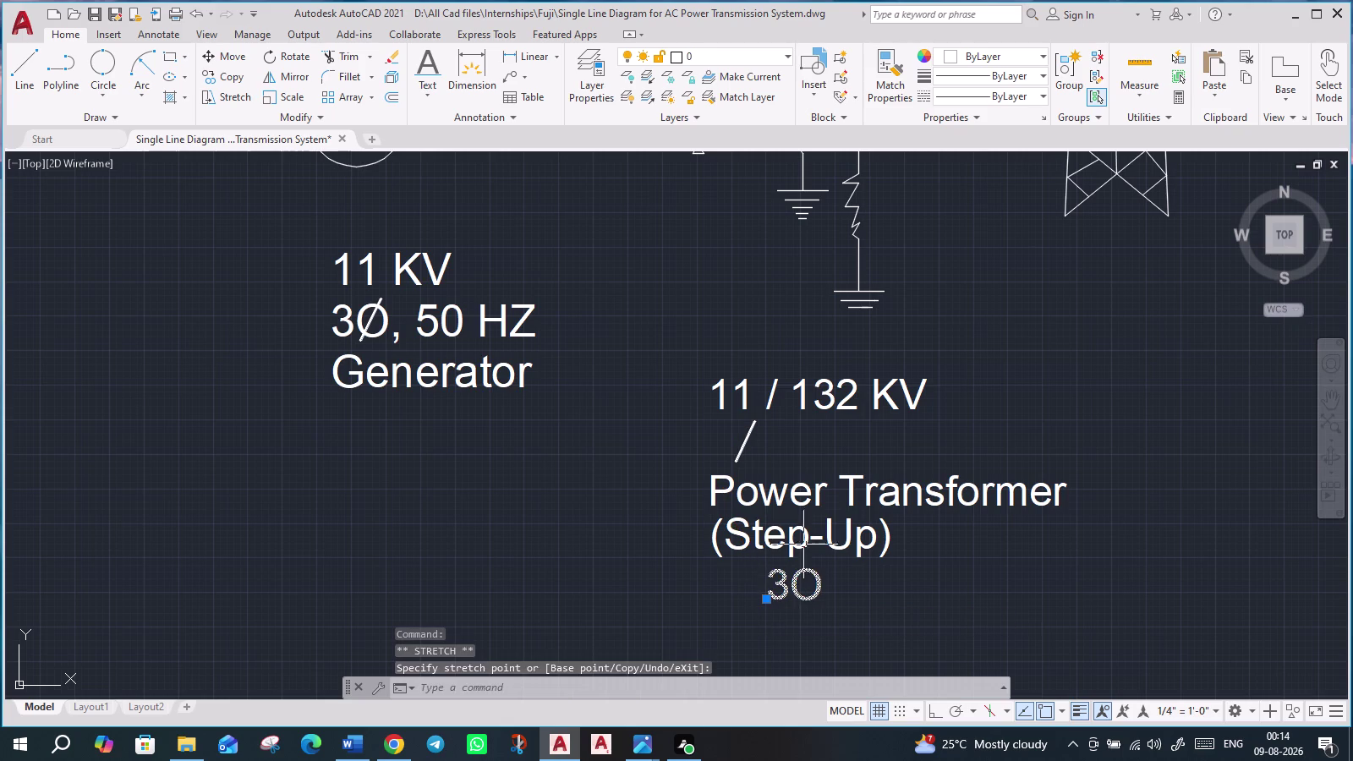
Move the leftover slash back over the O to complete '3Ø'.
click(747, 449)
click(738, 452)
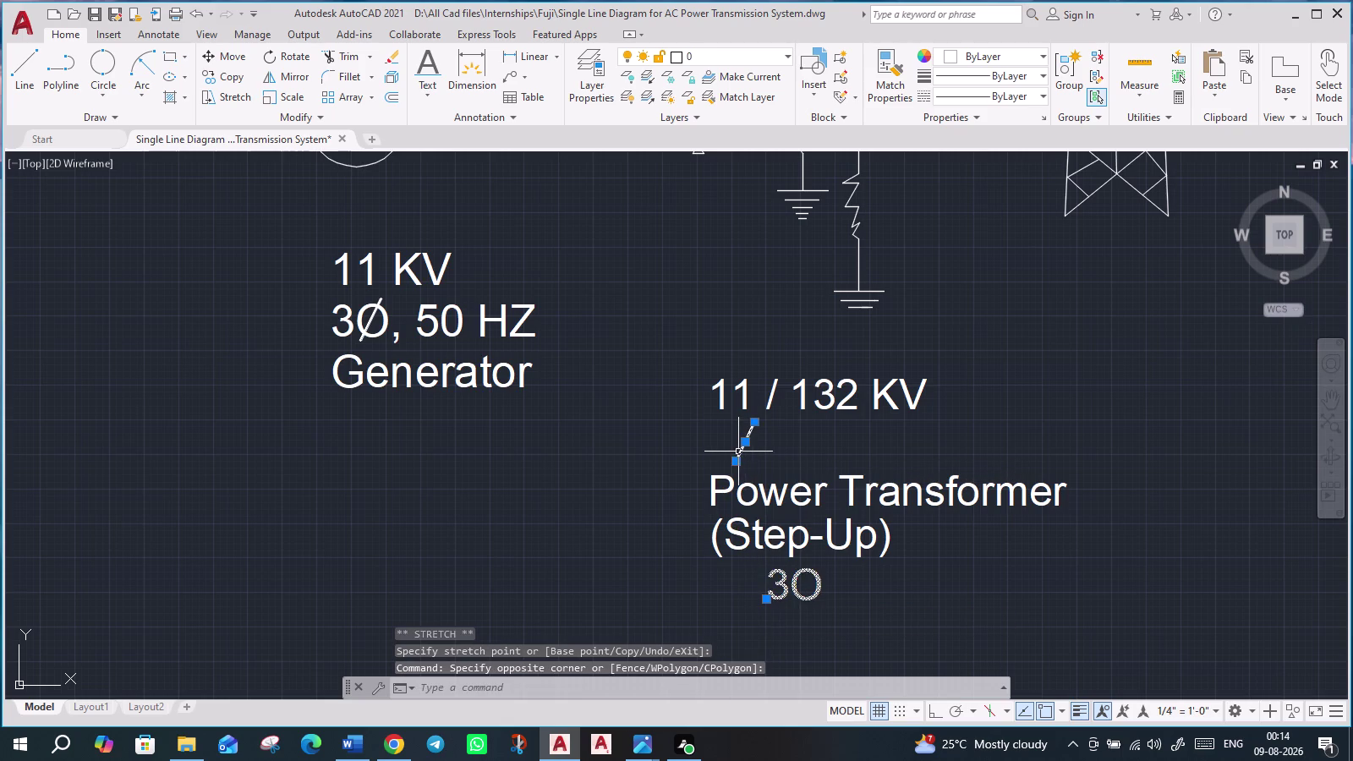
drag(744, 441, 805, 554)
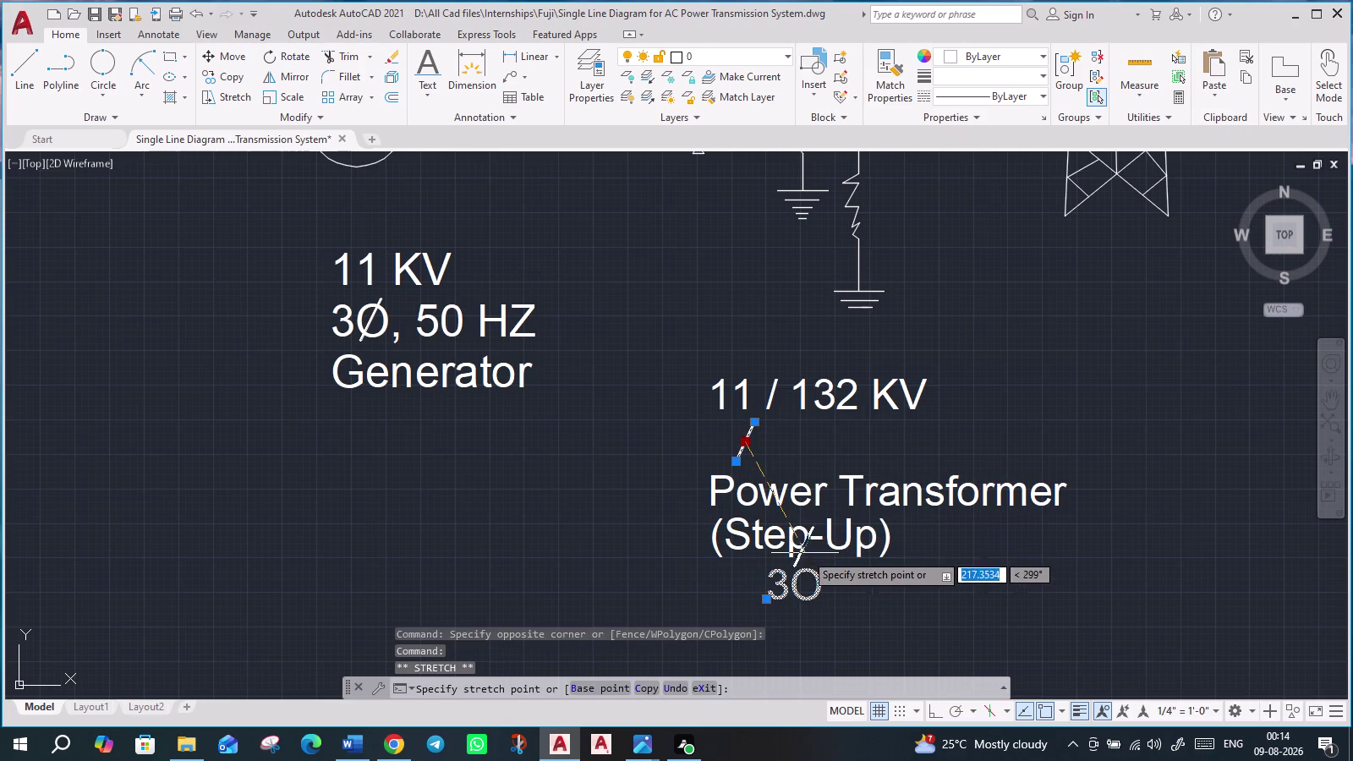
drag(806, 553, 803, 586)
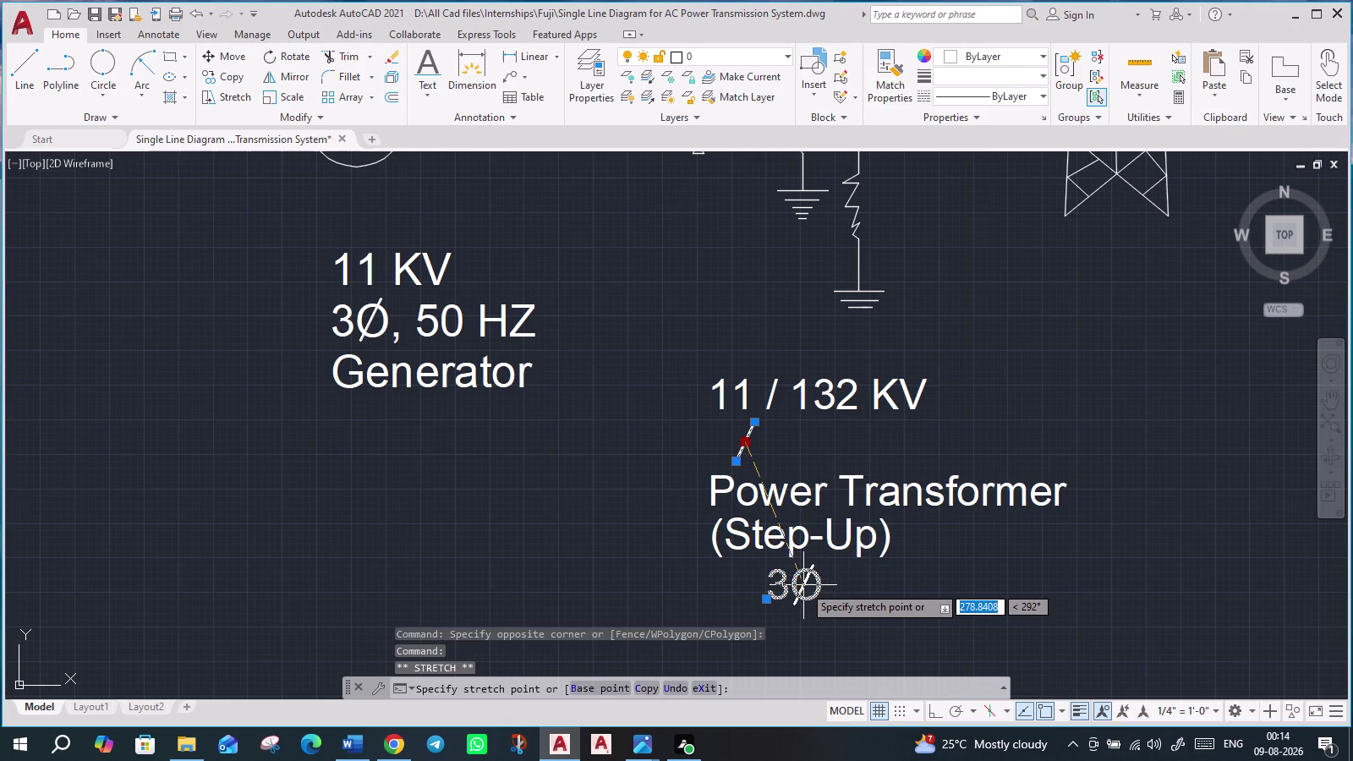
drag(804, 585, 807, 585)
click(807, 585)
key(Escape)
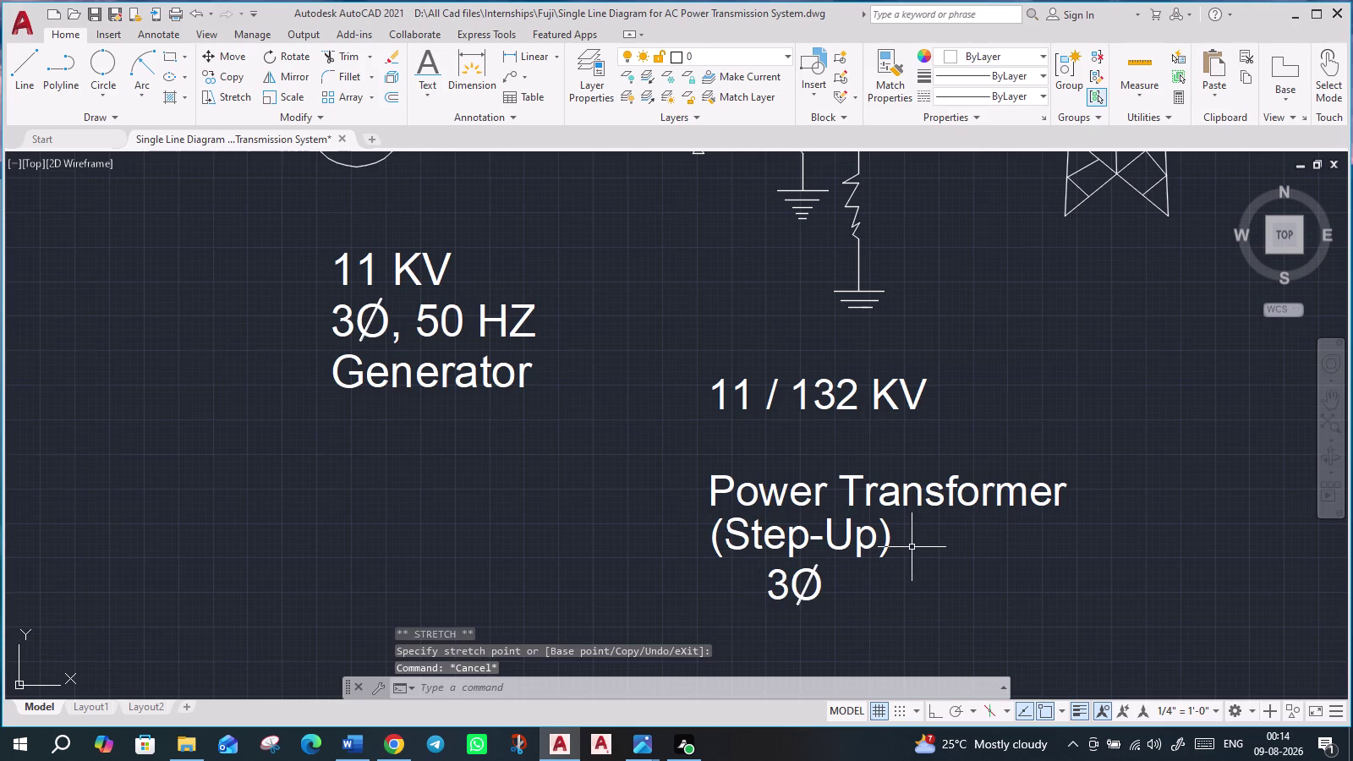
scroll(down, 3)
scroll(up, 3)
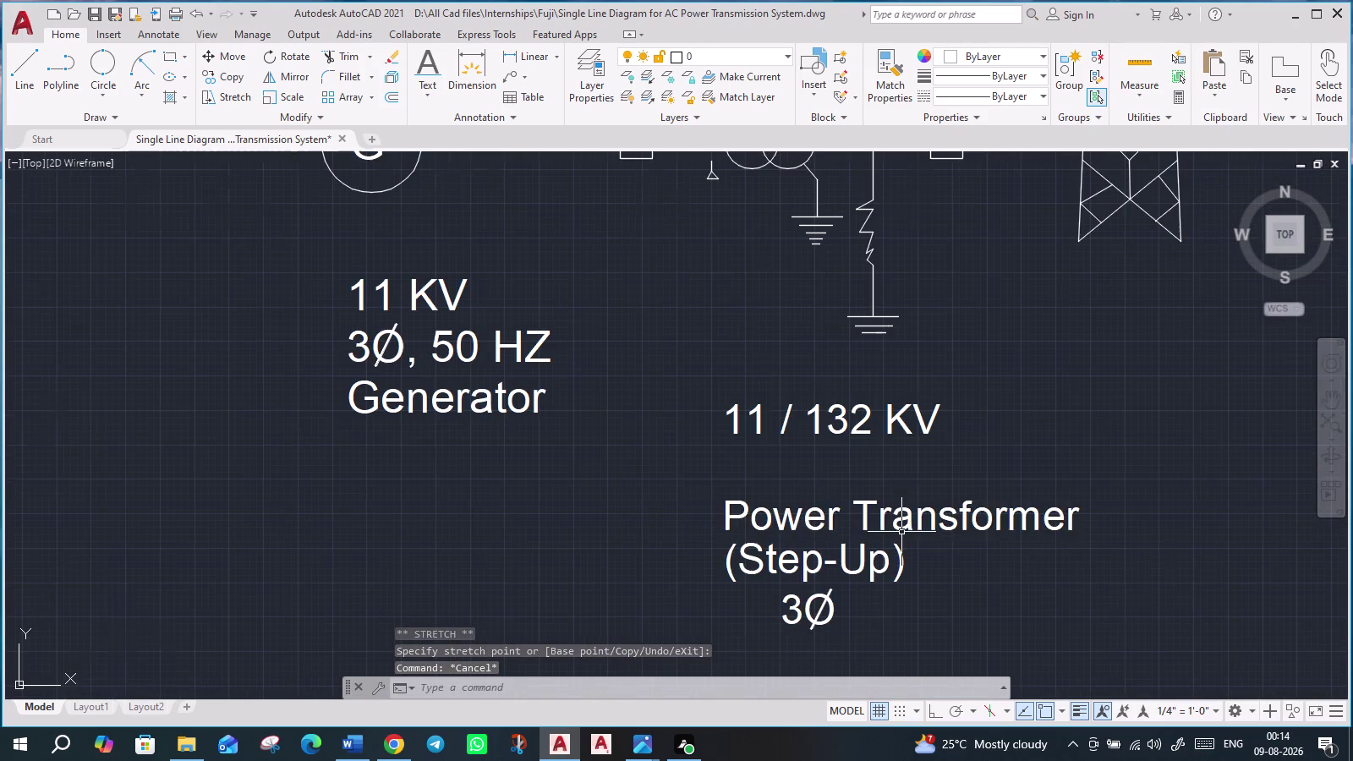
click(717, 489)
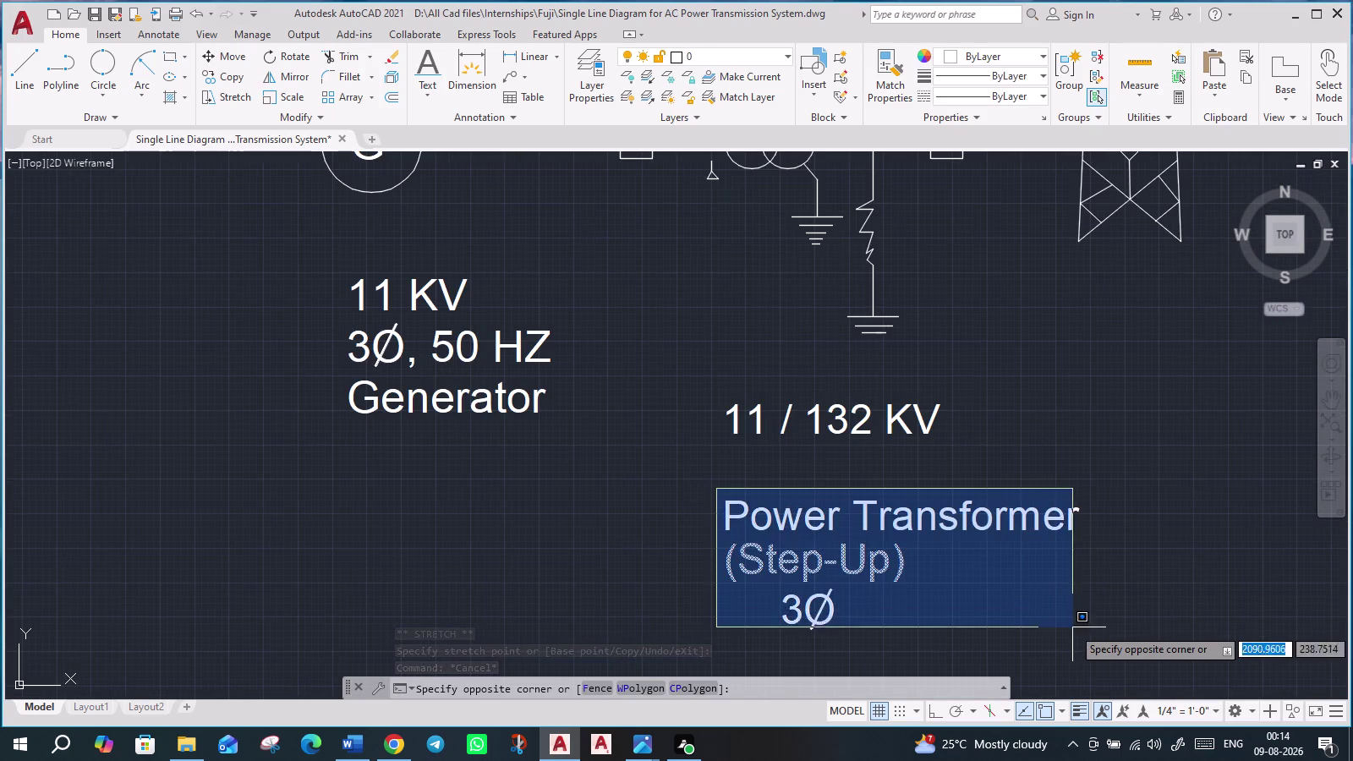
Move the Power Transformer, (Step-Up) and 3Ø lines up beneath '11 / 132 KV'.
click(1129, 634)
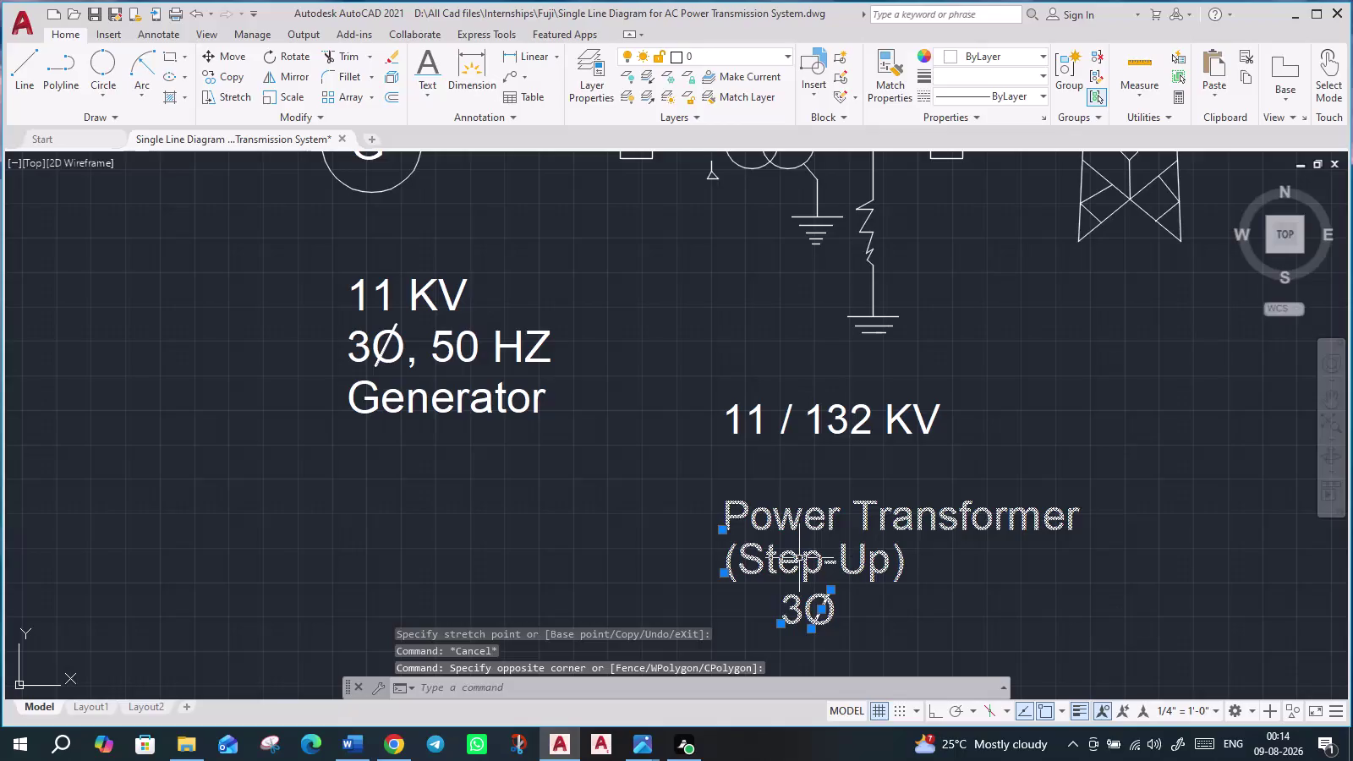
key(m)
key(Return)
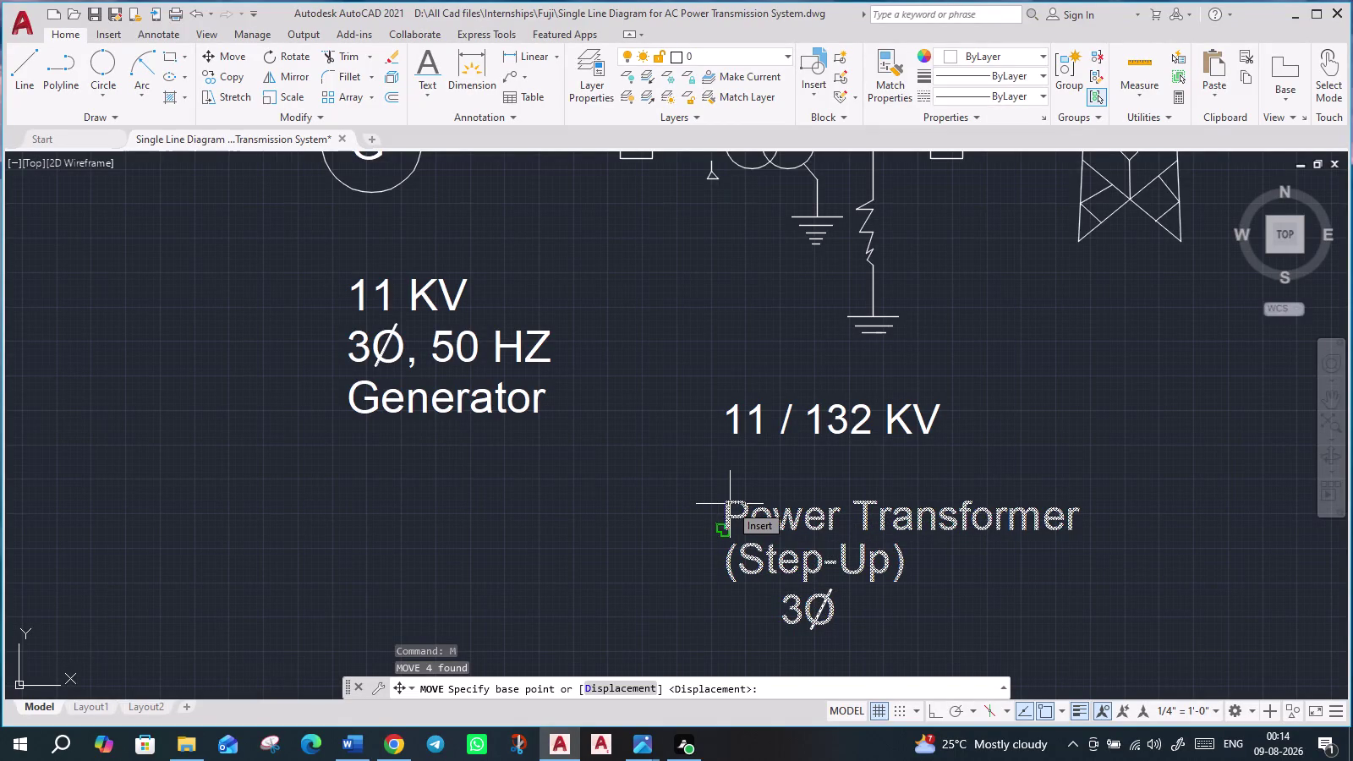
click(730, 504)
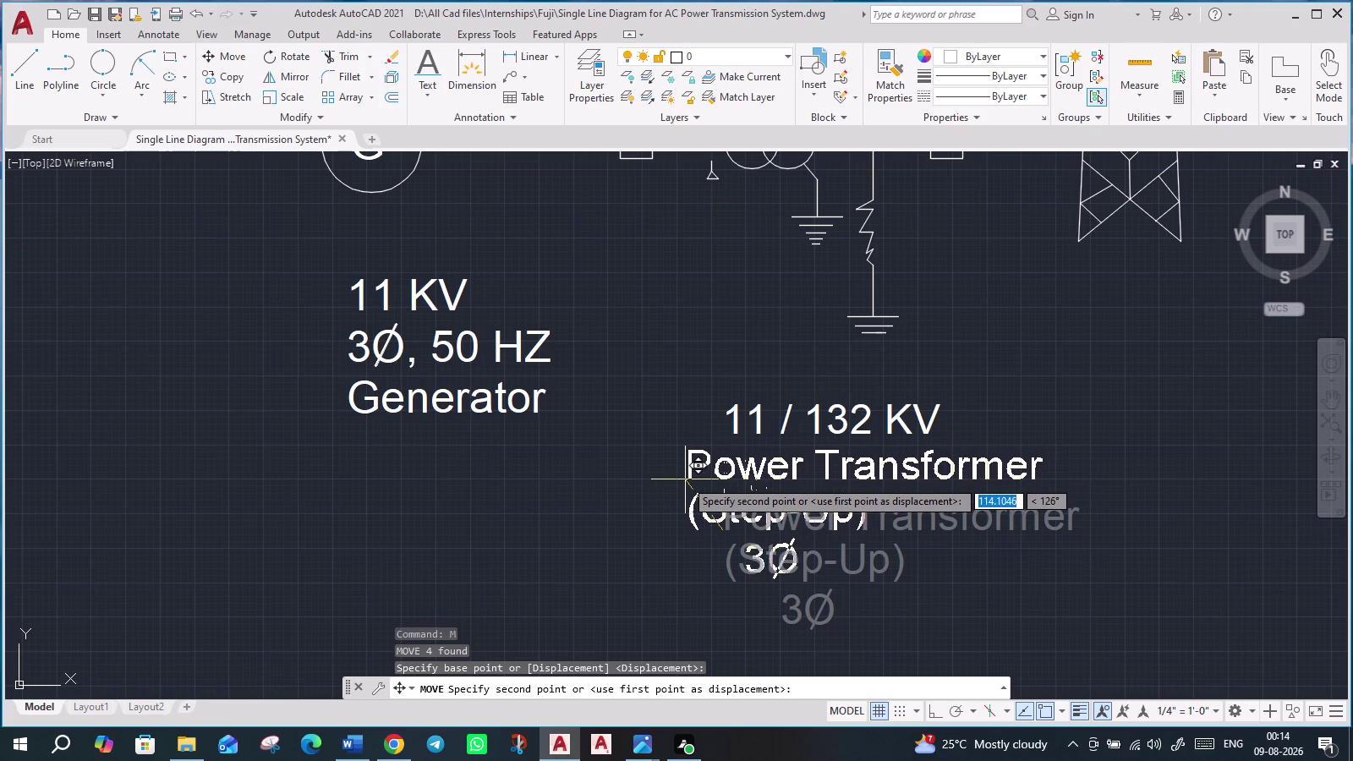
click(685, 479)
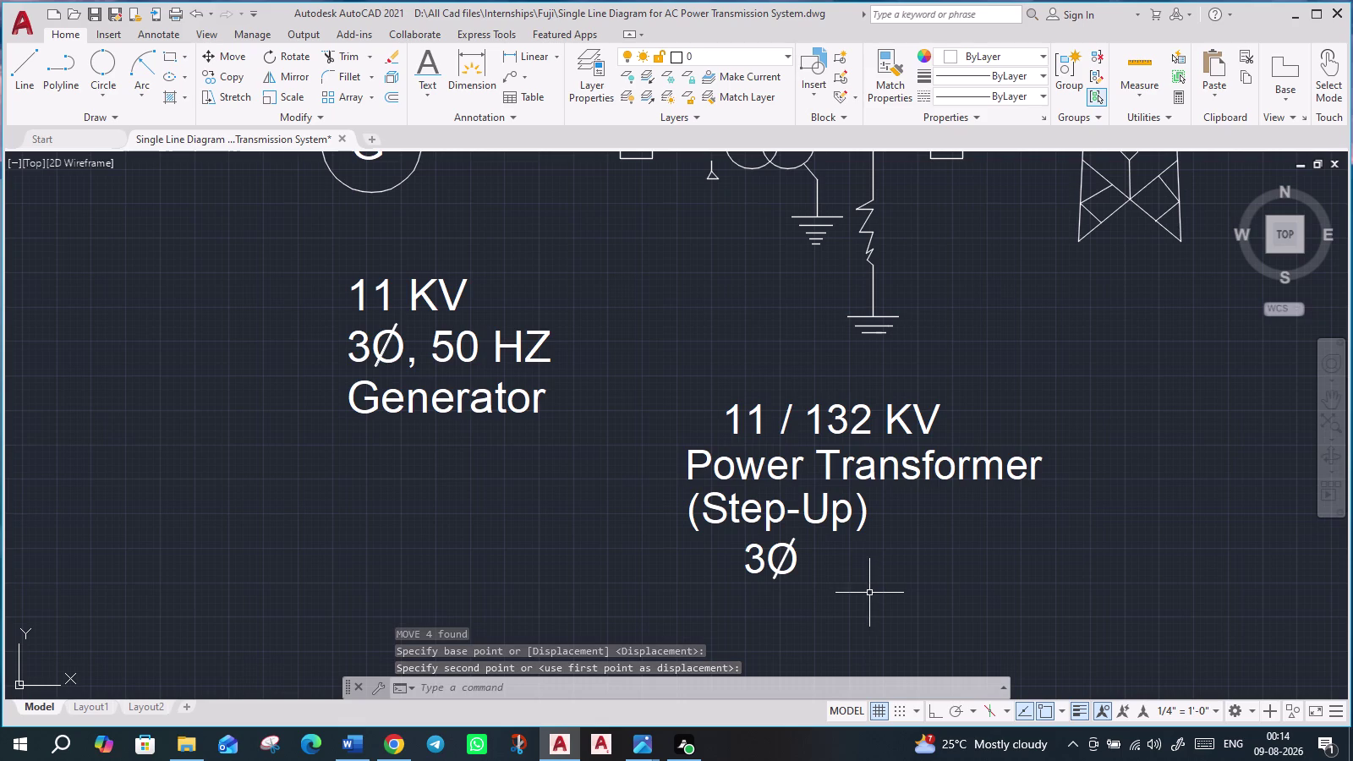
Shift the '(Step-Up)' and '3Ø' lines right to centre them under 'Power Transformer'.
drag(855, 588, 842, 585)
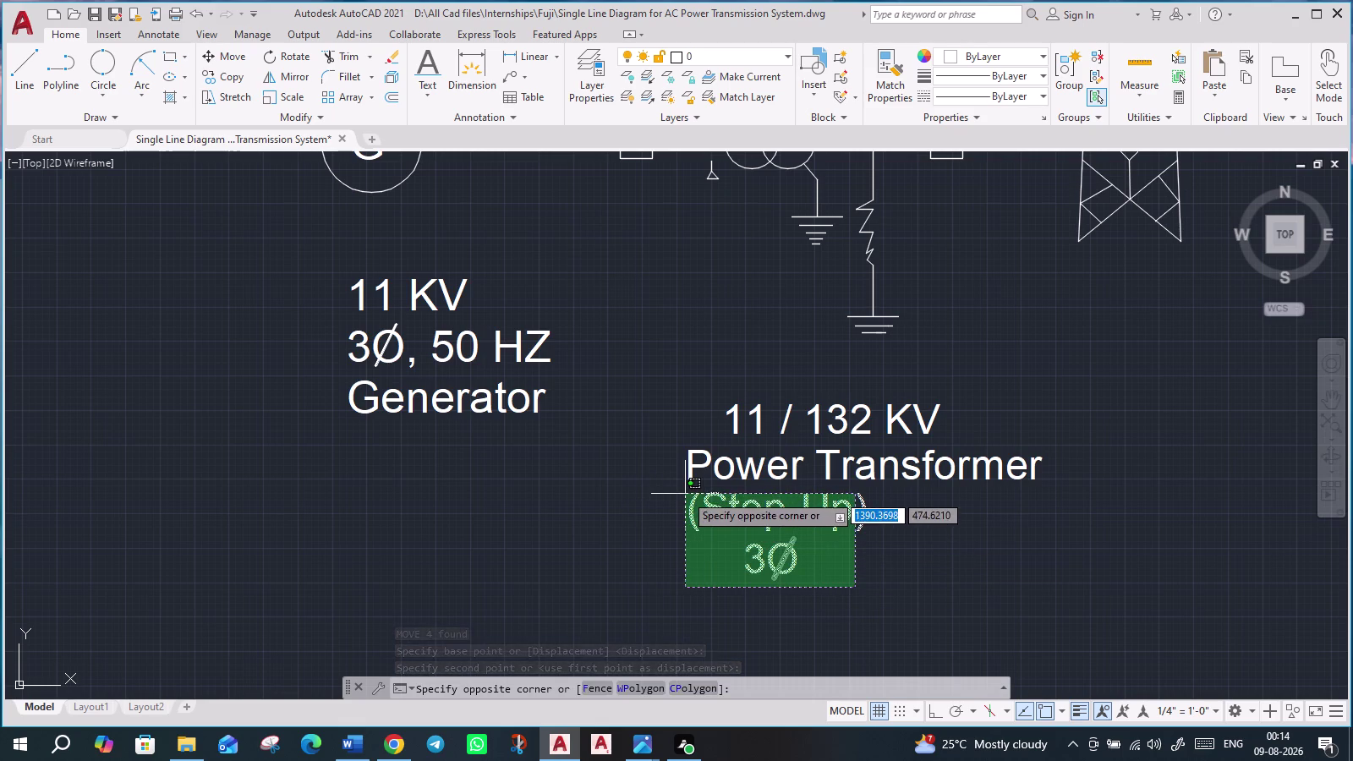
click(685, 494)
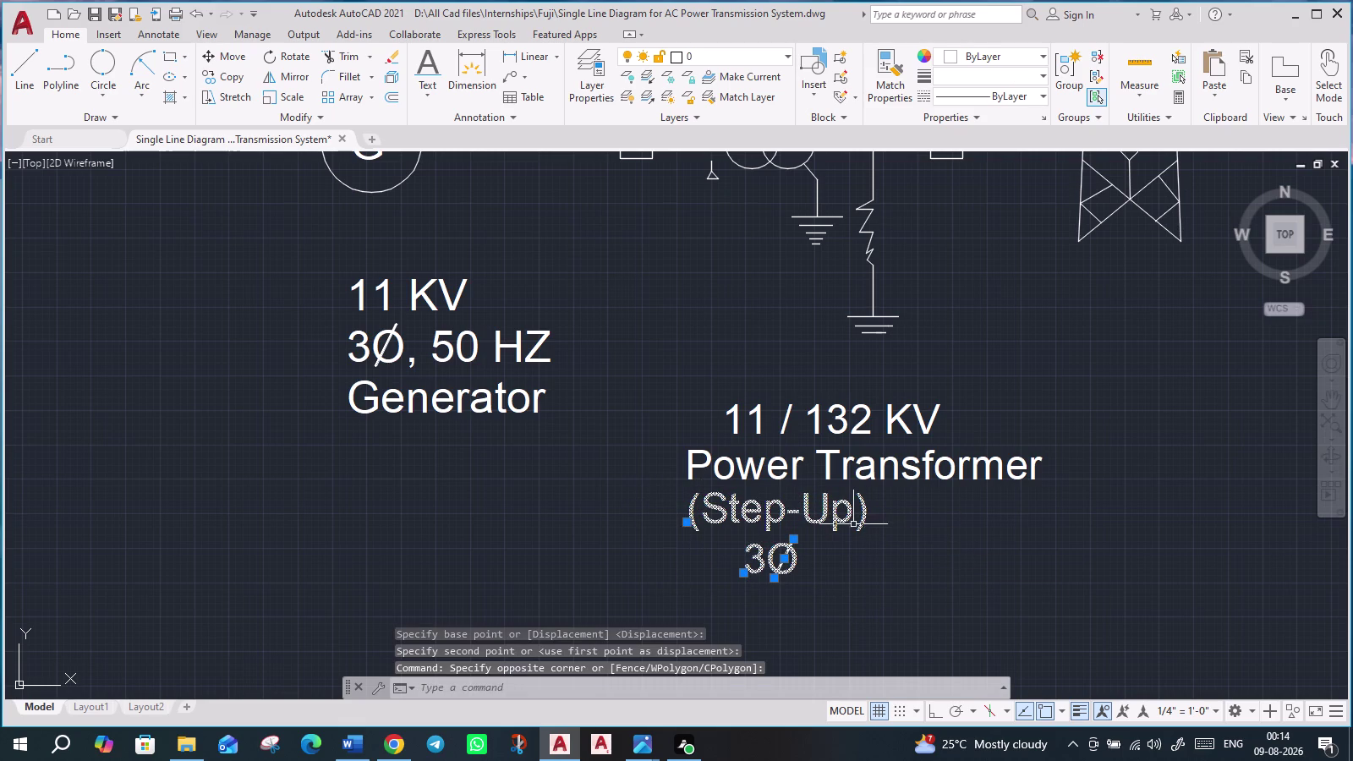
key(m)
key(Return)
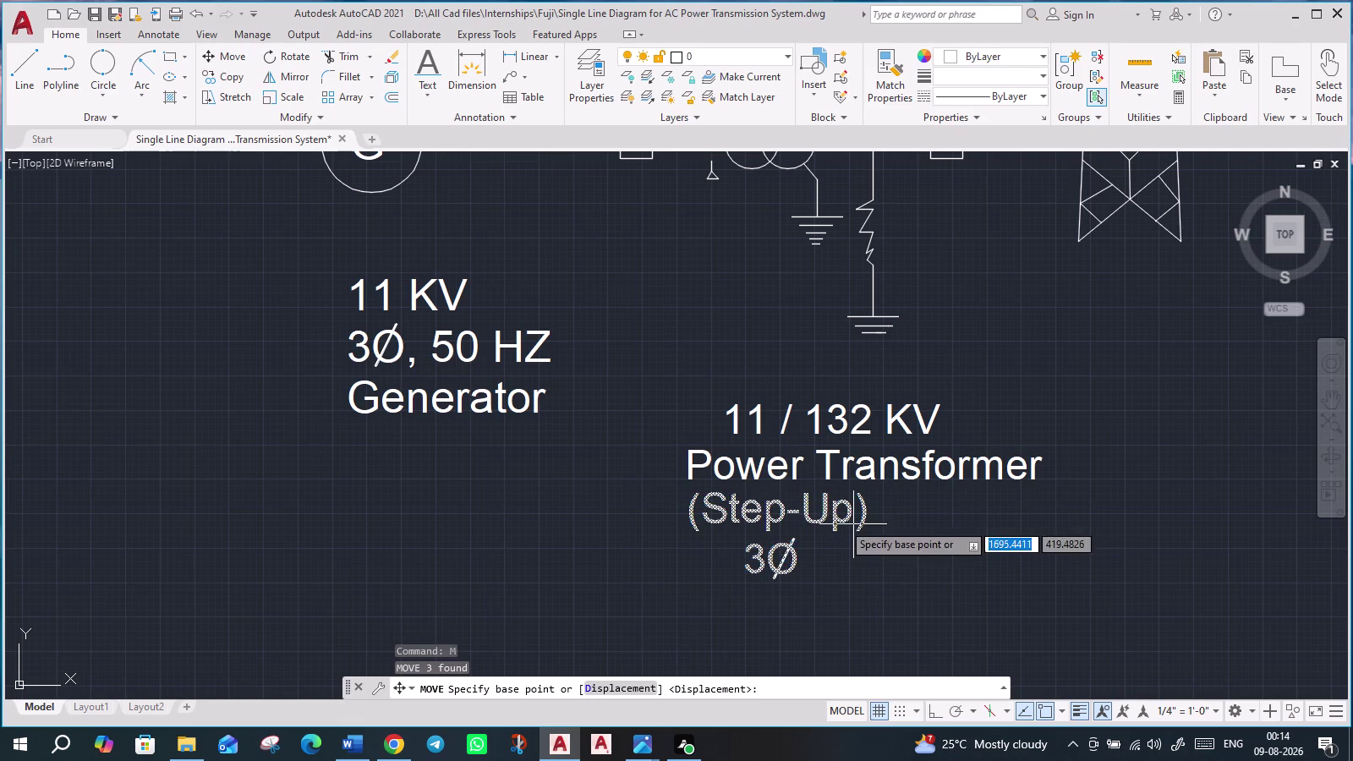
click(690, 513)
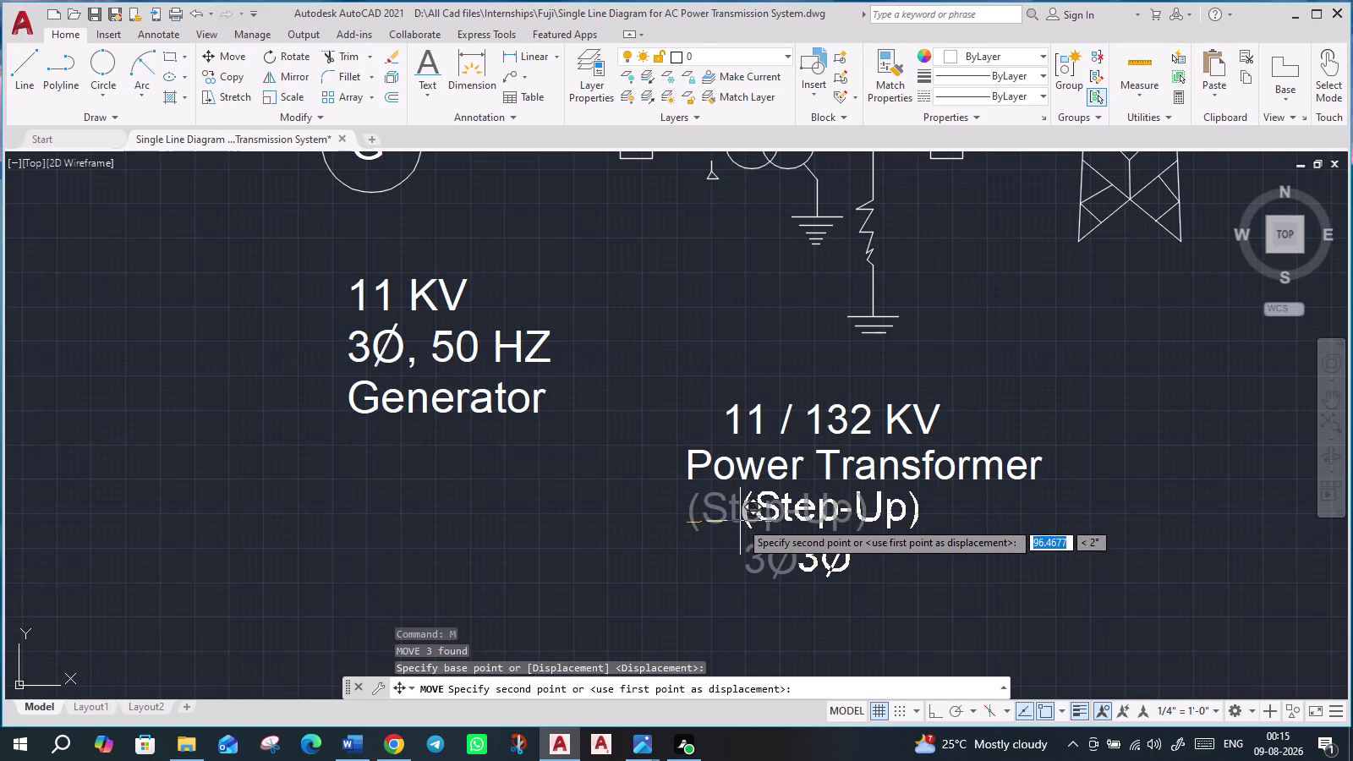
click(752, 522)
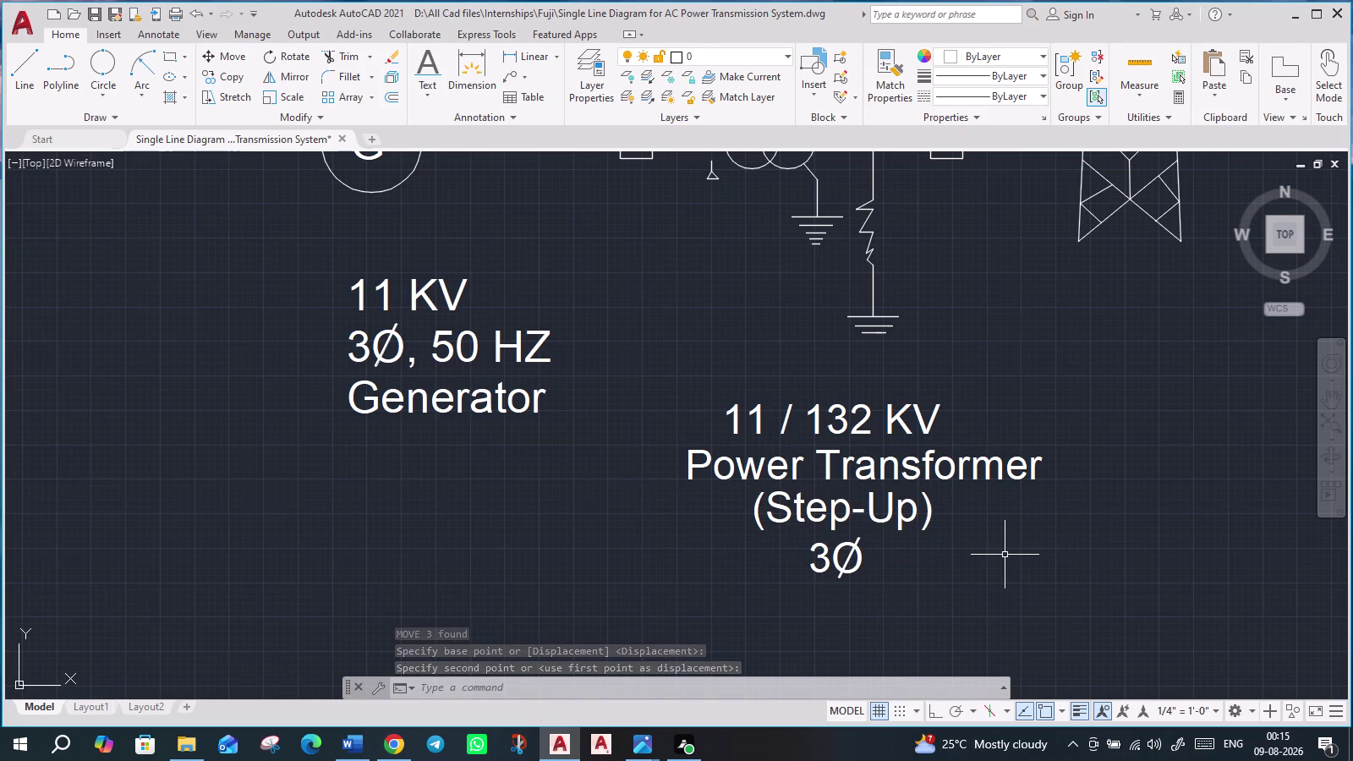
scroll(down, 3)
scroll(down, 3)
middle_drag(1082, 574, 903, 505)
scroll(down, 3)
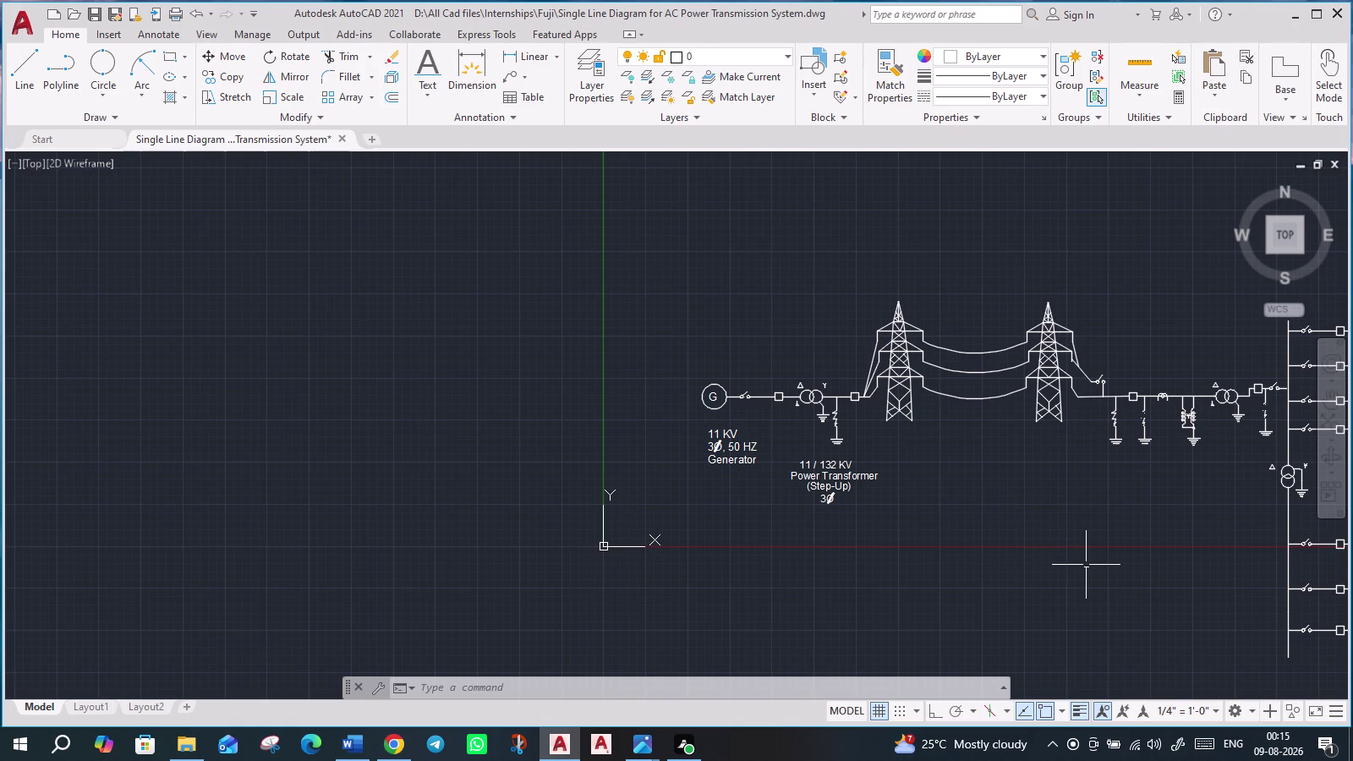
middle_drag(1079, 564, 992, 554)
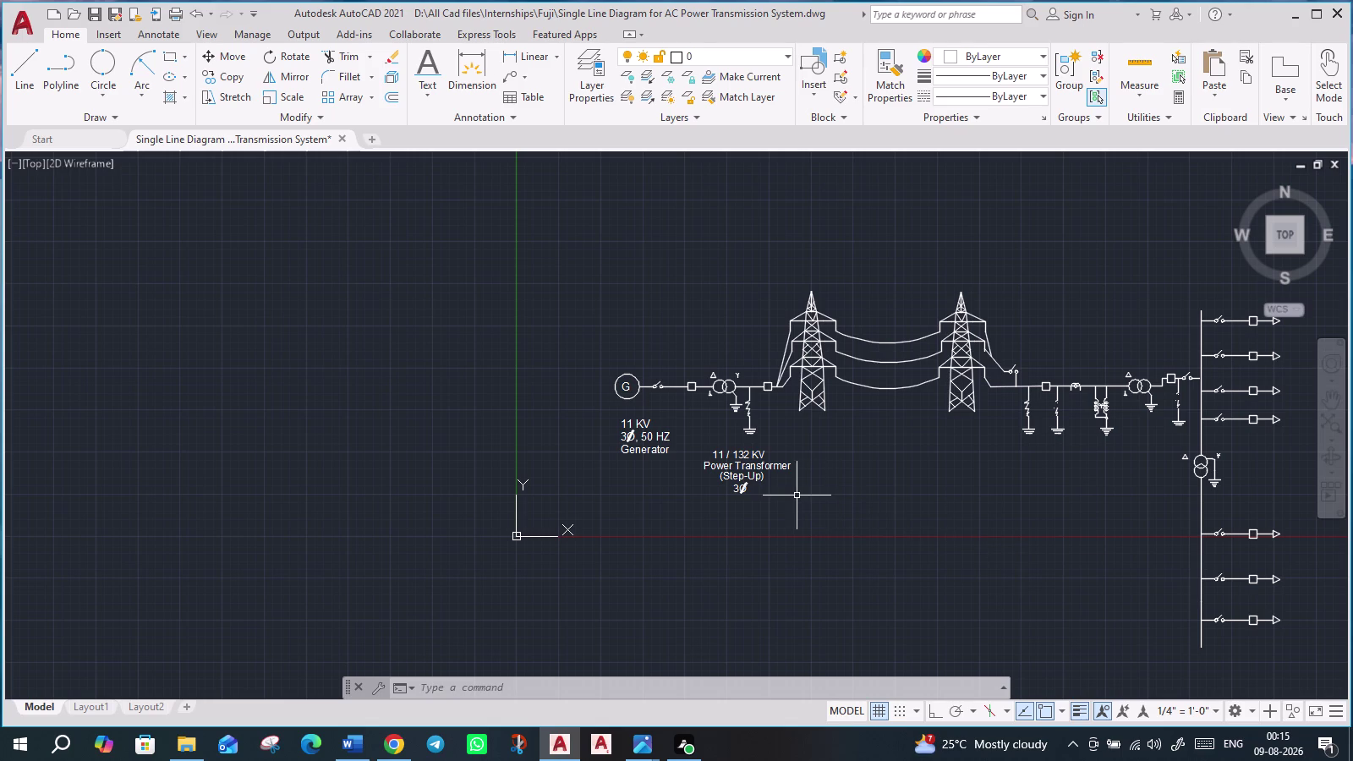
scroll(up, 3)
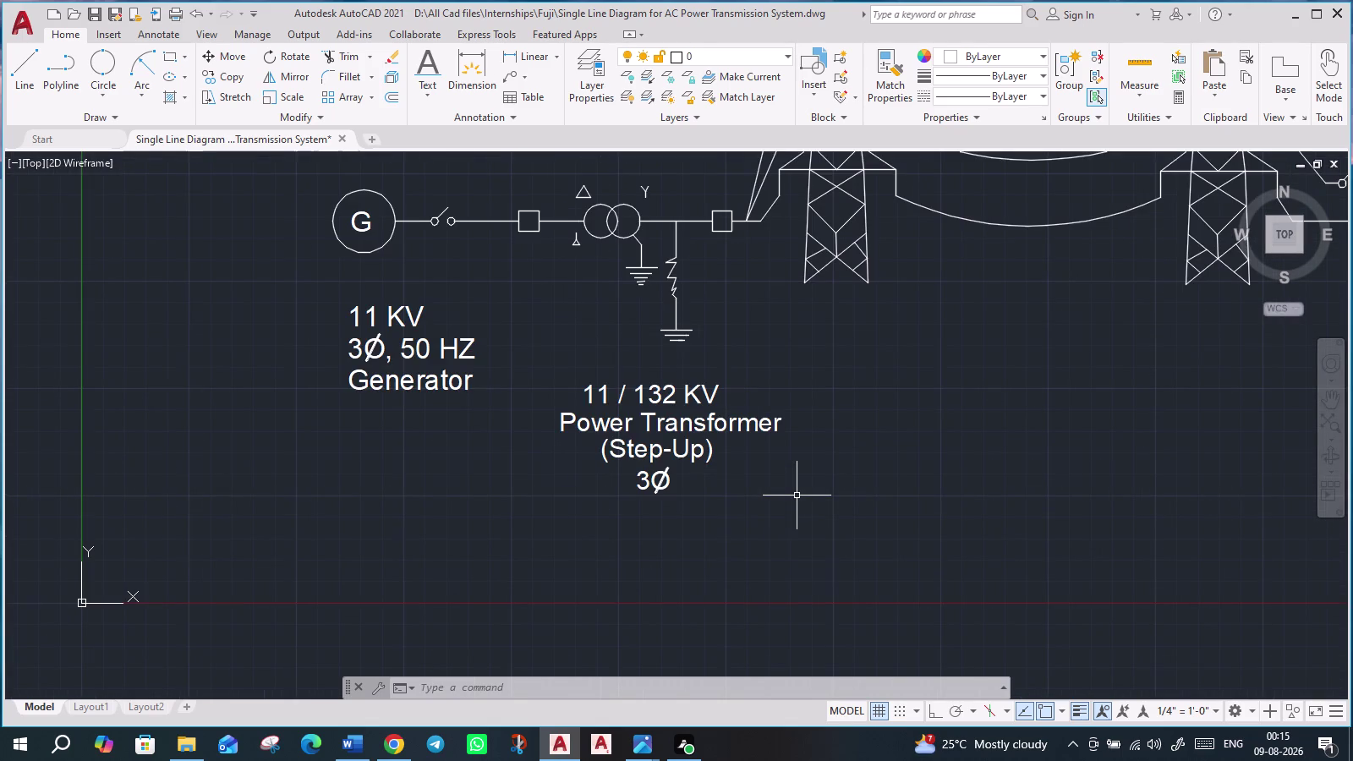
drag(801, 511, 751, 493)
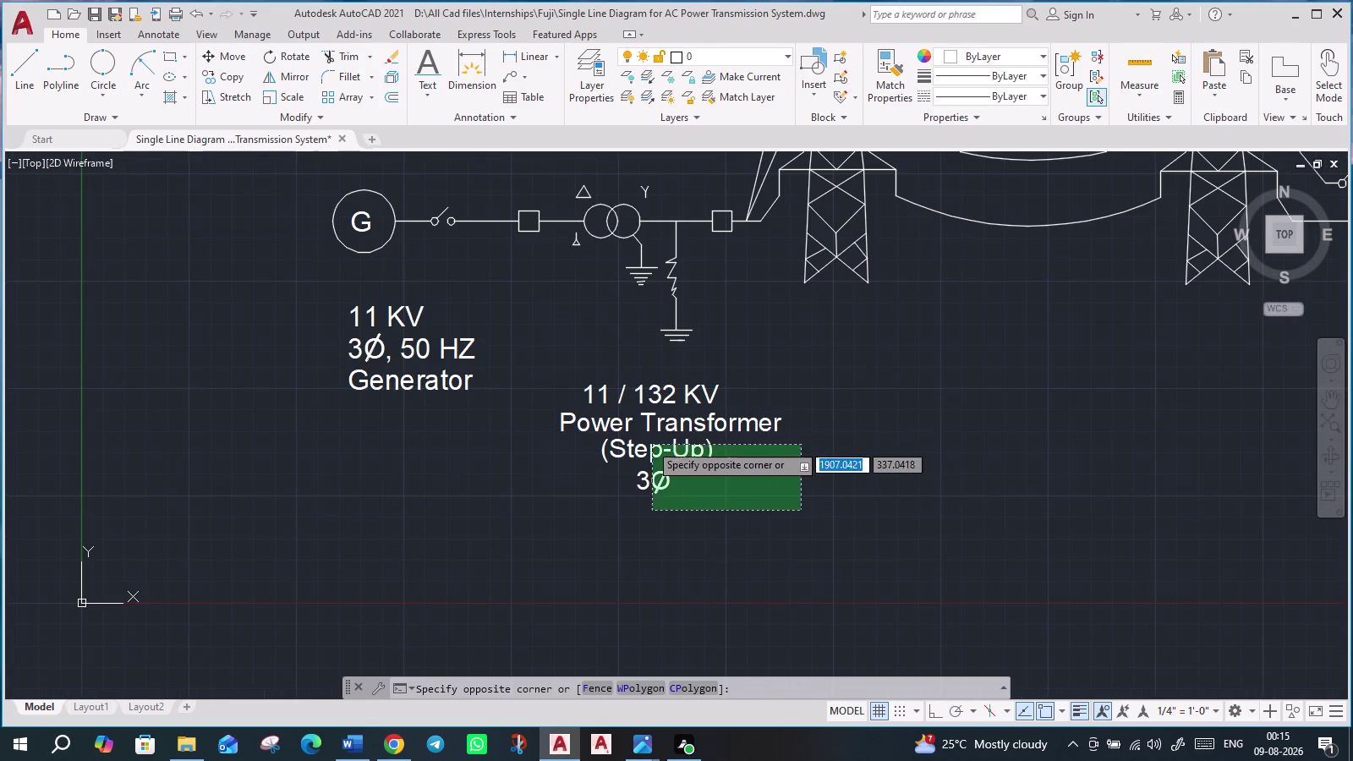
Shrink the selected 11 / 132 KV transformer label with SCALE.
click(528, 365)
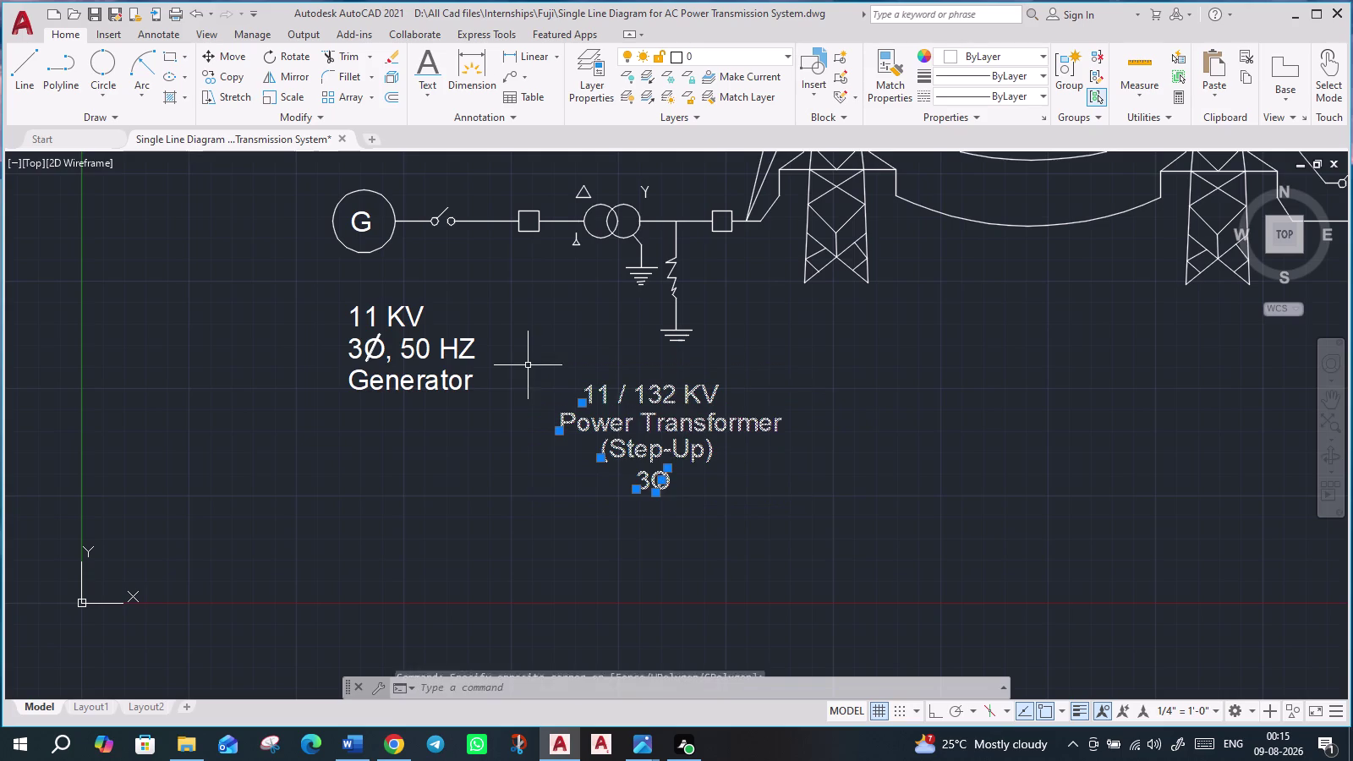
text(sc)
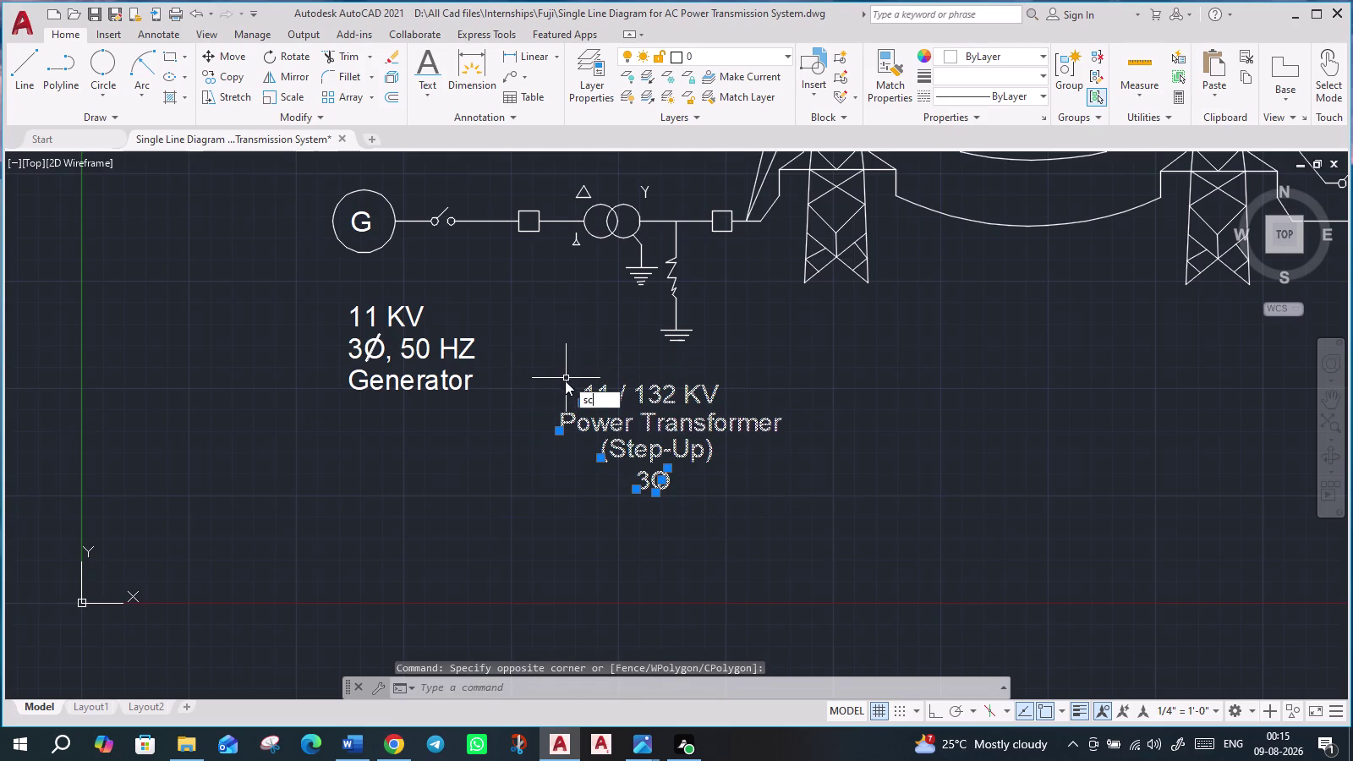
key(Return)
click(559, 427)
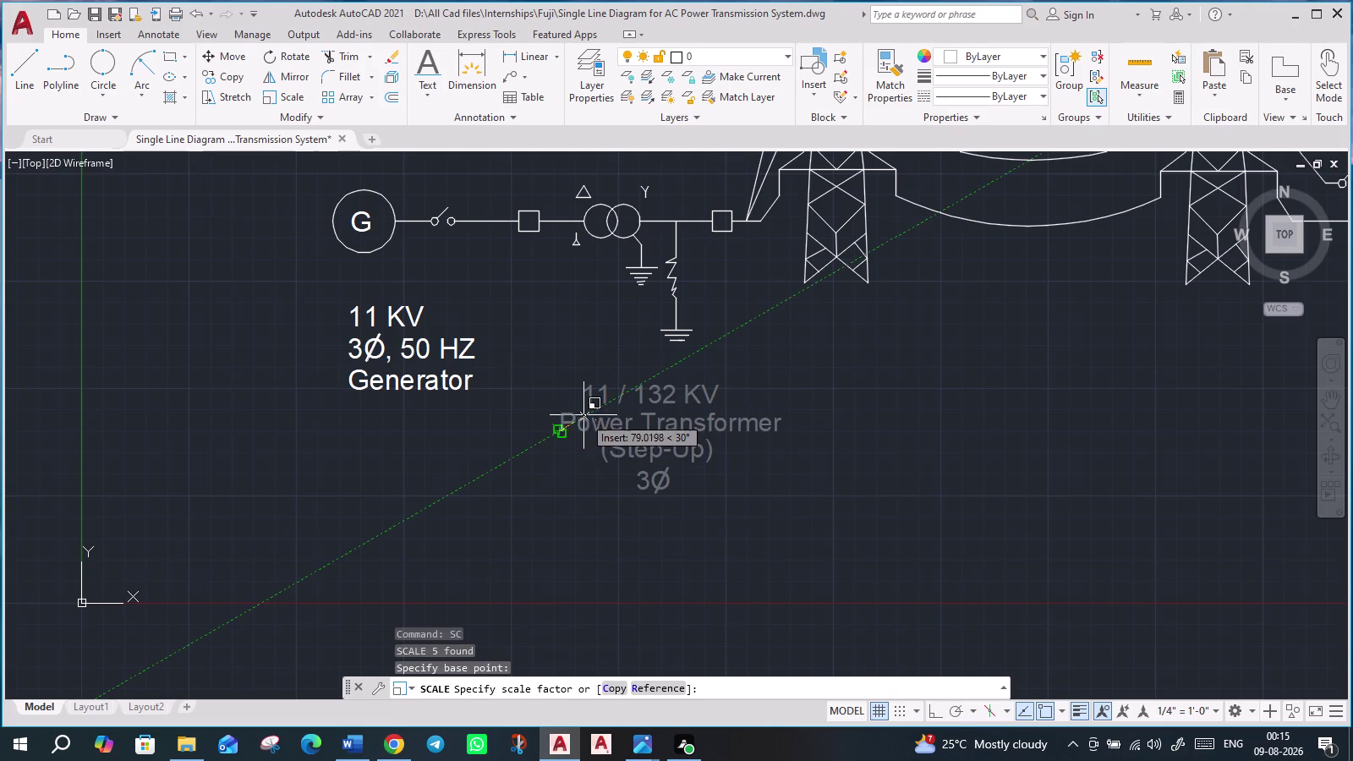
click(637, 408)
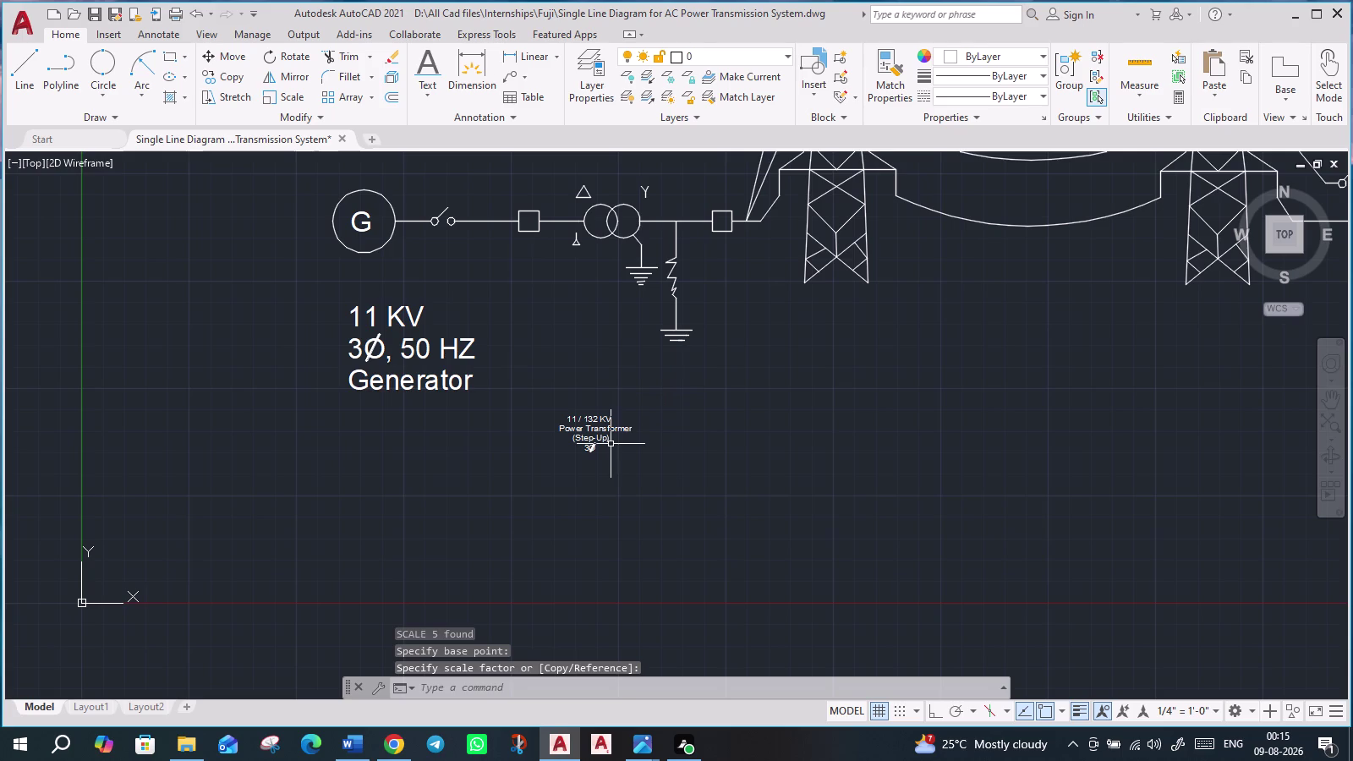
scroll(up, 3)
scroll(down, 3)
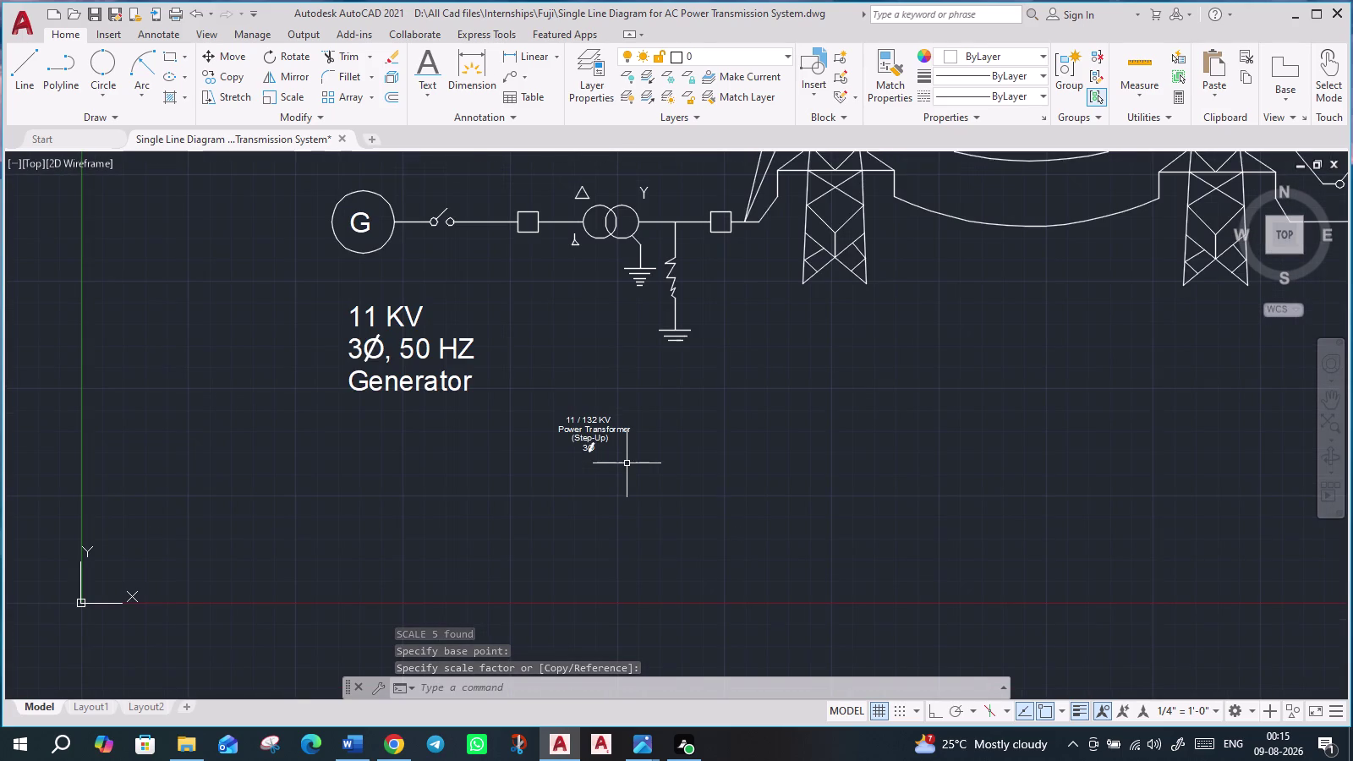
Rescale the shrunken transformer label slightly larger.
click(629, 472)
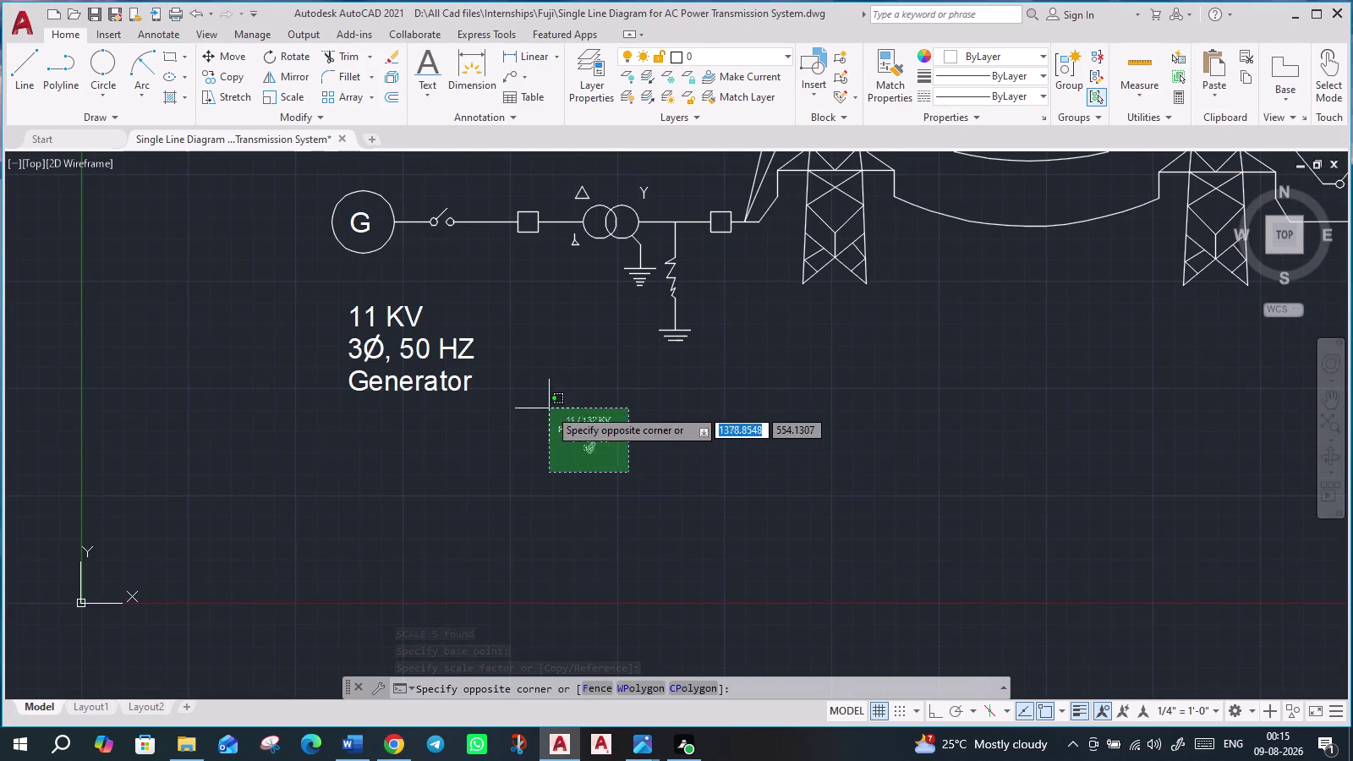
click(546, 401)
text(sc)
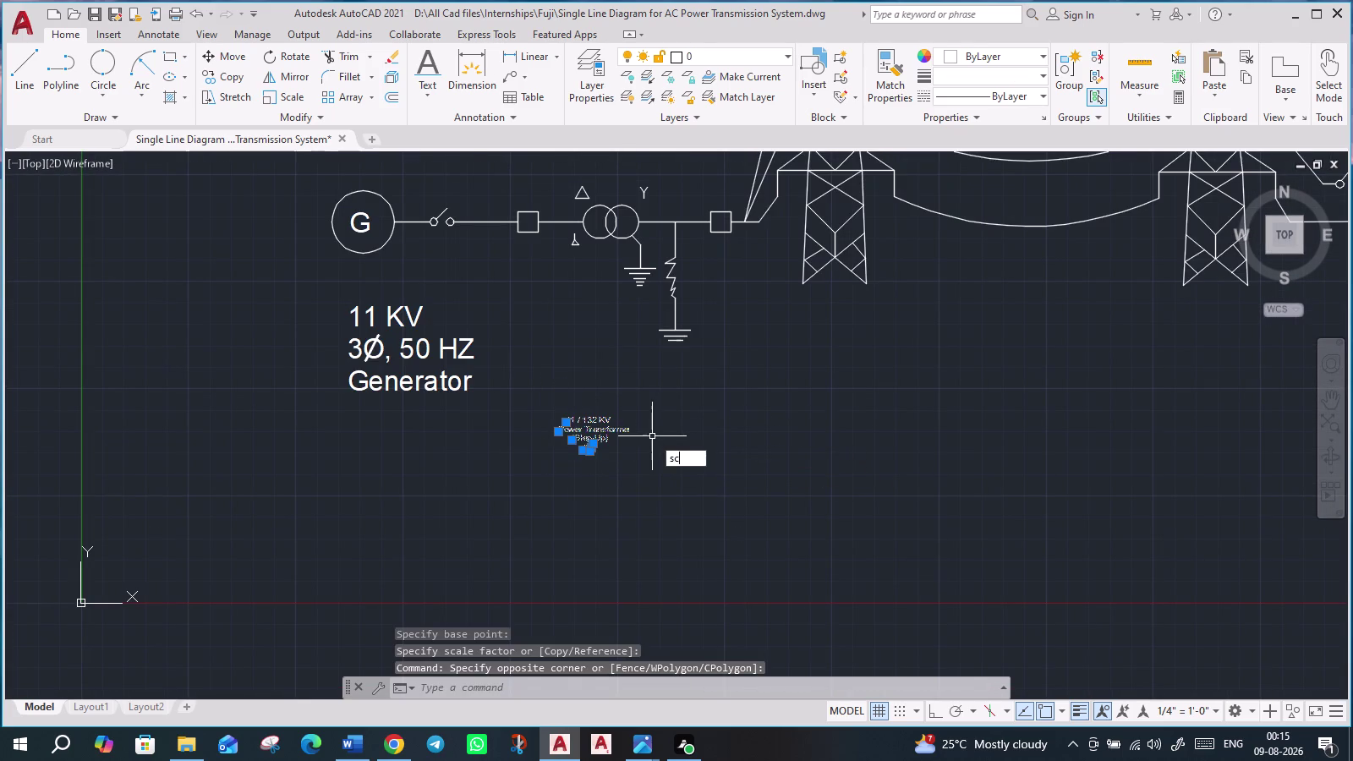
key(Return)
click(564, 430)
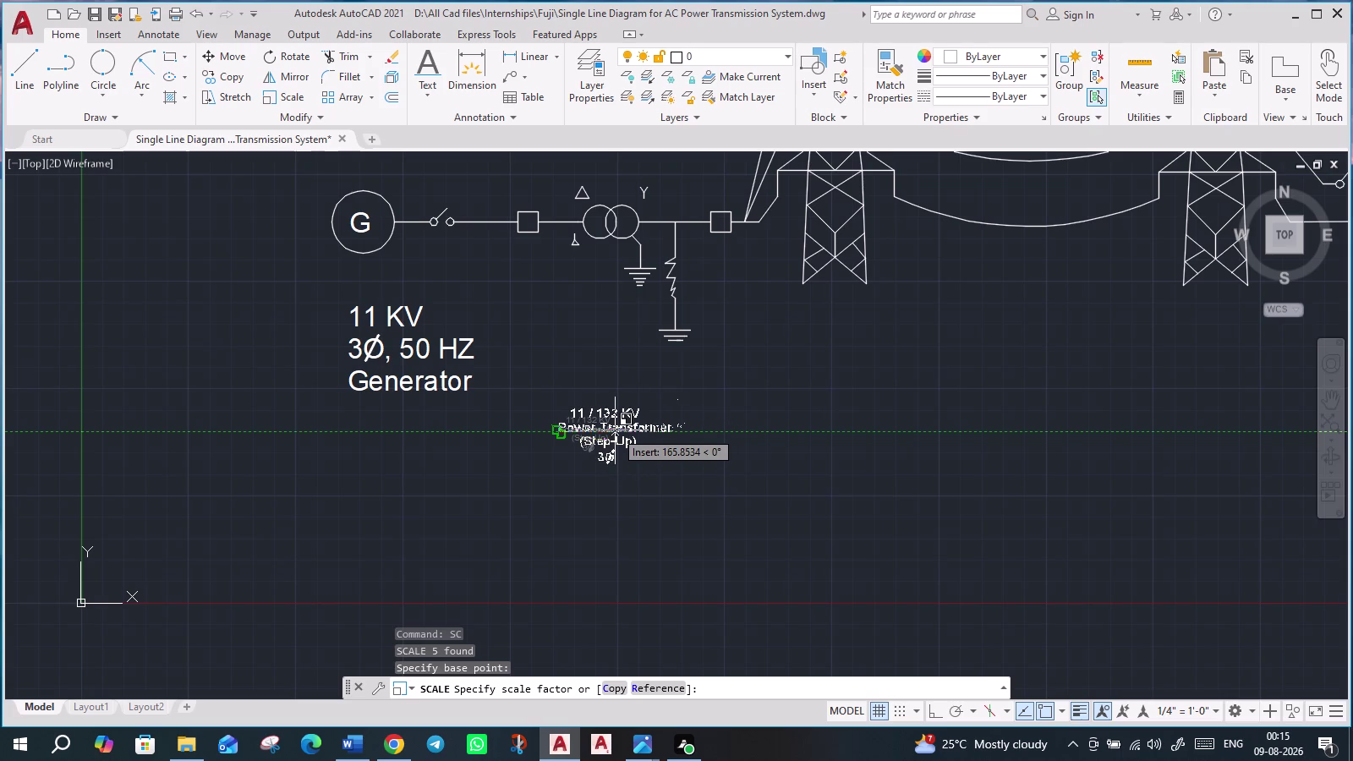
click(615, 430)
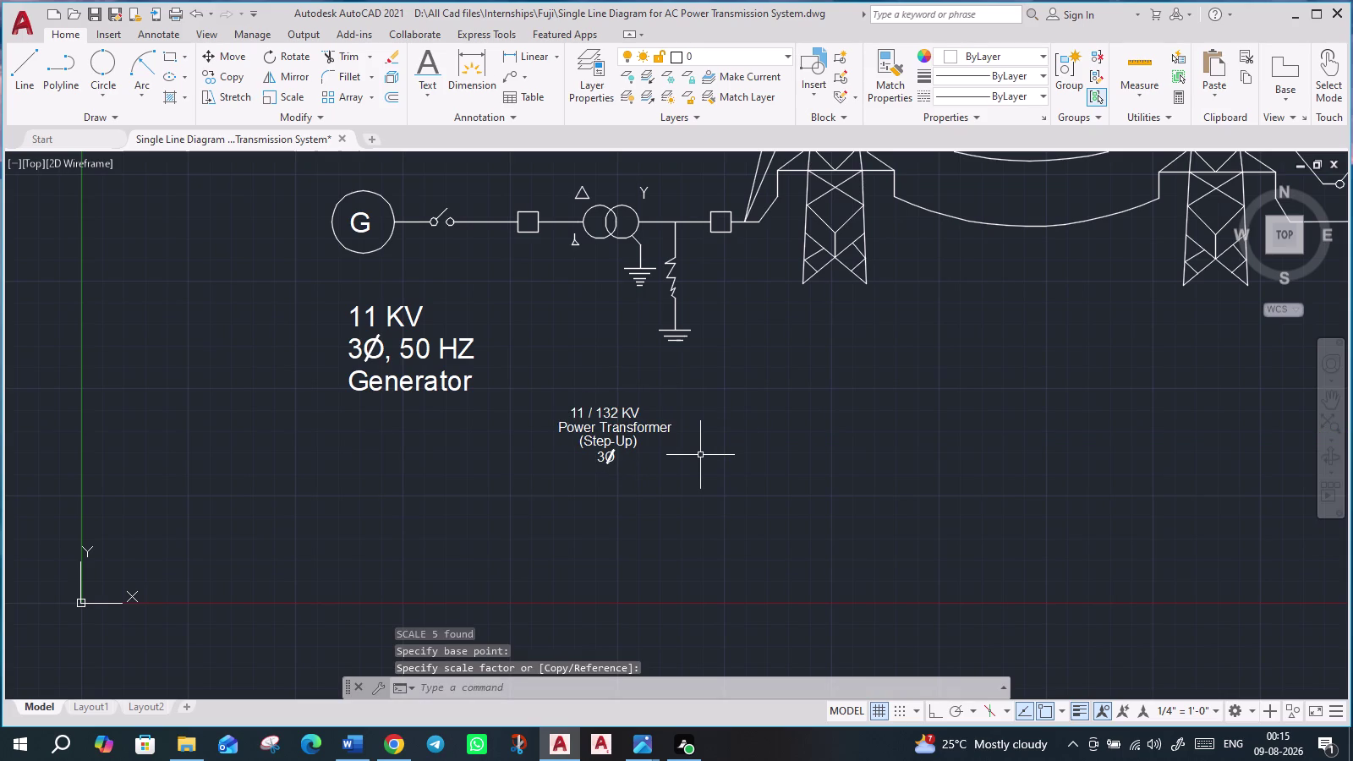
key(Escape)
scroll(up, 3)
scroll(down, 3)
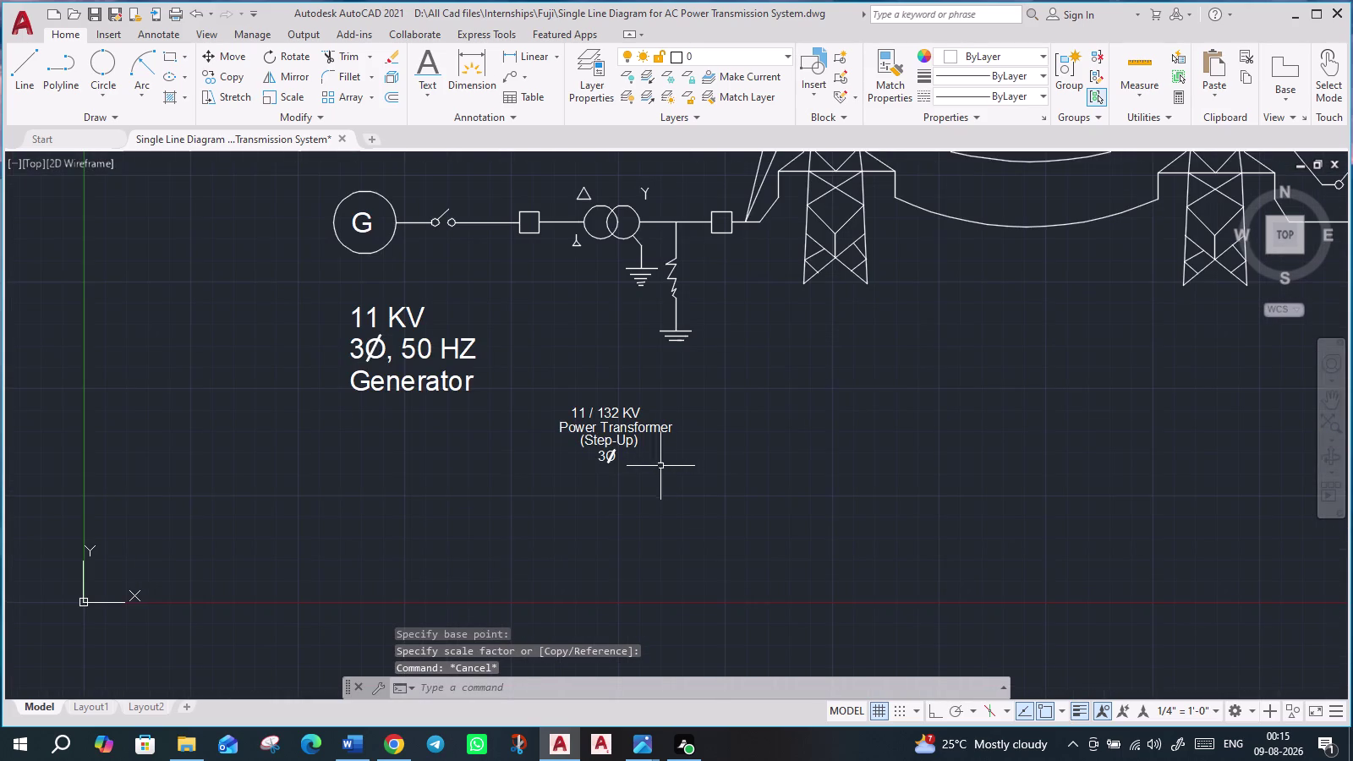
Move the transformer label to just beneath the step-up transformer symbol.
click(678, 484)
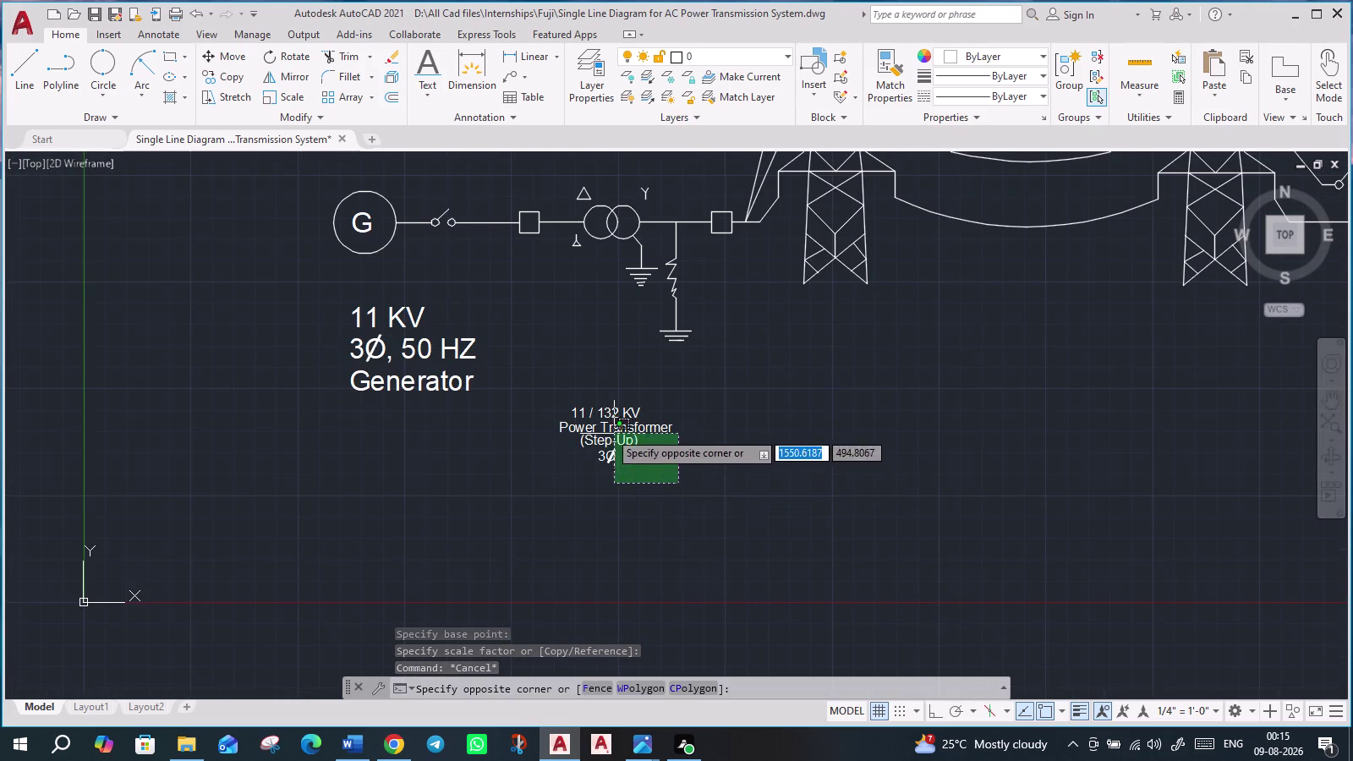
click(541, 388)
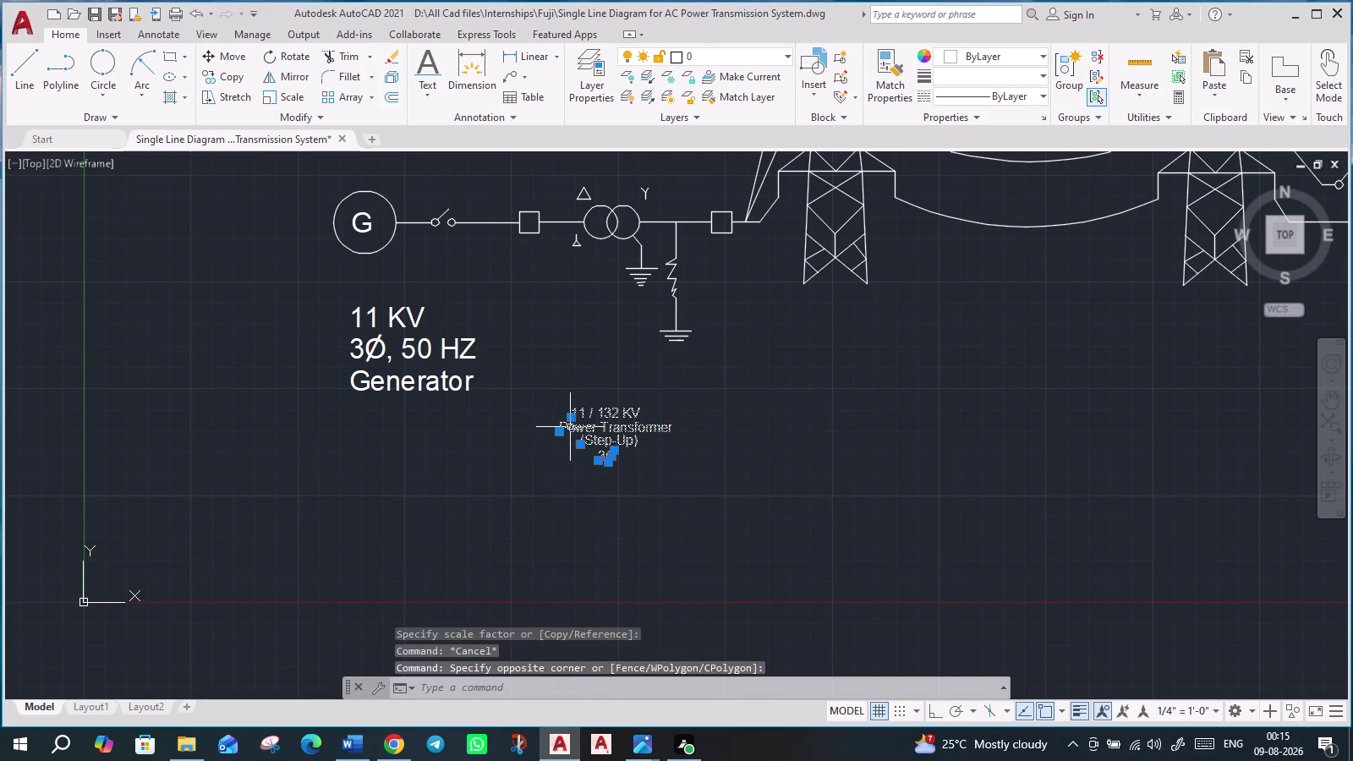
key(m)
key(Return)
click(573, 423)
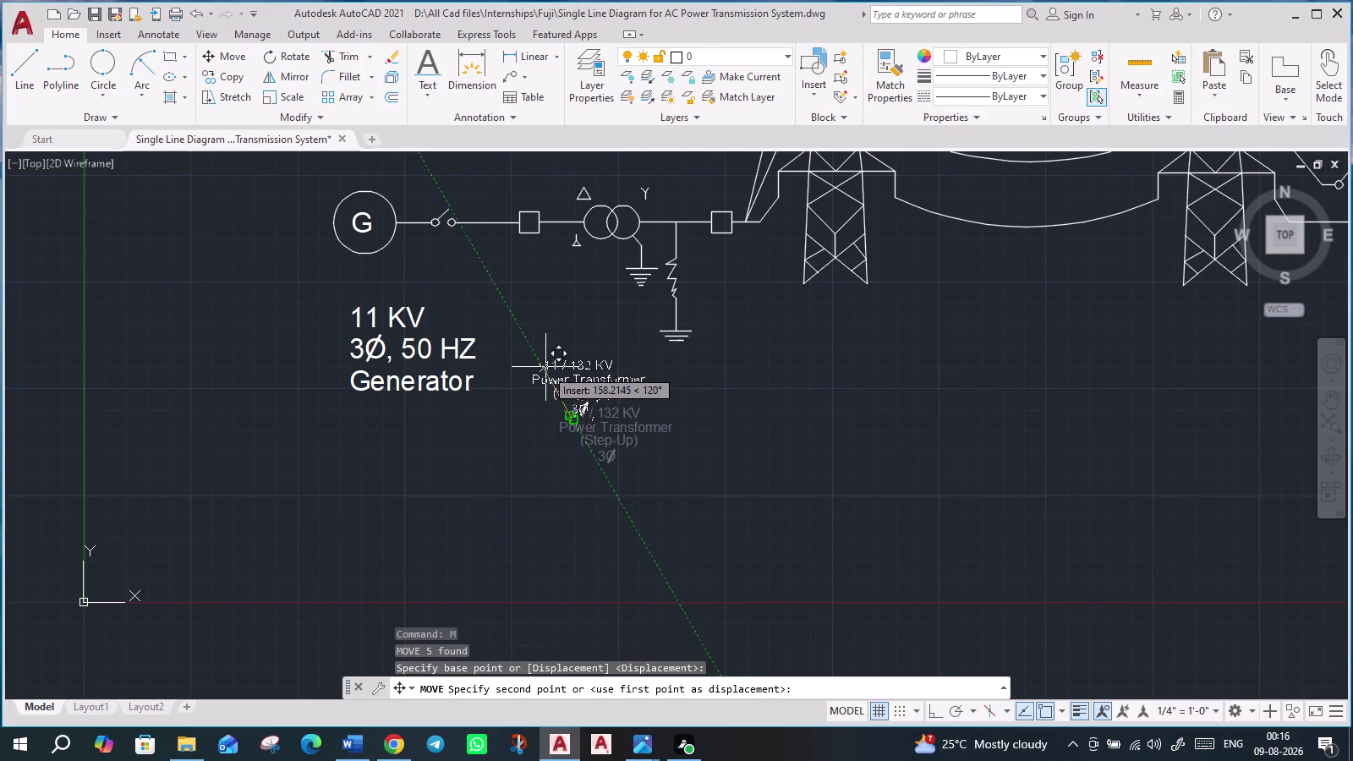
click(540, 324)
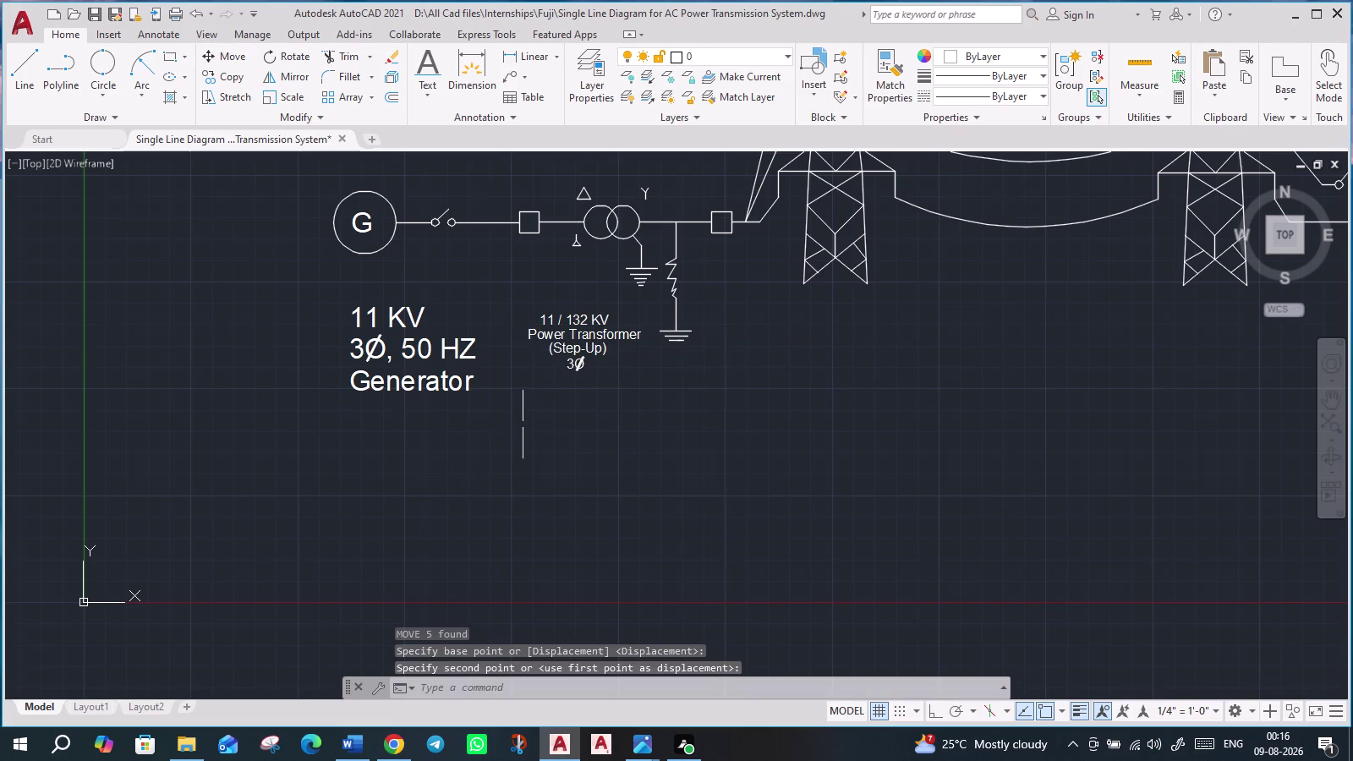
drag(515, 424, 506, 417)
Shrink the 11 KV generator label with SCALE (SC).
click(316, 301)
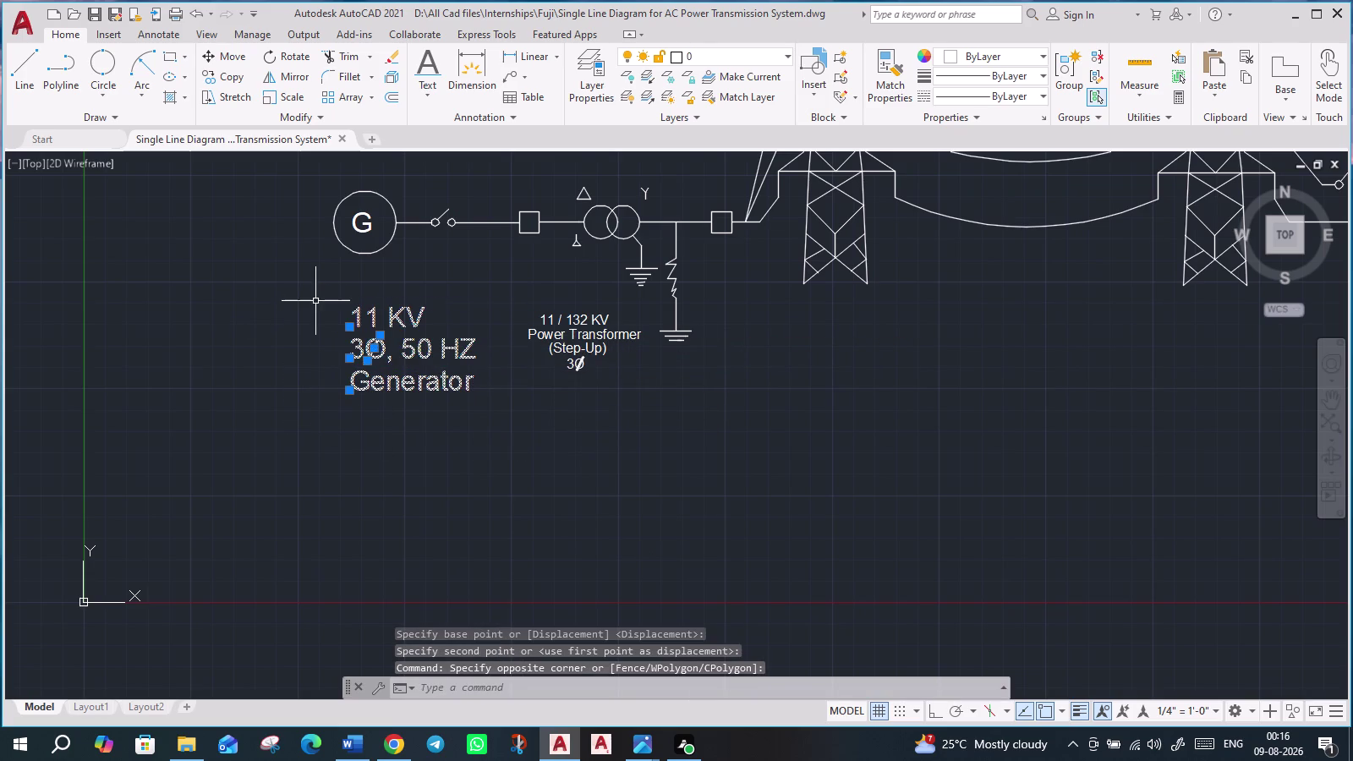
text(s)
text(c)
key(Return)
click(355, 386)
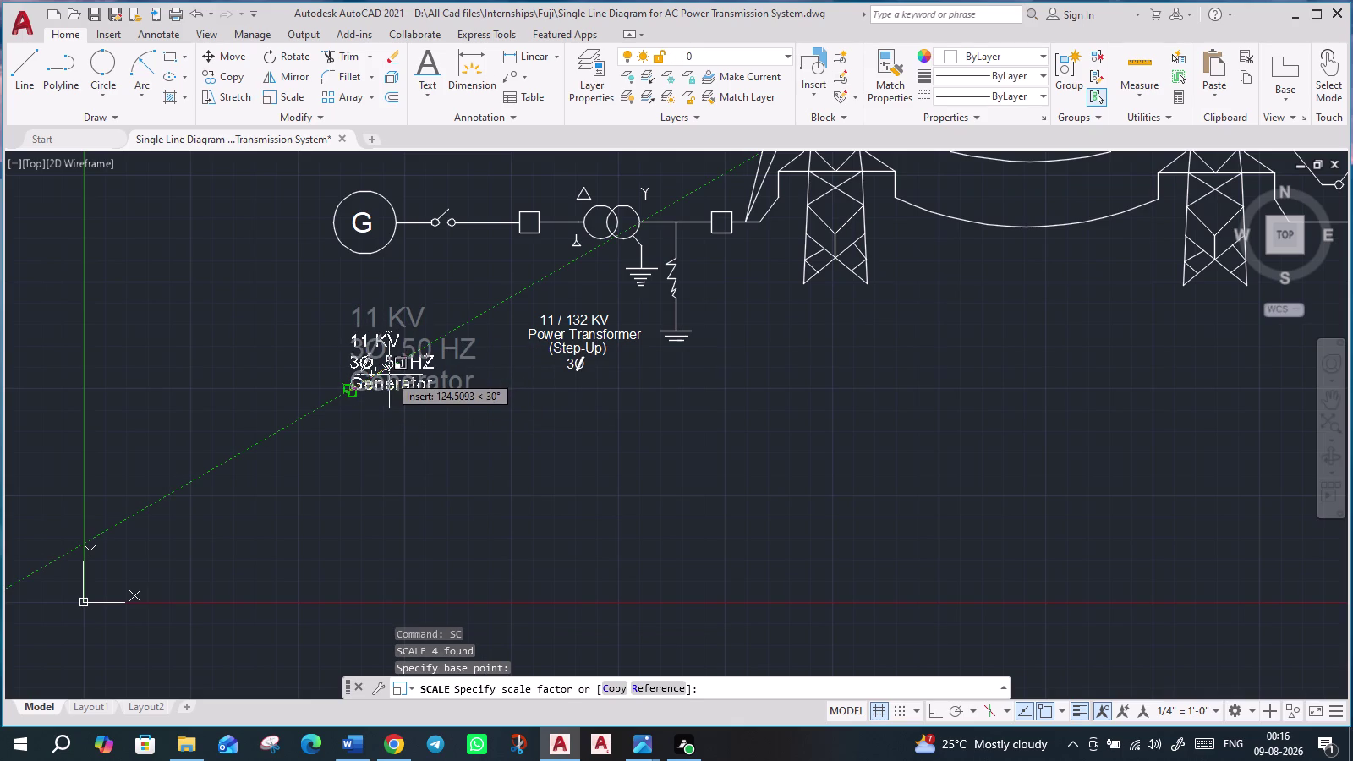
click(389, 375)
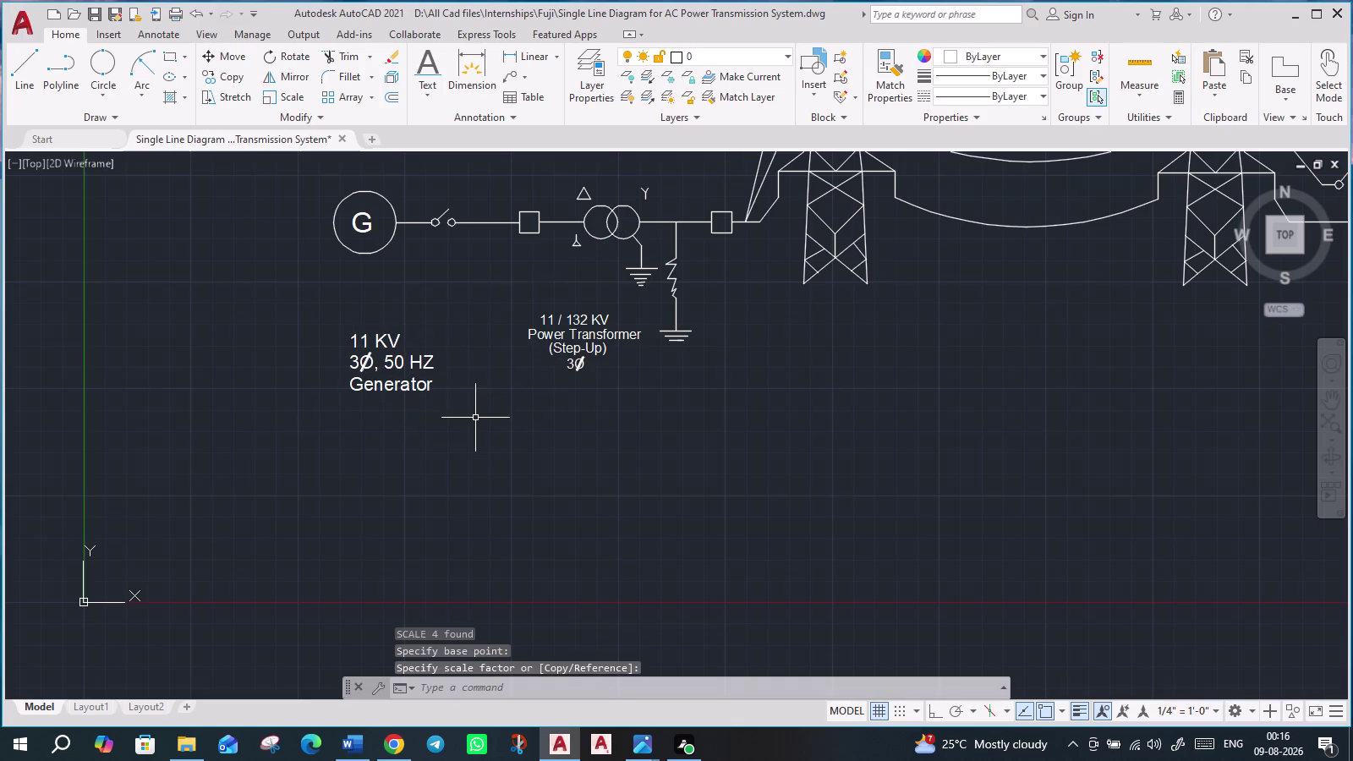
Move the generator label directly under the G generator circle.
click(475, 418)
click(317, 310)
key(m)
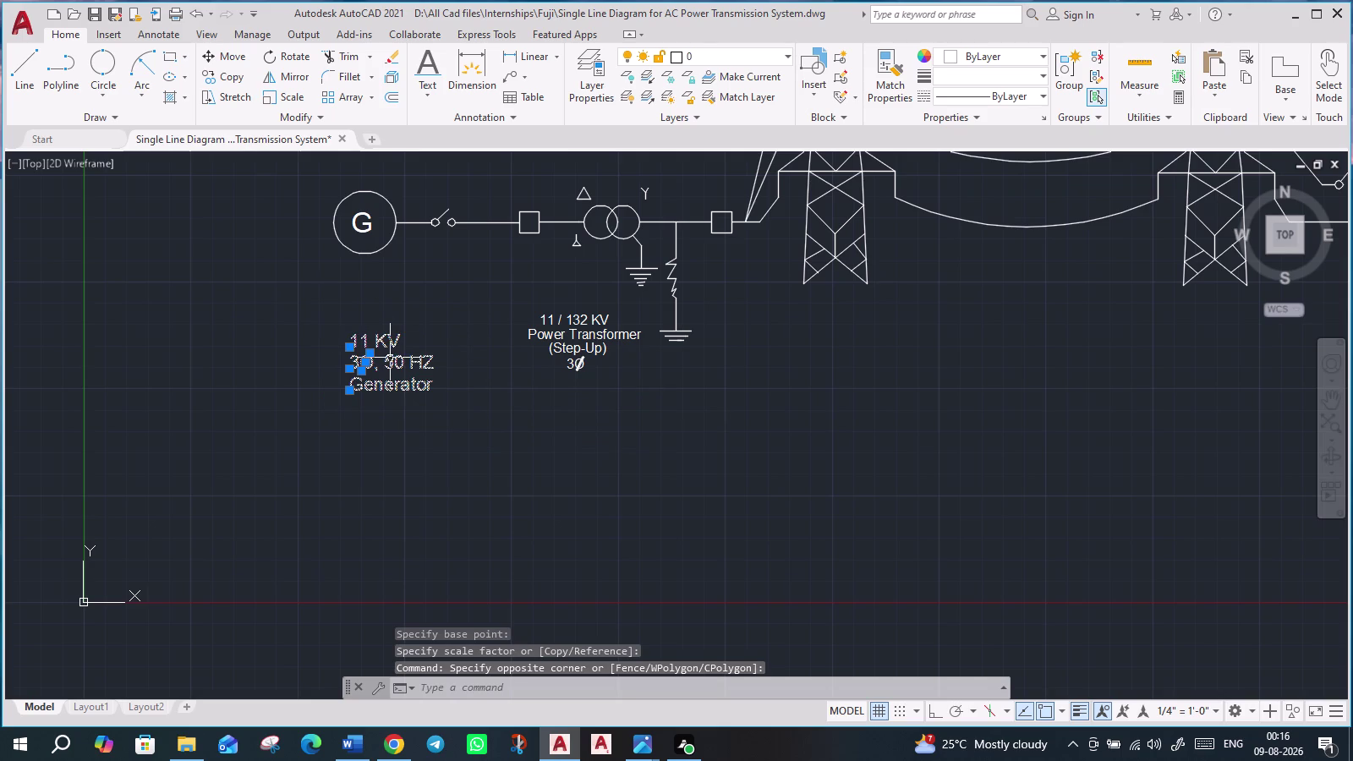
key(Return)
click(374, 366)
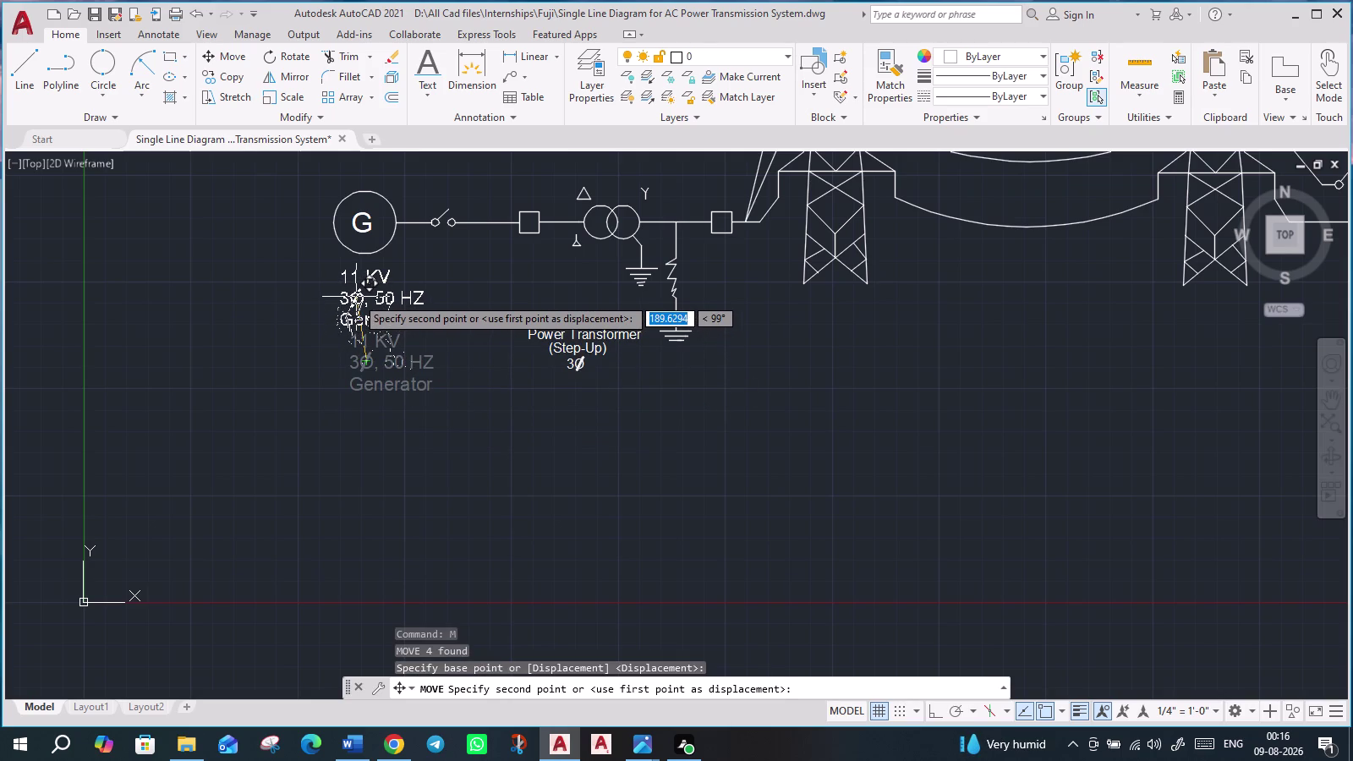
click(366, 299)
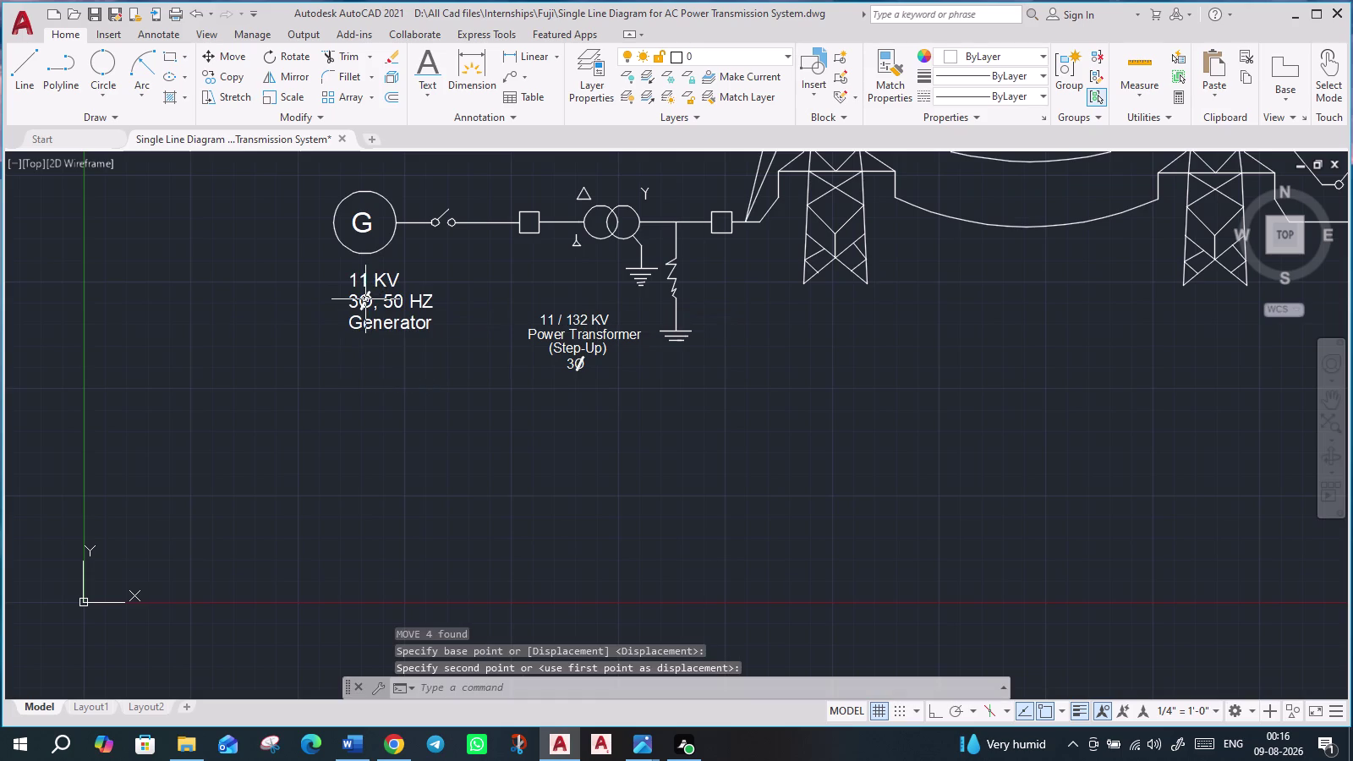
scroll(down, 3)
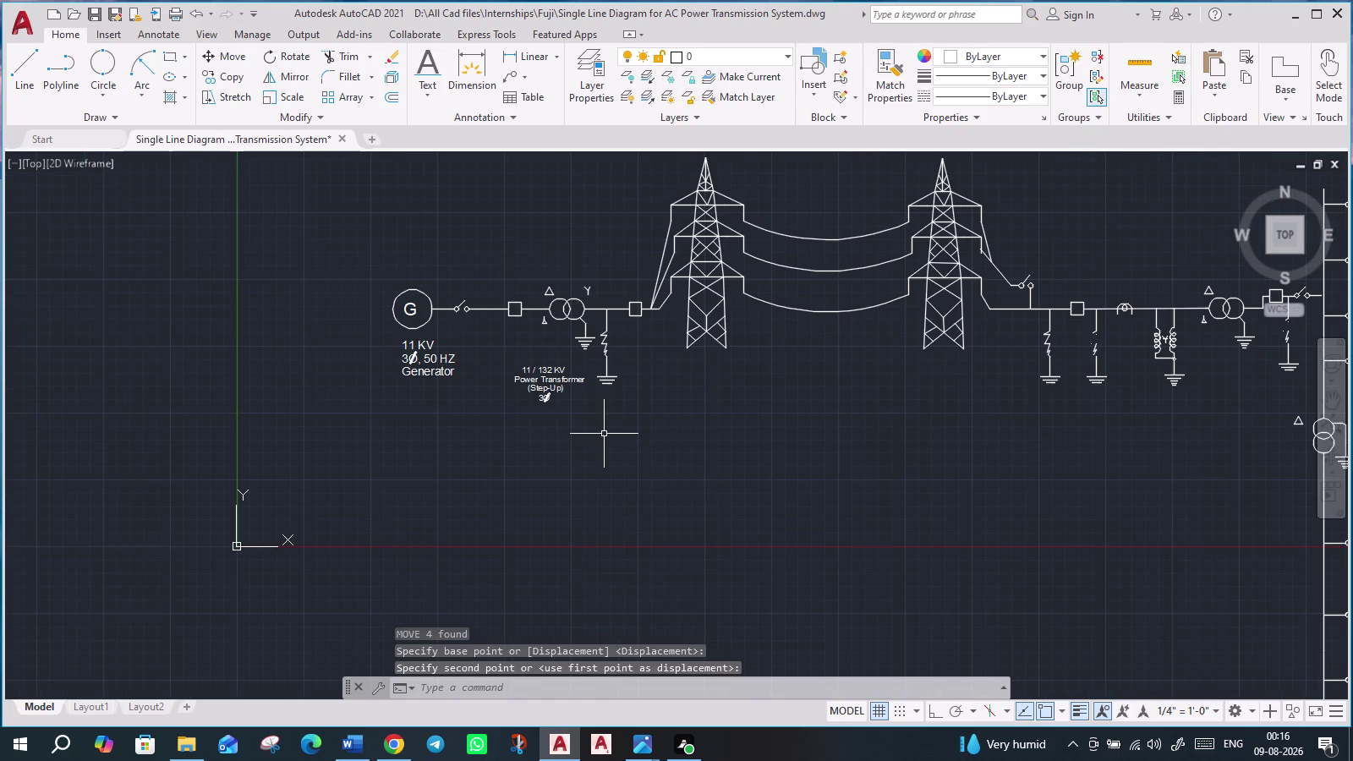
scroll(up, 3)
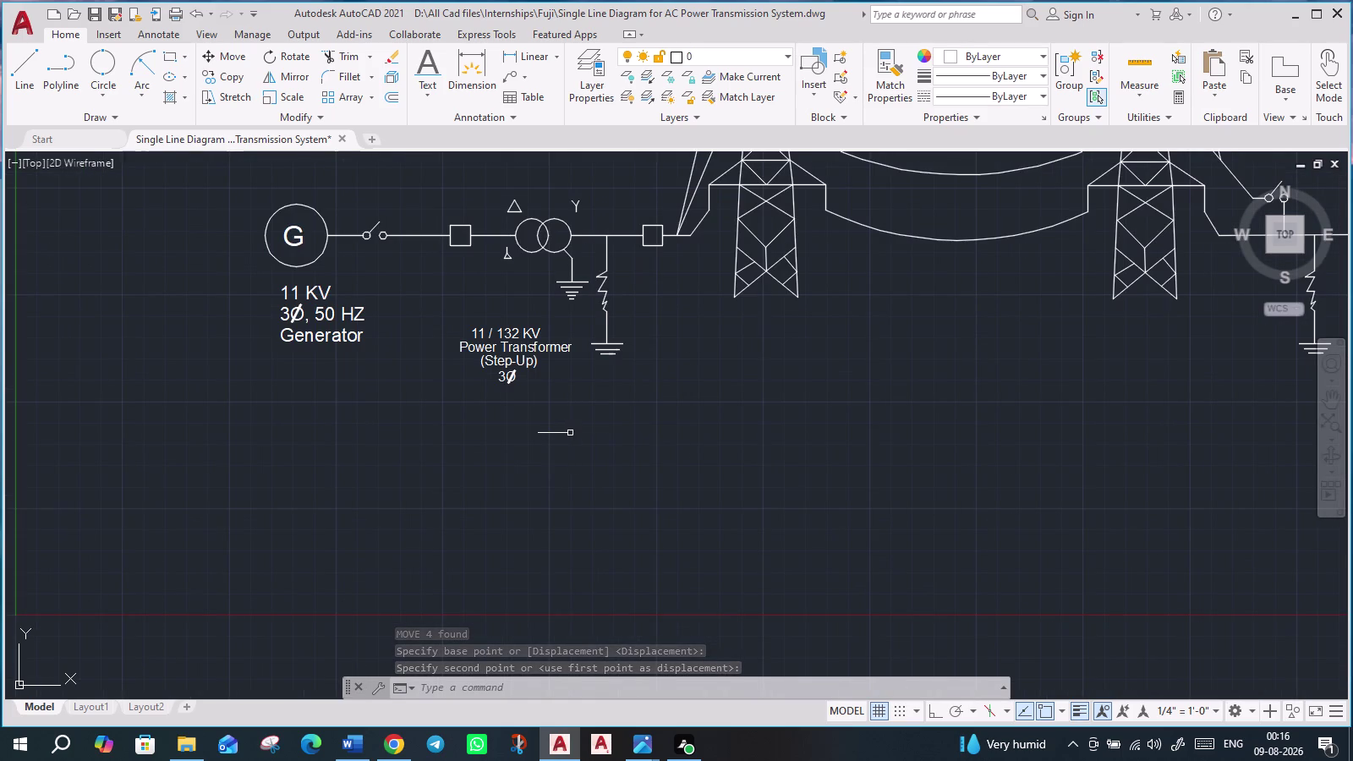
Enlarge the four-line step-up transformer label slightly with SCALE.
click(453, 317)
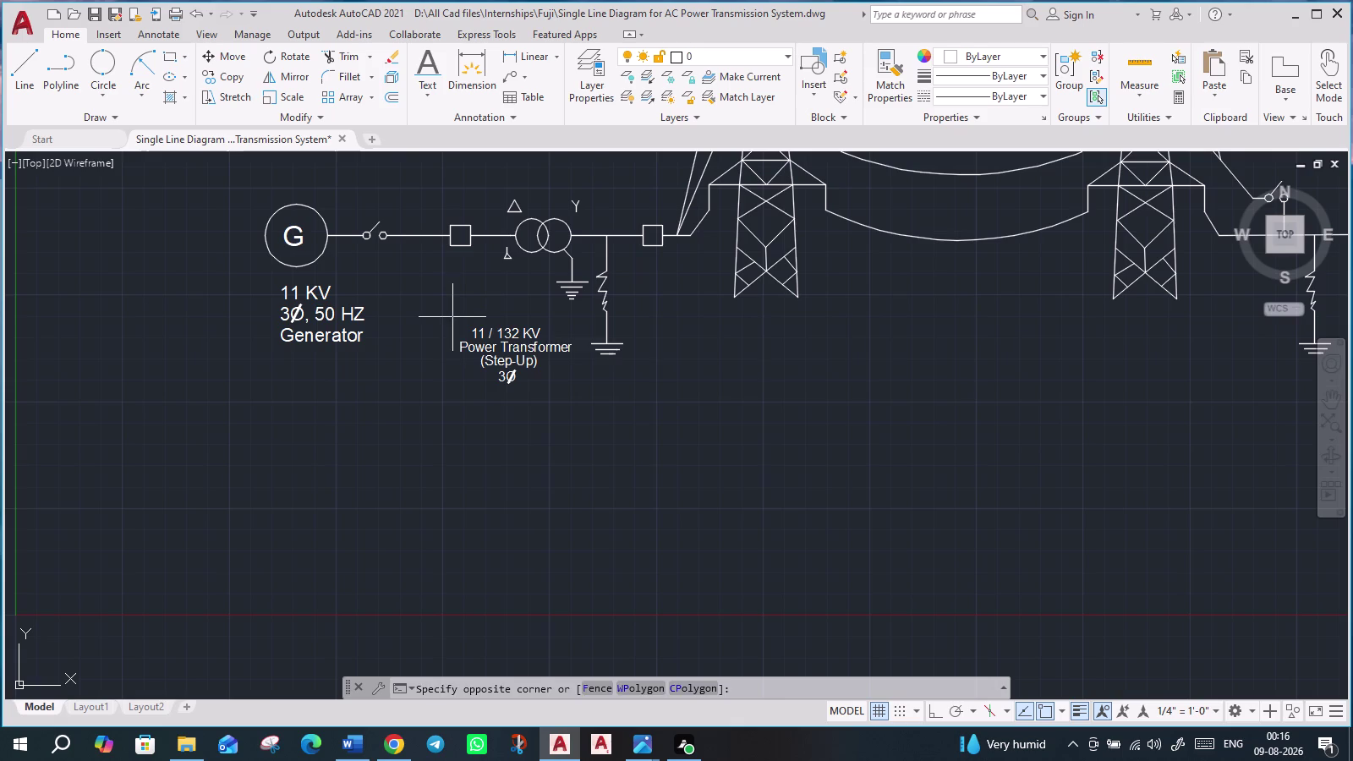
click(583, 398)
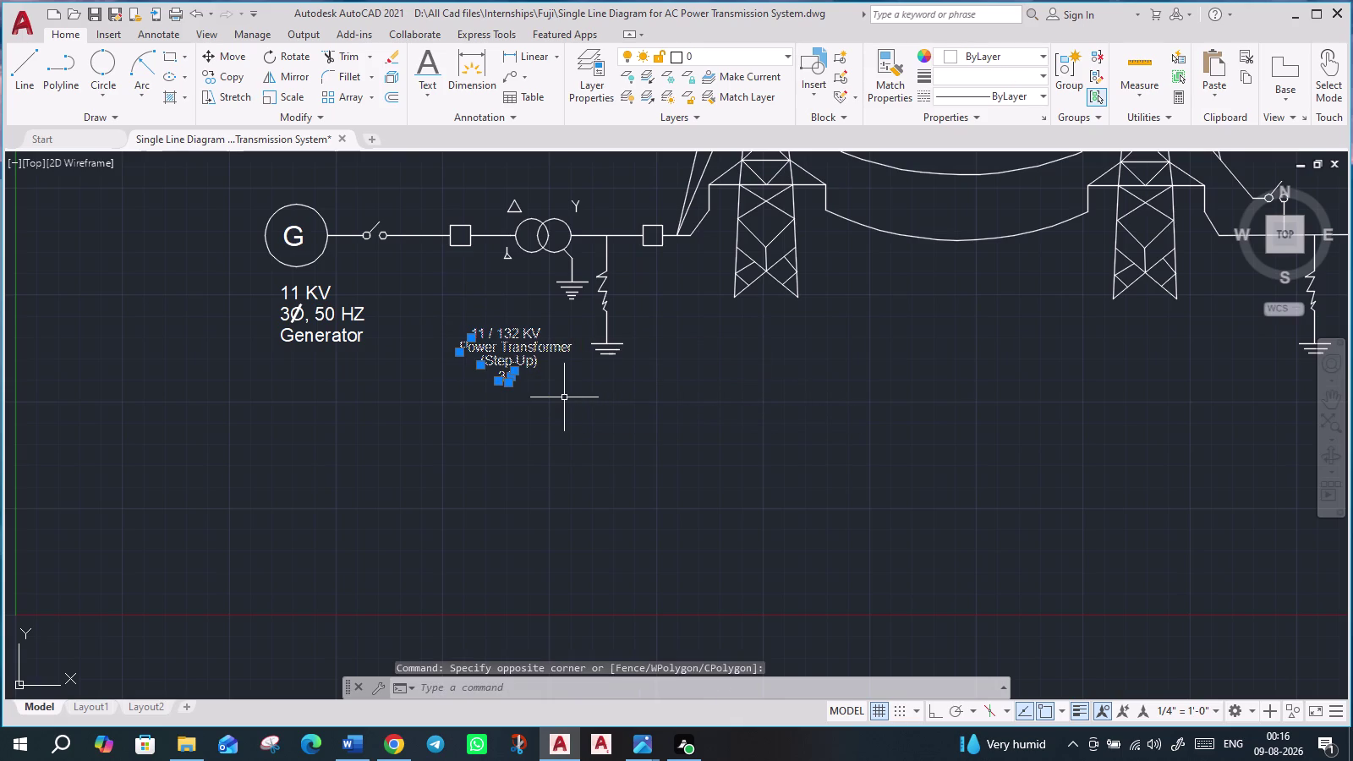
text(sc)
key(Return)
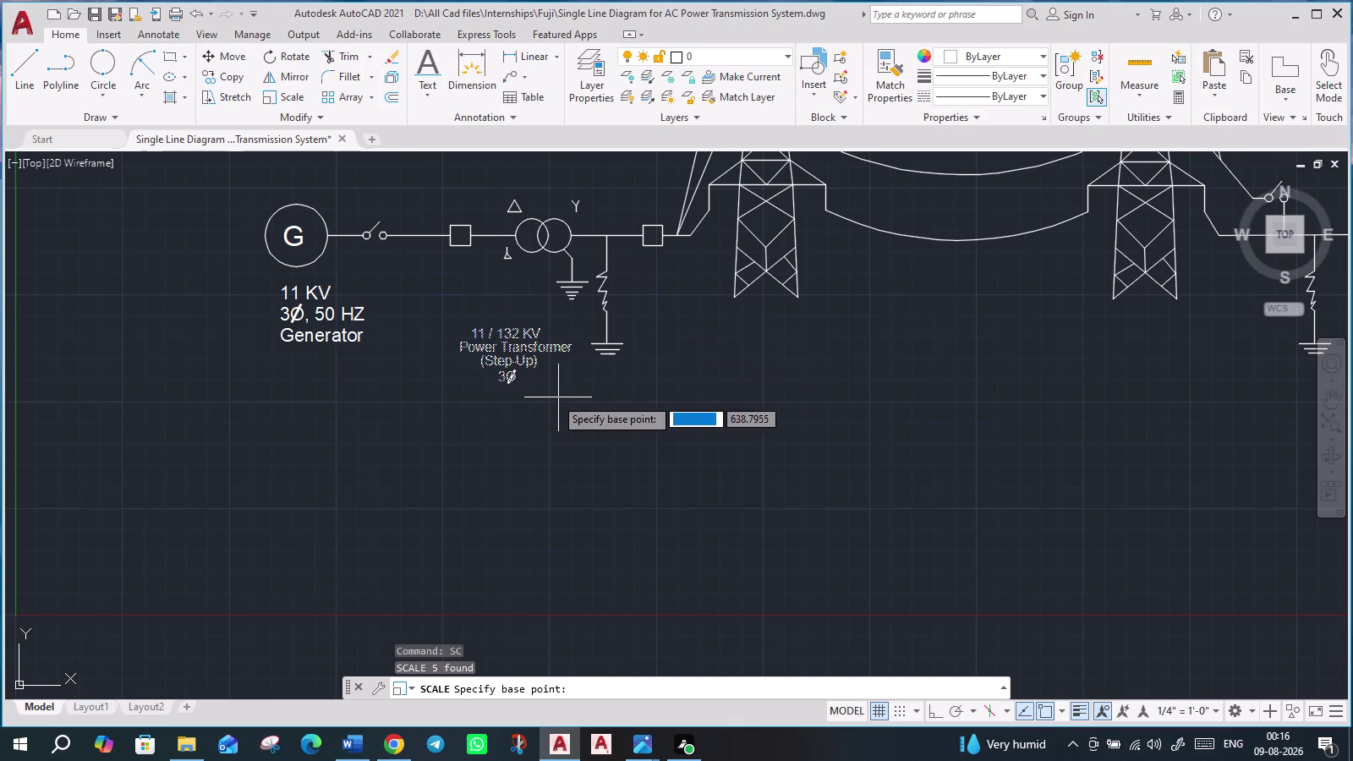
click(457, 350)
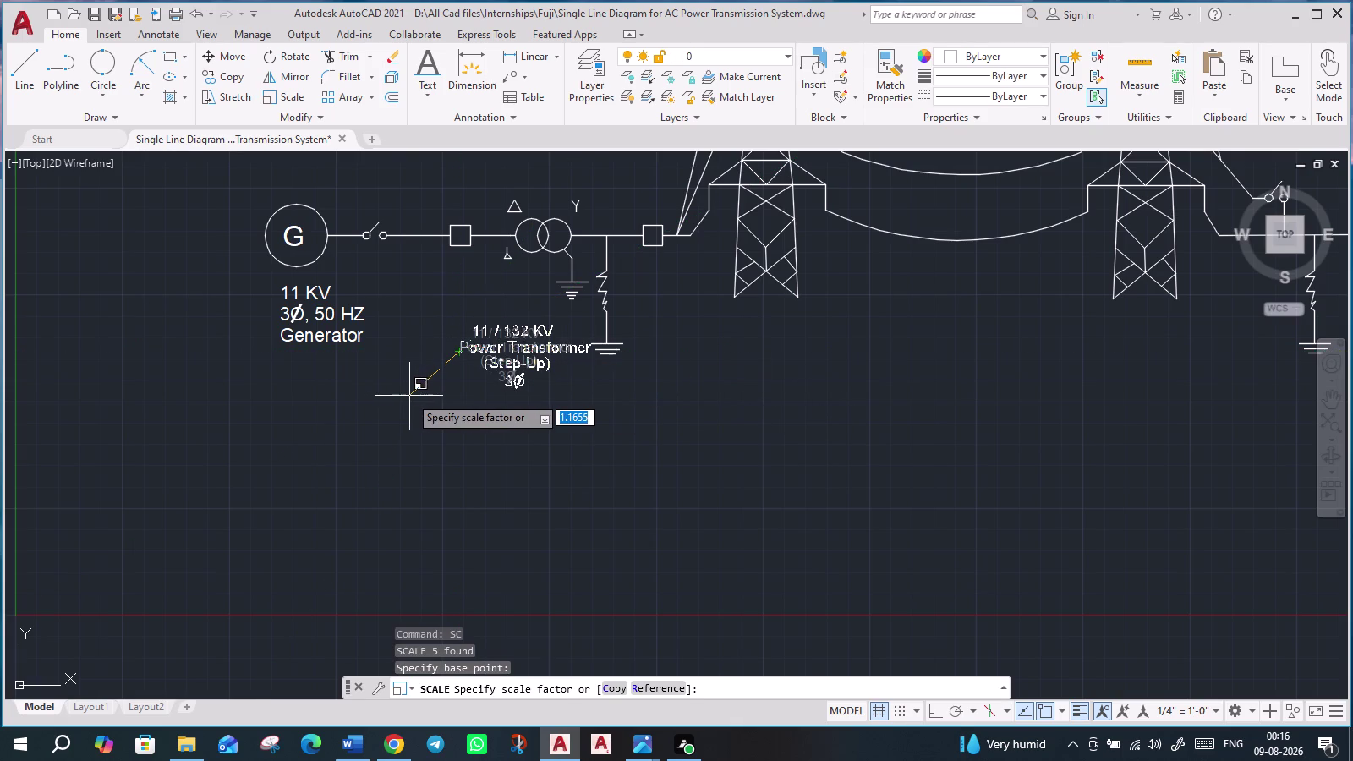
click(413, 395)
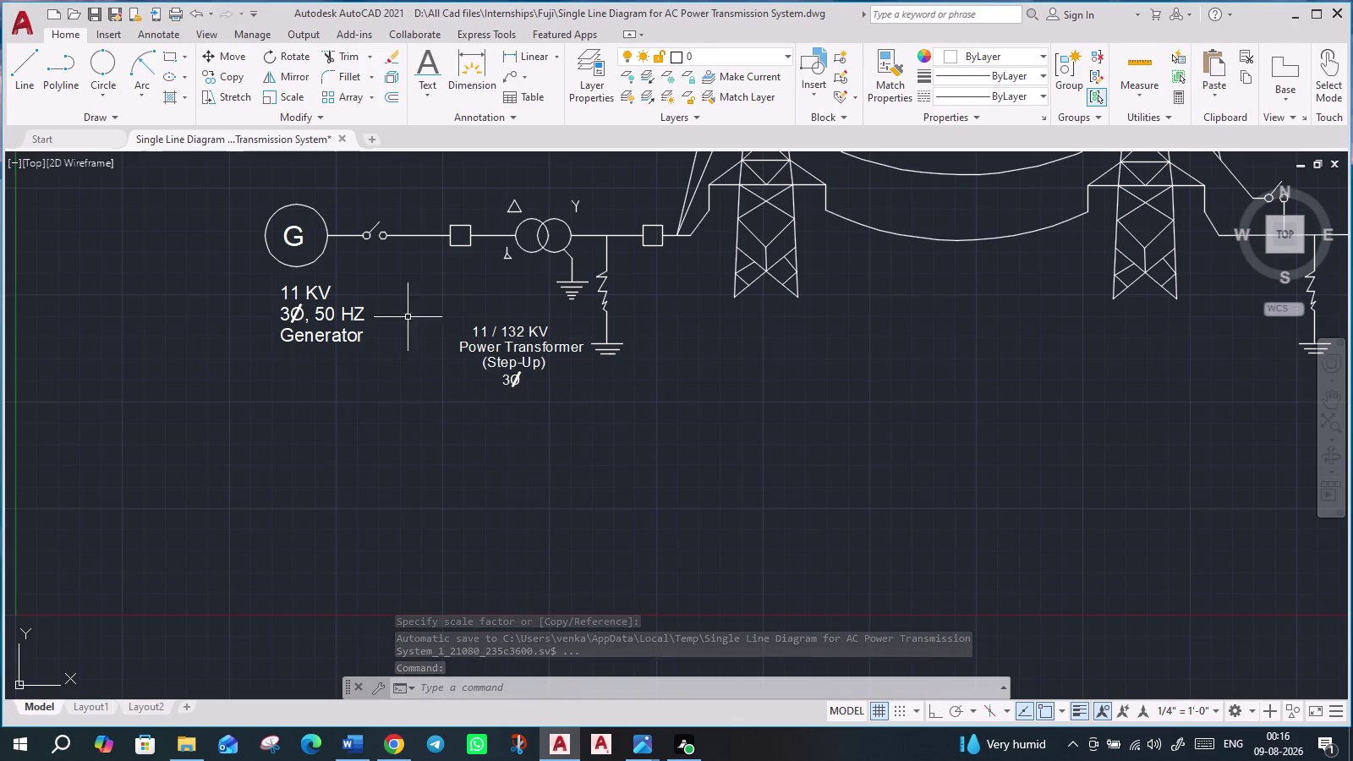
Nudge the transformer label into place beneath the transformer symbol.
click(431, 300)
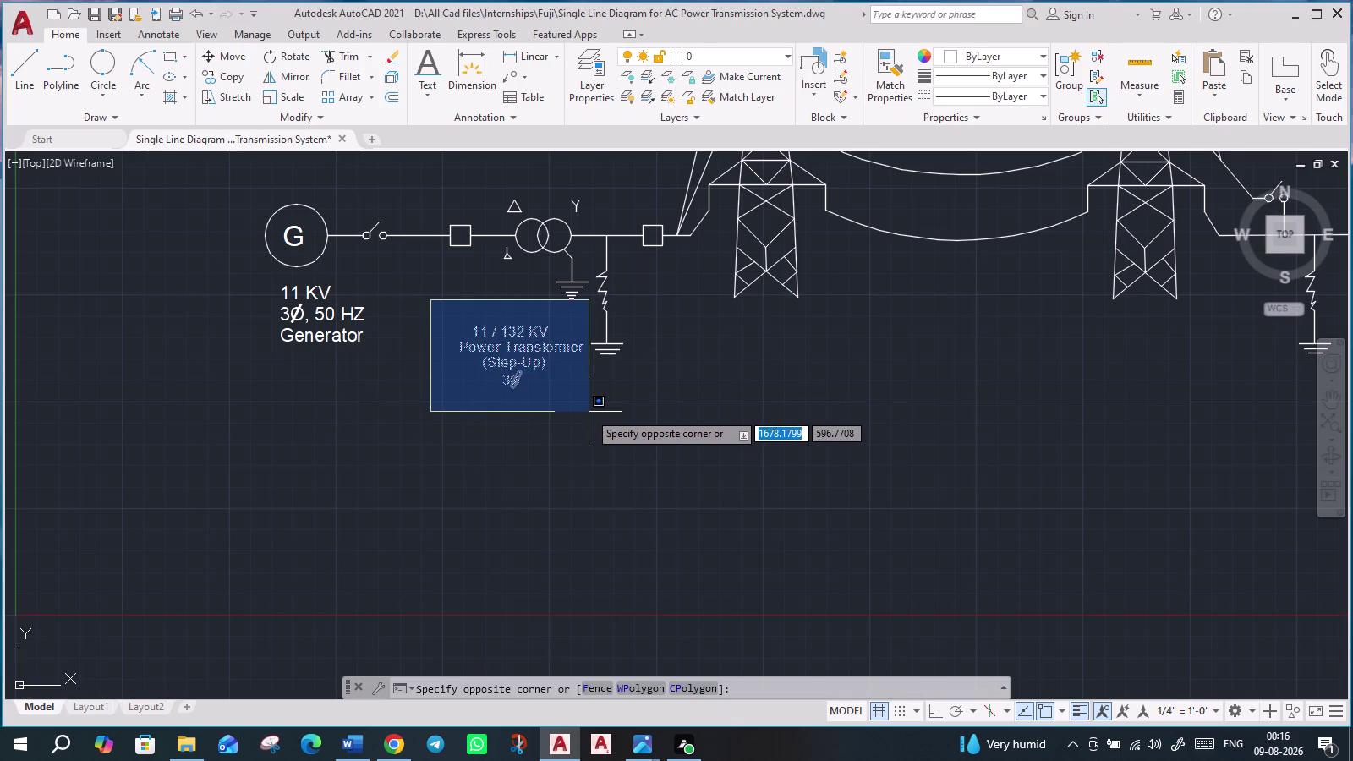
click(588, 412)
key(m)
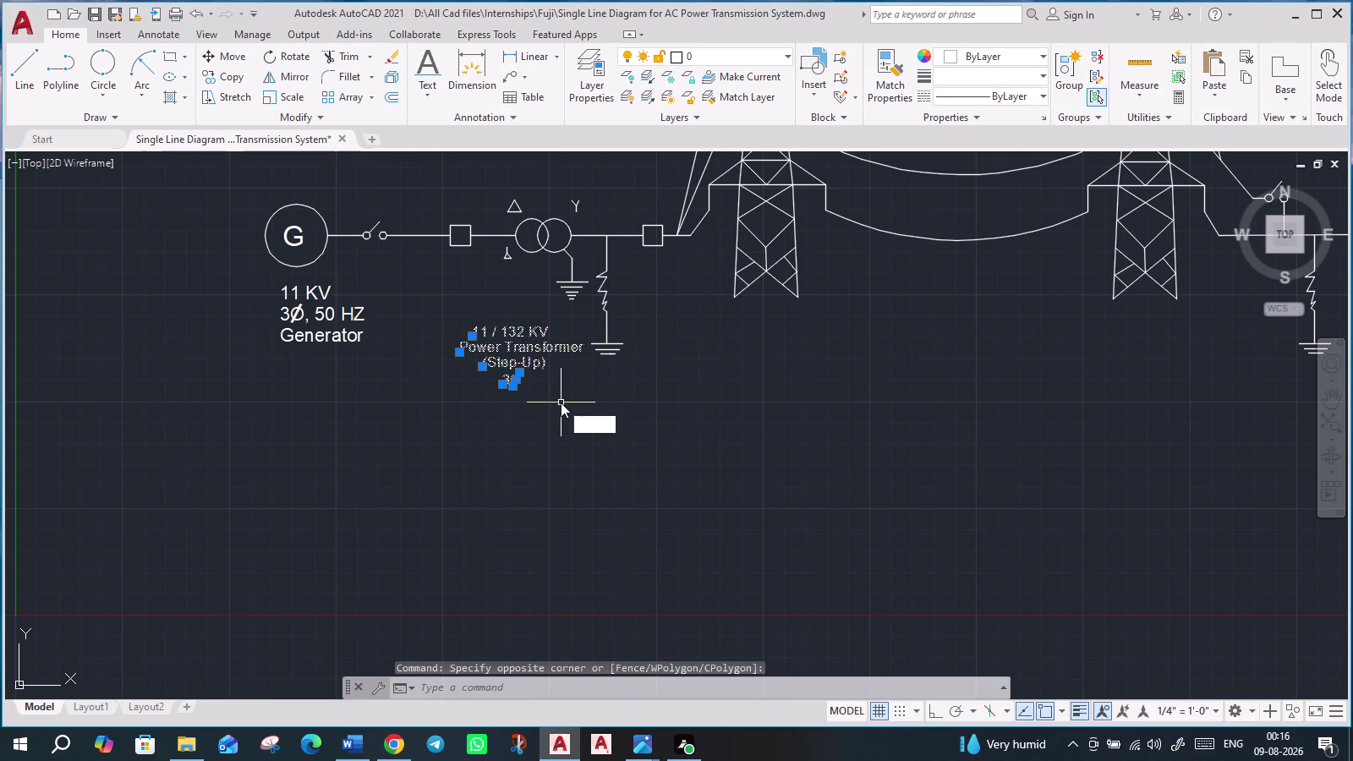
key(Return)
click(472, 333)
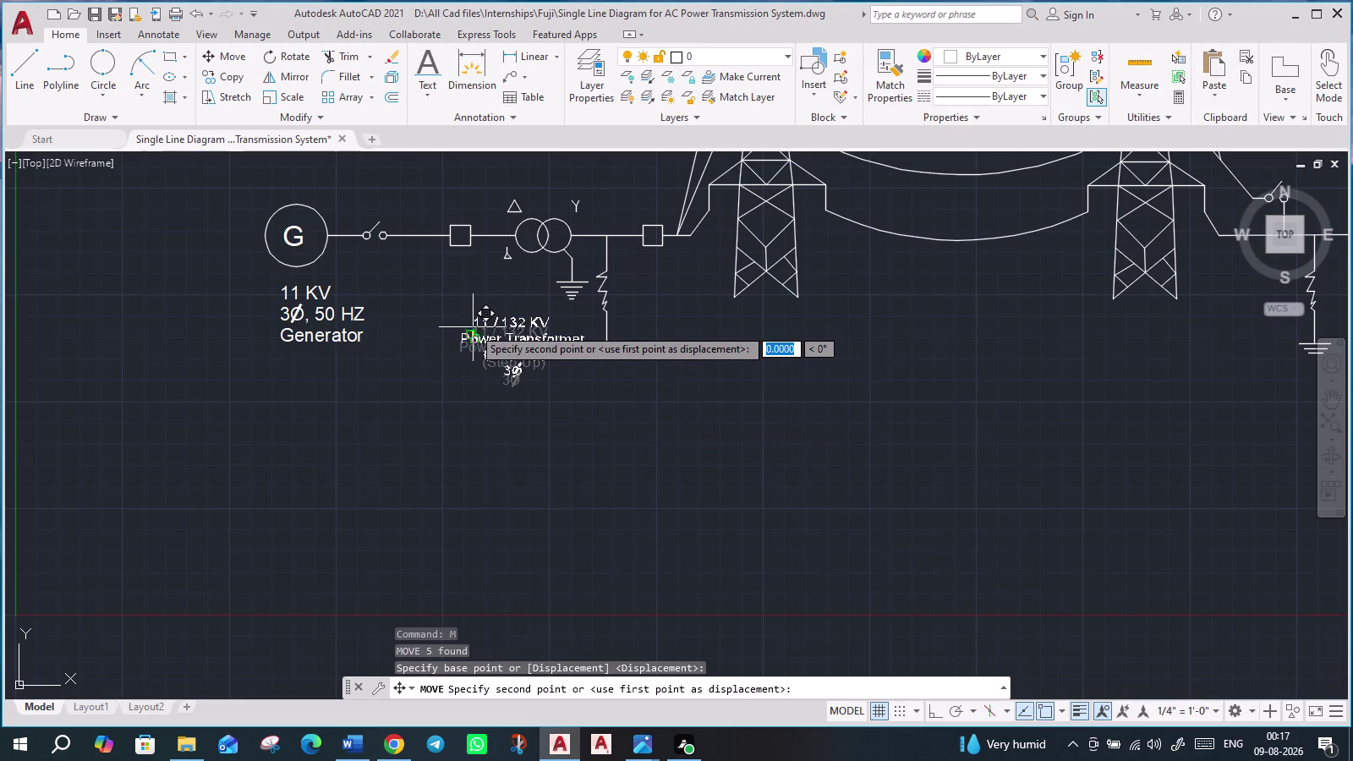
click(473, 327)
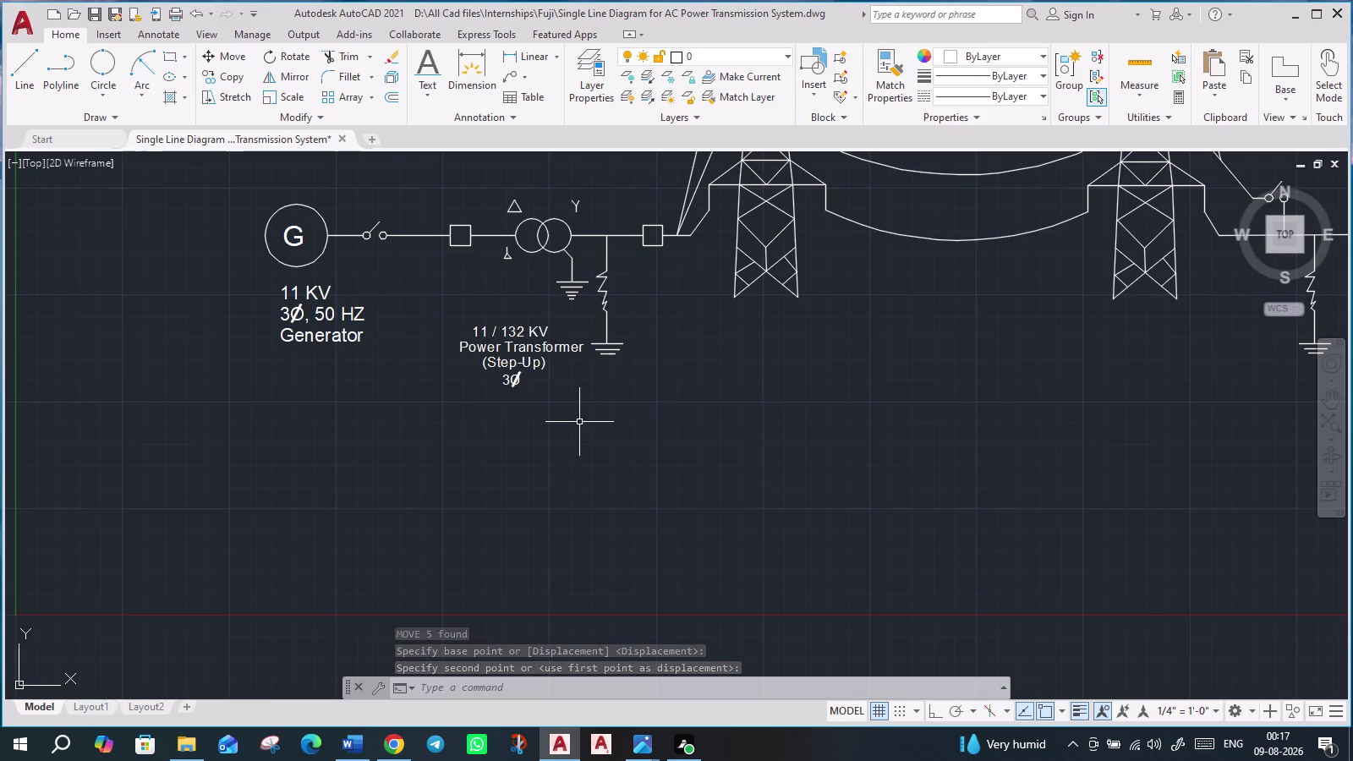
scroll(down, 3)
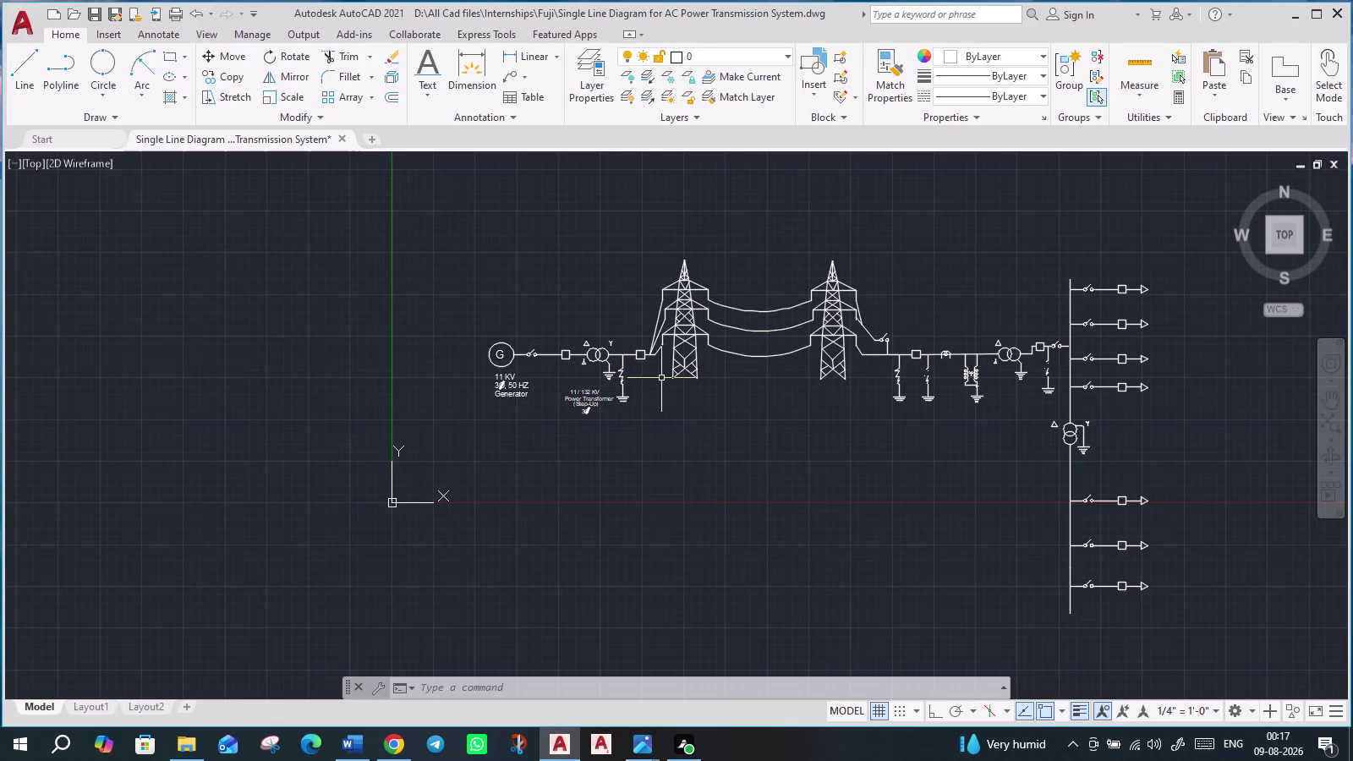
scroll(up, 3)
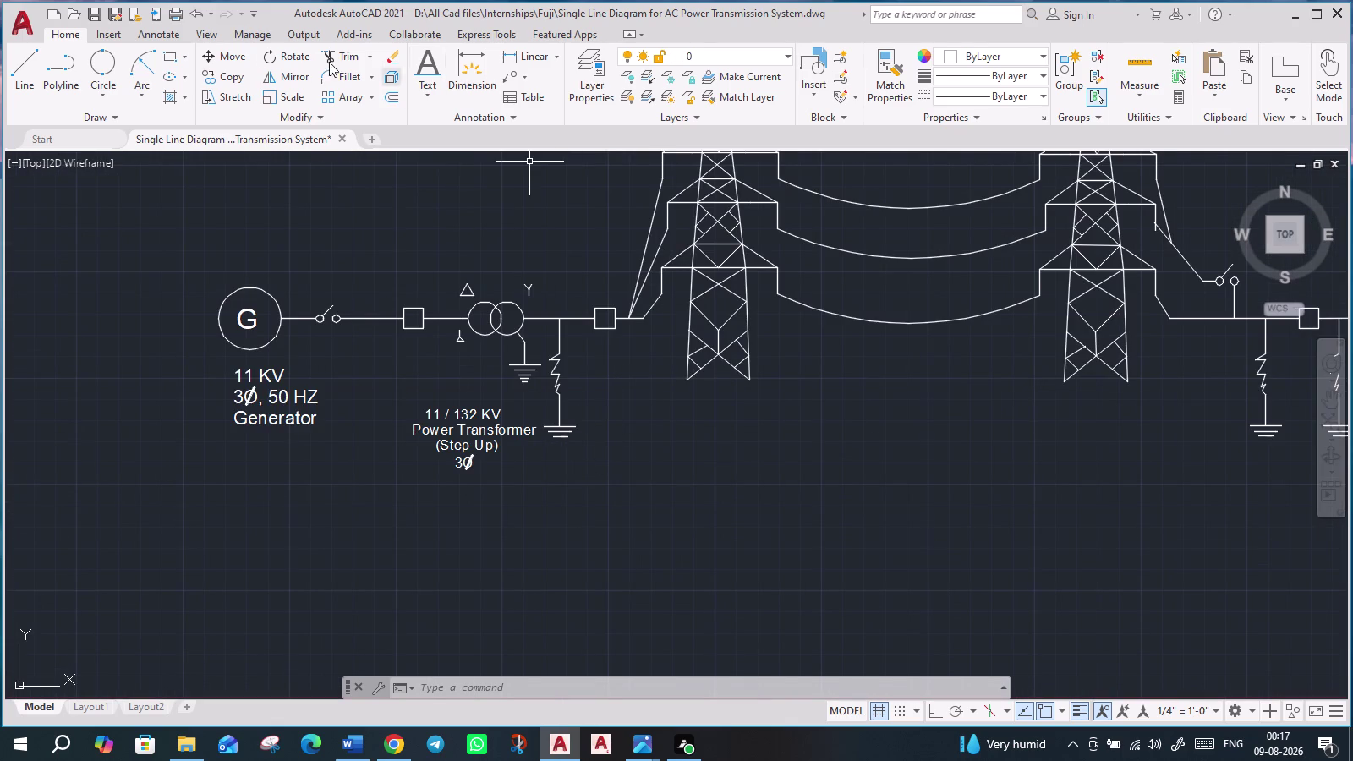
Copy the '11 / 132 KV' text beside the arrester's earth symbol.
click(444, 417)
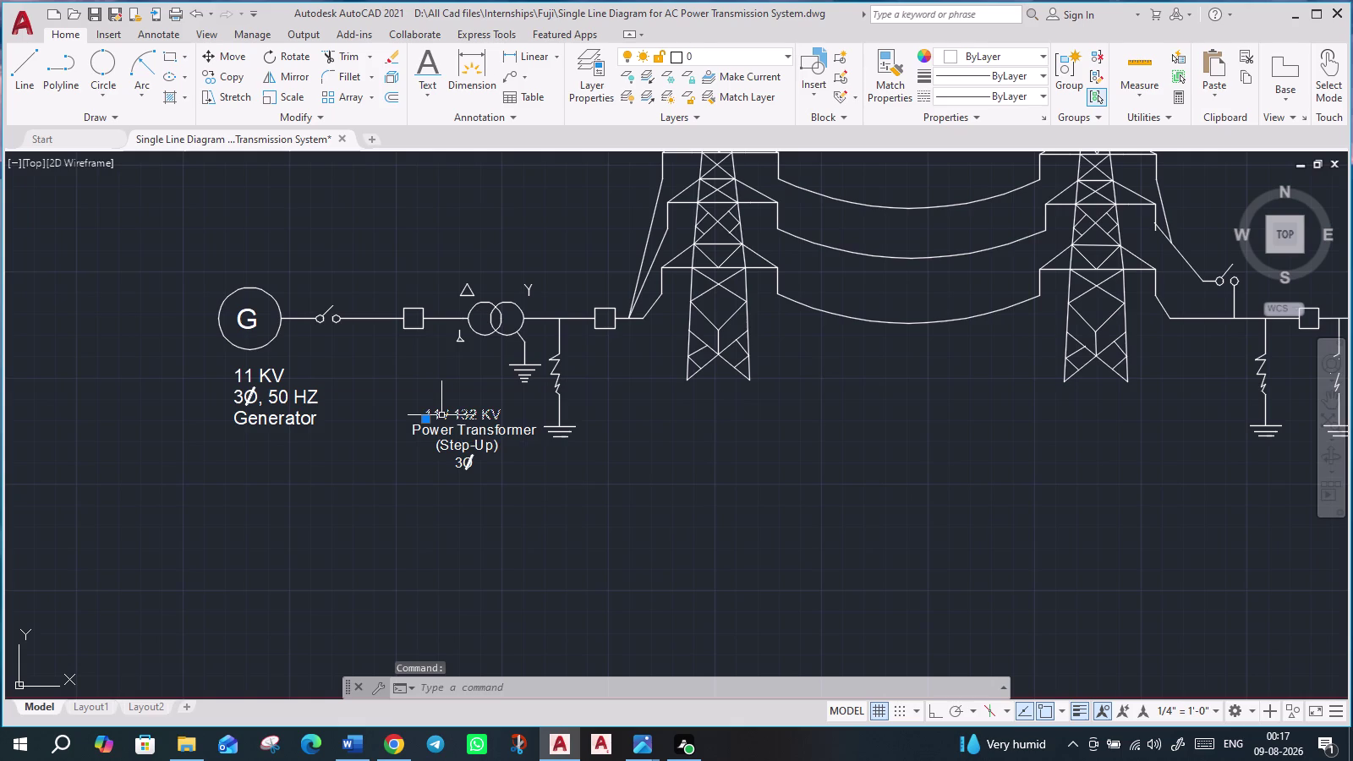
text(co)
key(Return)
click(440, 415)
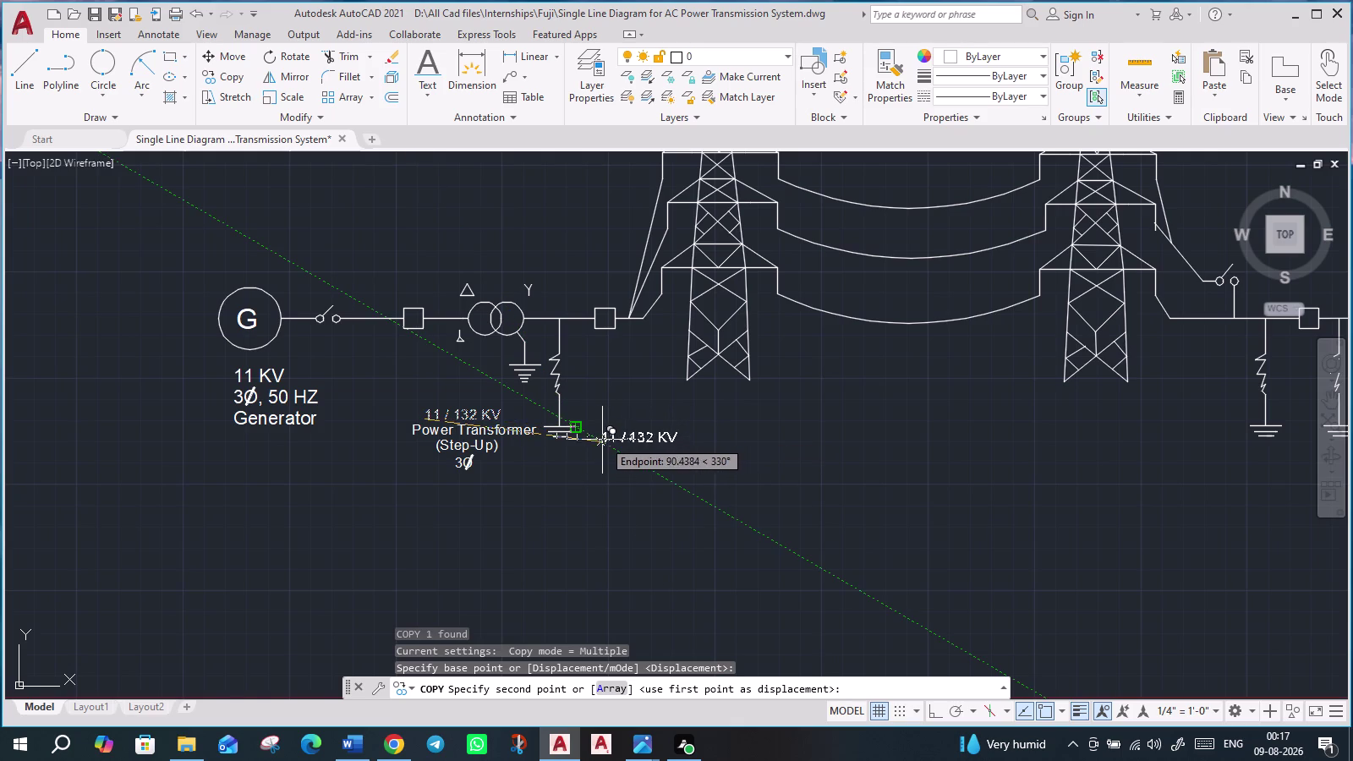
scroll(up, 3)
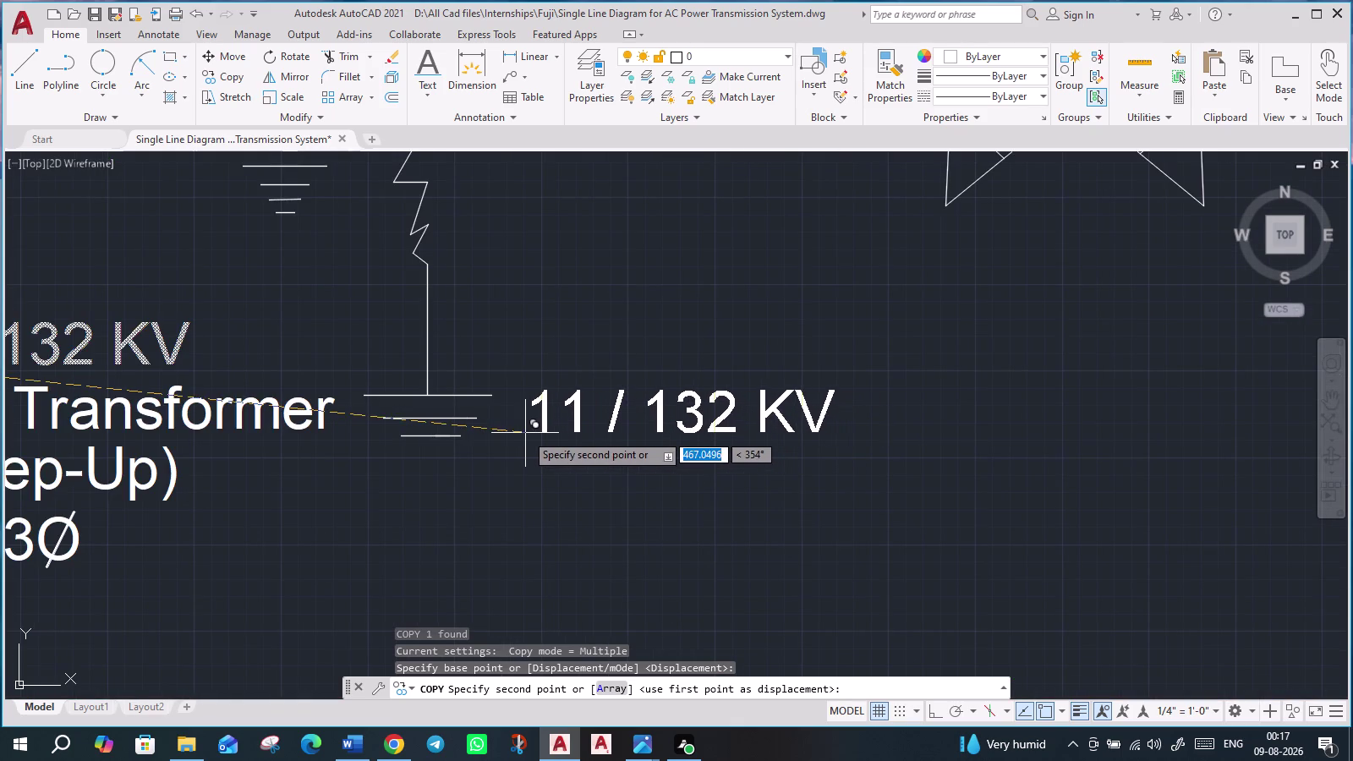
click(517, 434)
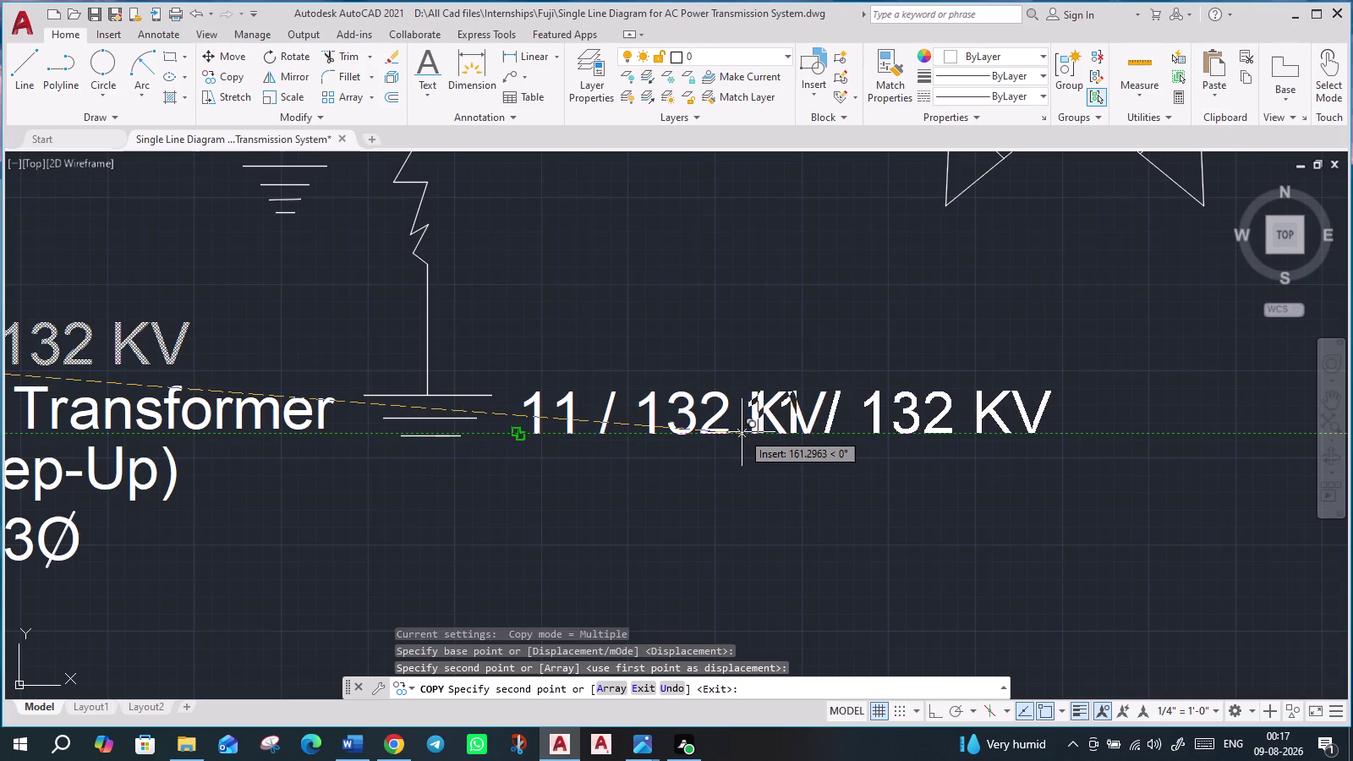
key(Escape)
key(Escape)
scroll(down, 3)
click(616, 430)
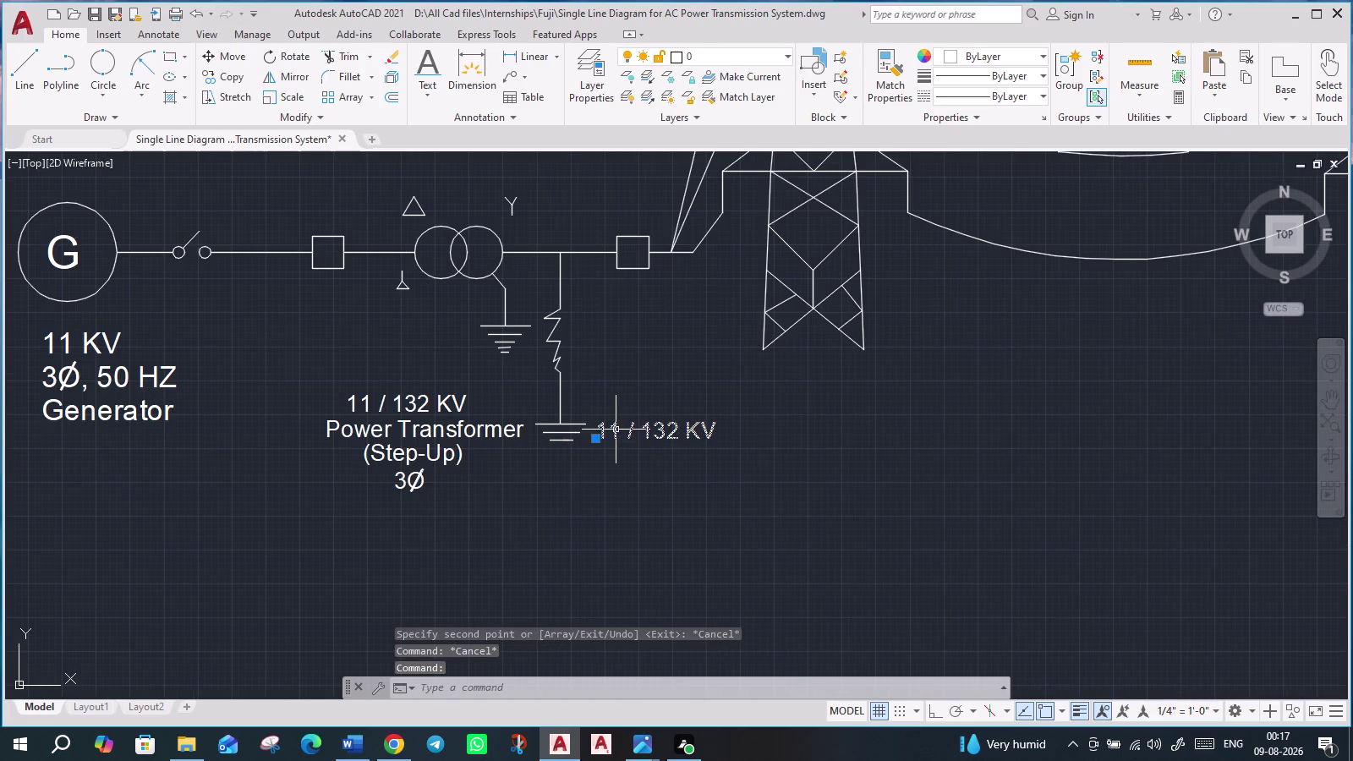
double_click(616, 429)
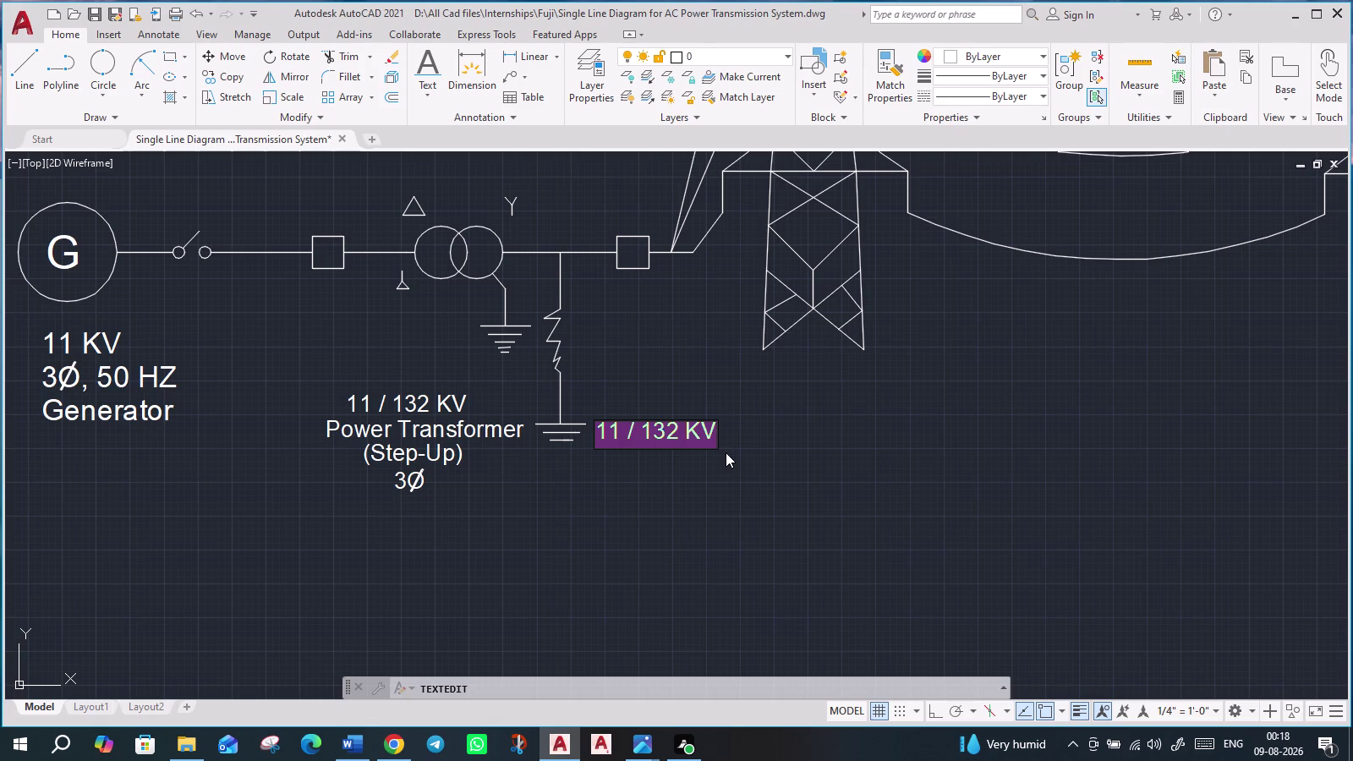
Retype the copied '11 / 132 KV' text as 'LA' beside the arrester's ground.
text(LA)
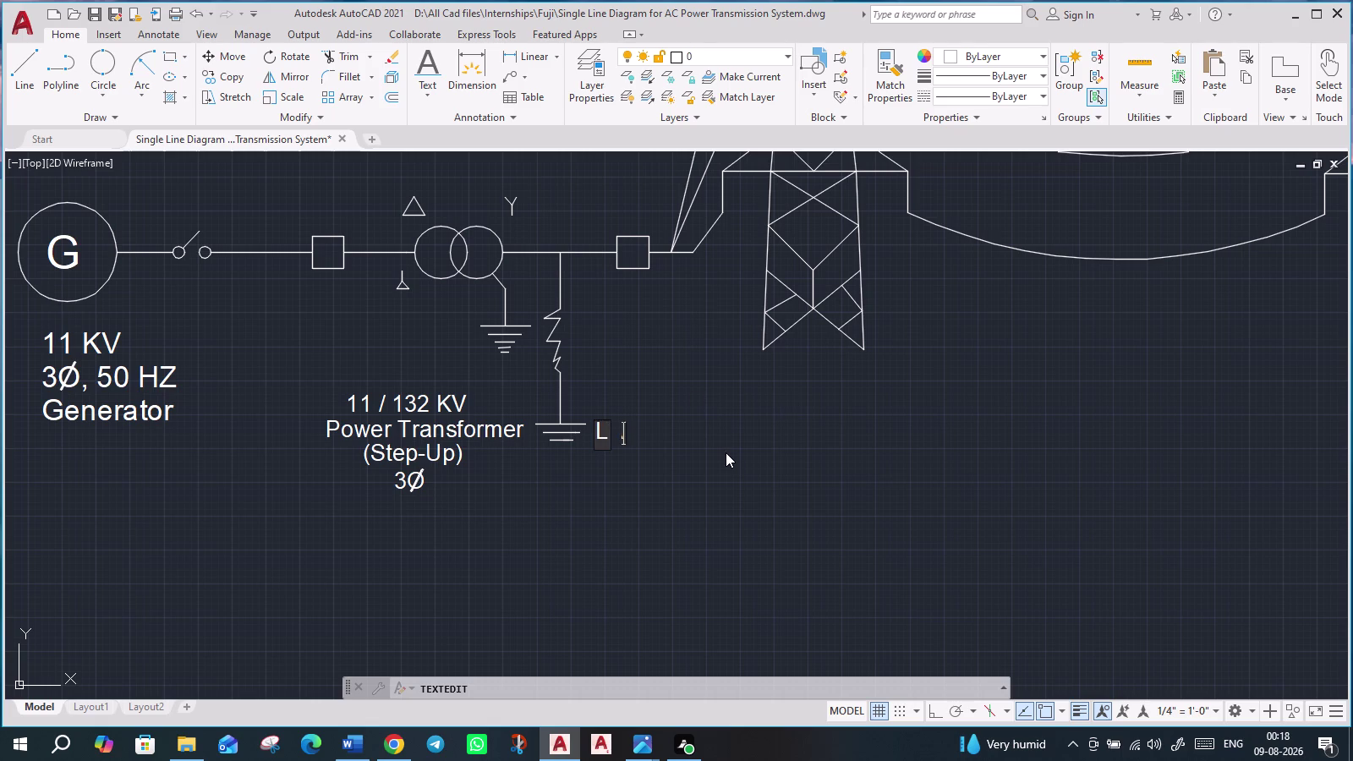
key(Return)
key(Return)
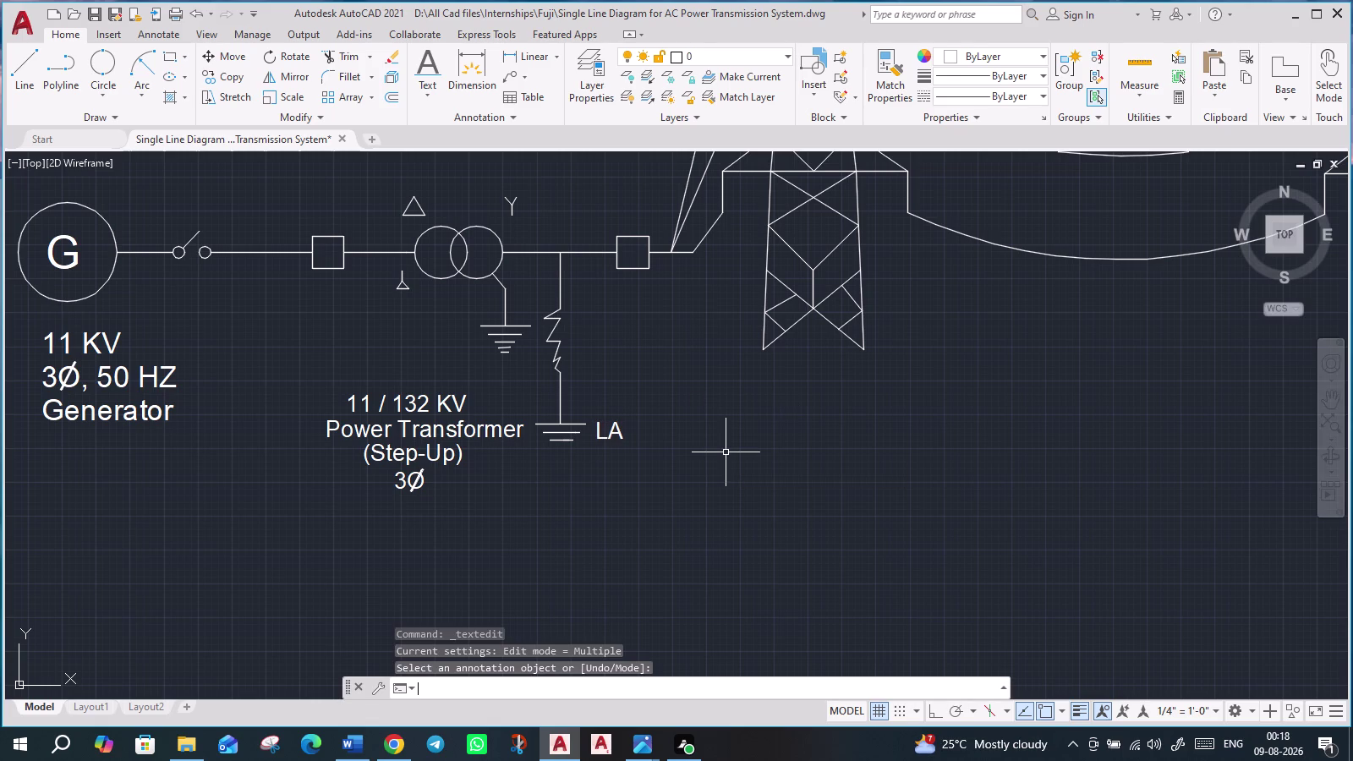
scroll(down, 3)
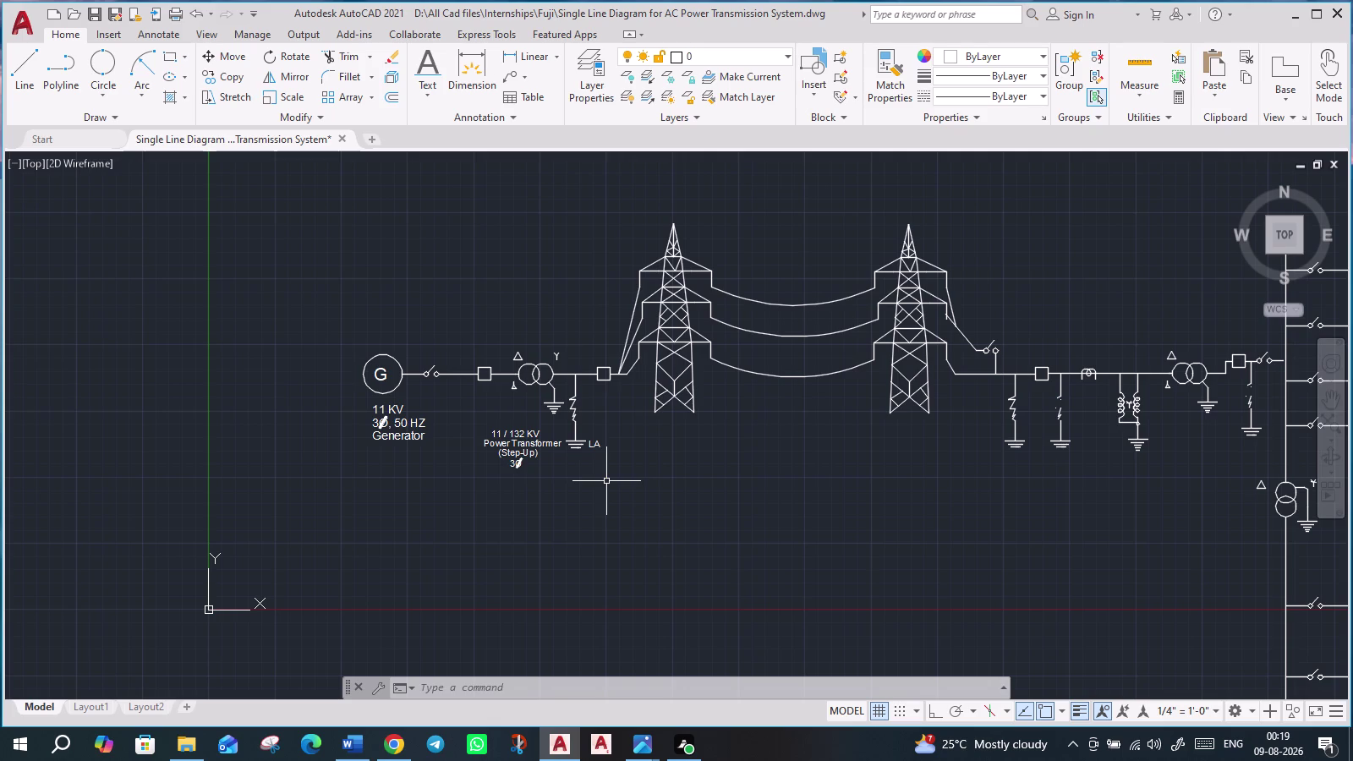
scroll(up, 3)
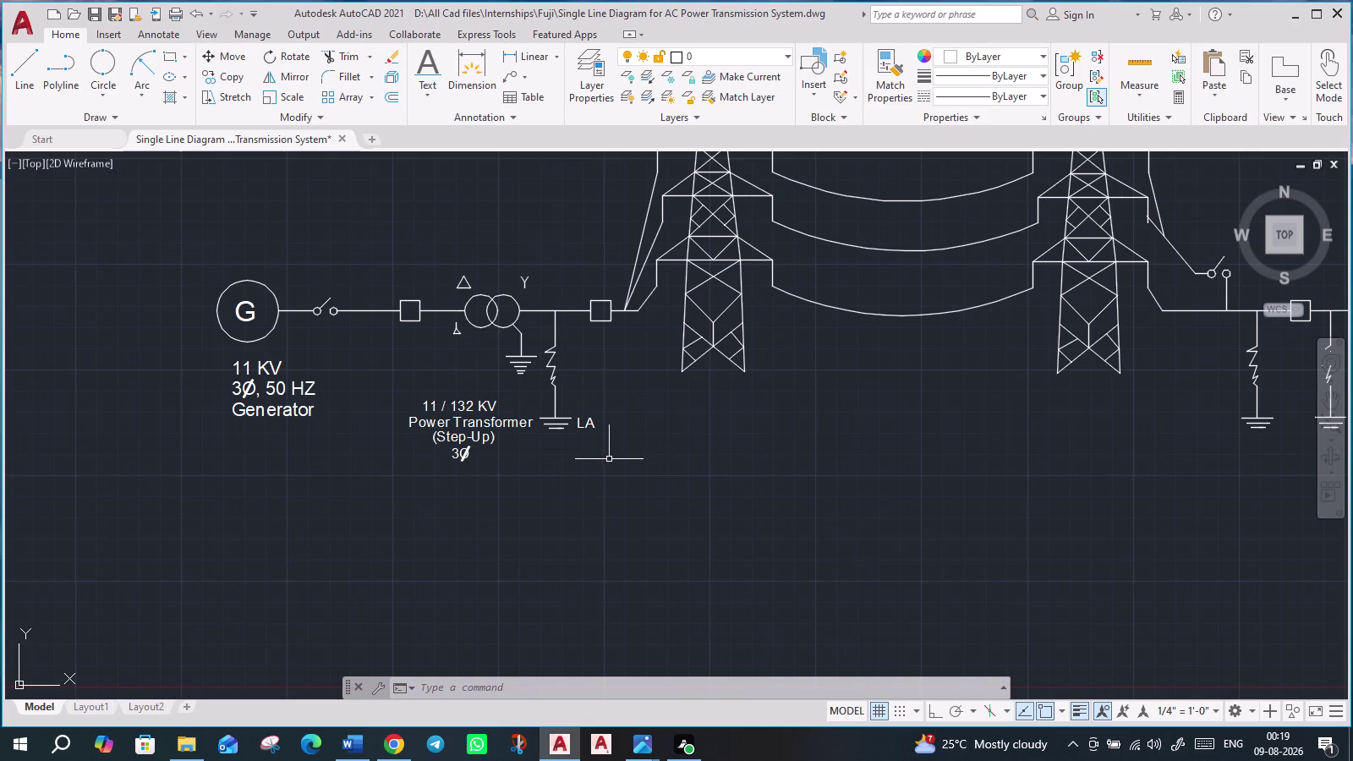
Copy the LA arrester and its label onto the generator-side line.
click(611, 451)
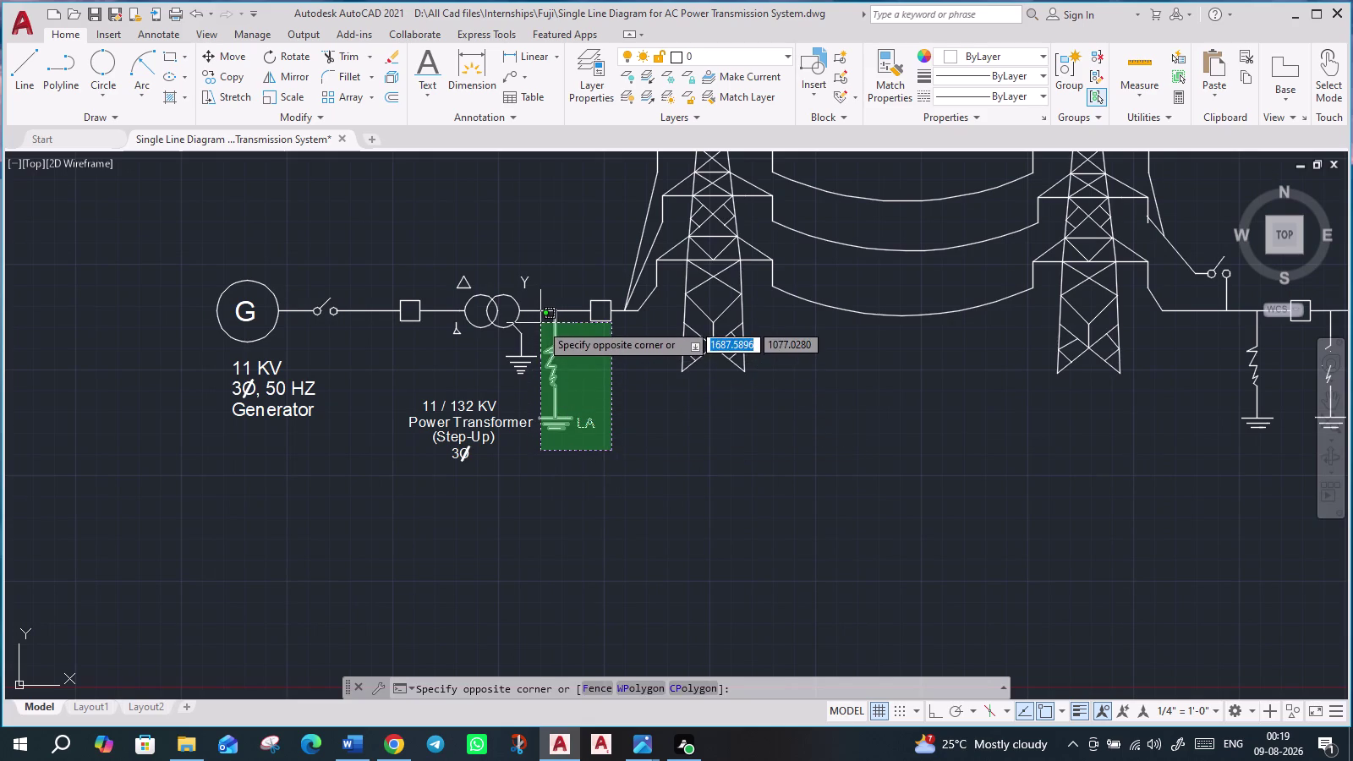
click(541, 323)
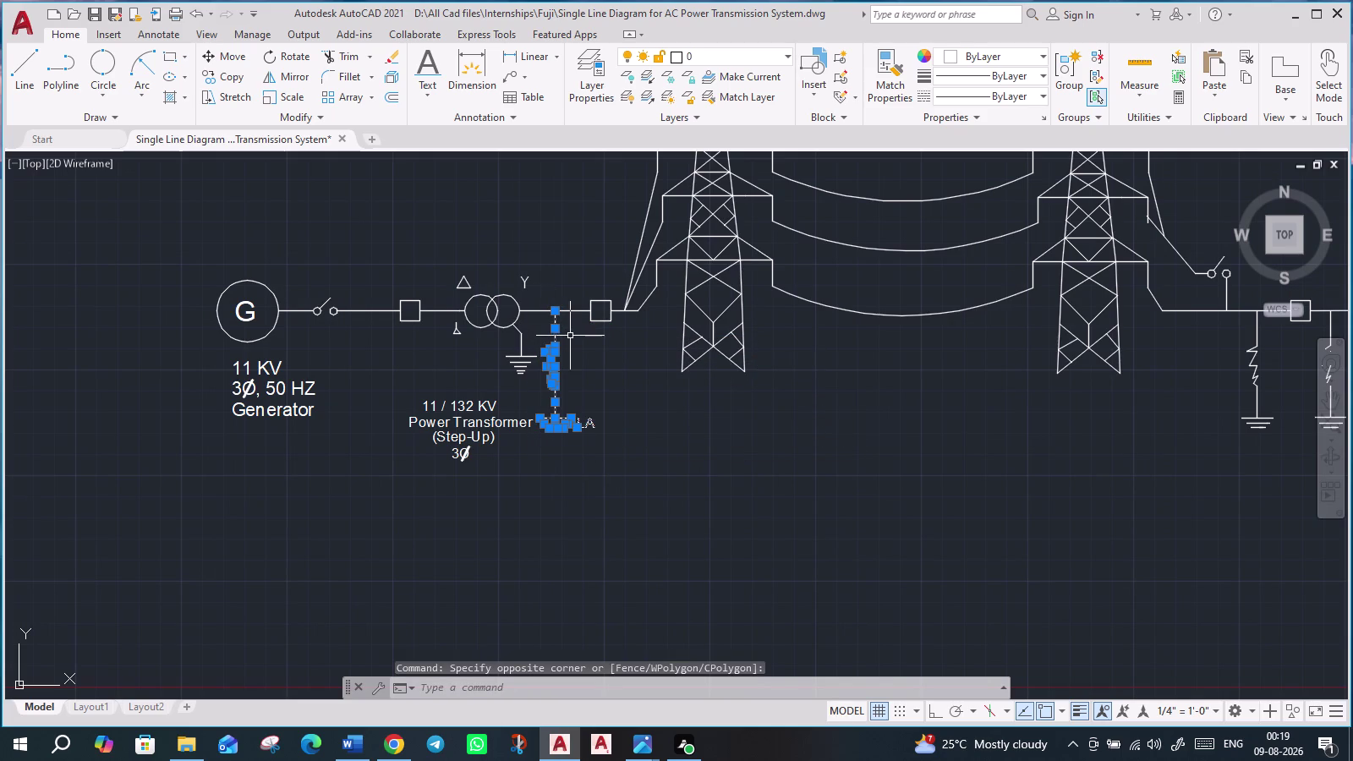
key(c)
key(o)
key(Return)
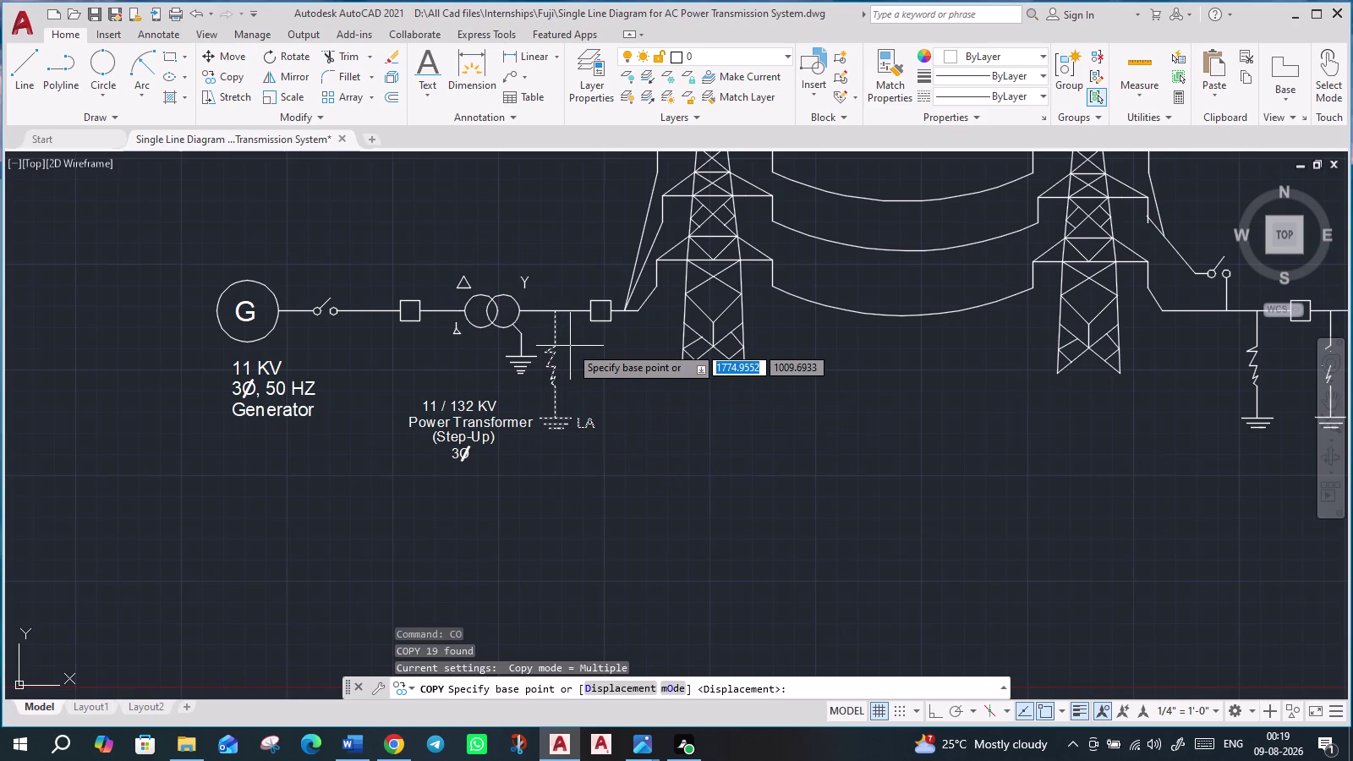
scroll(up, 3)
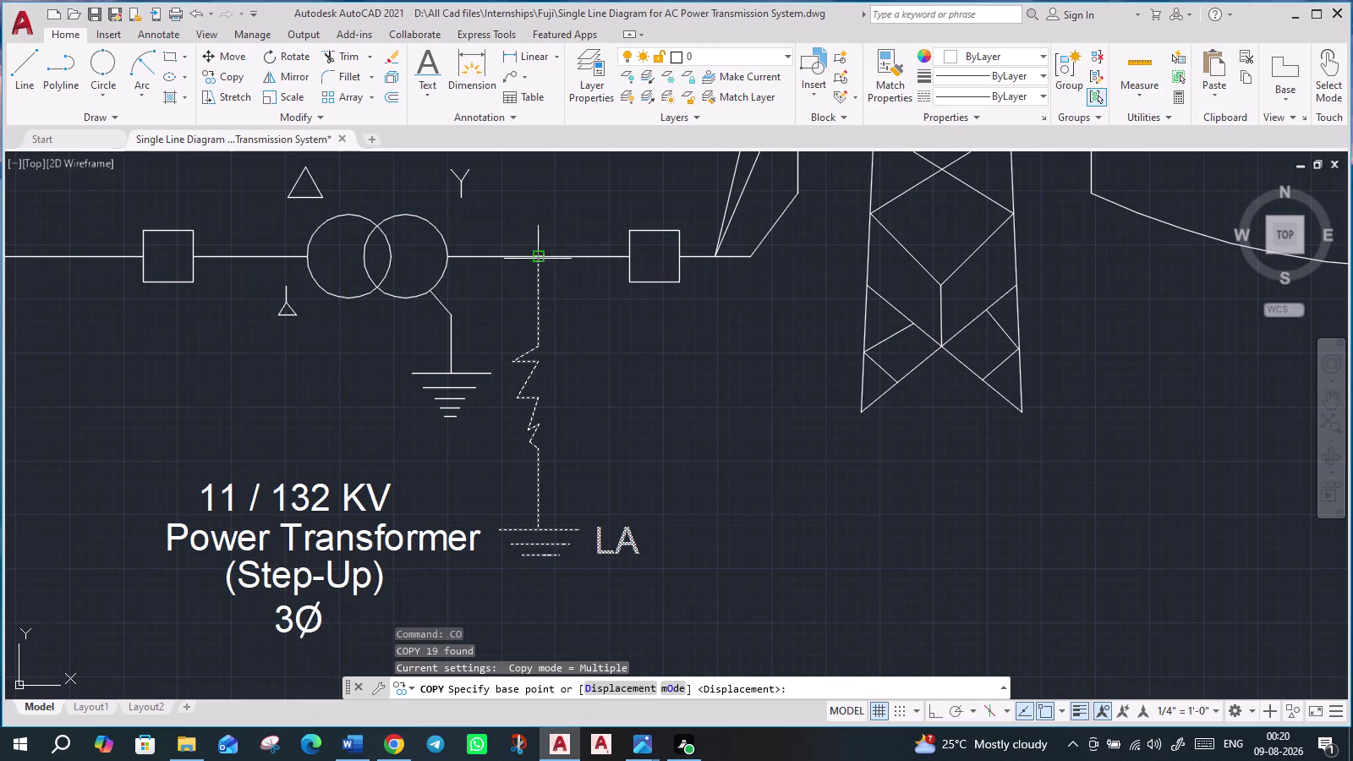
click(538, 255)
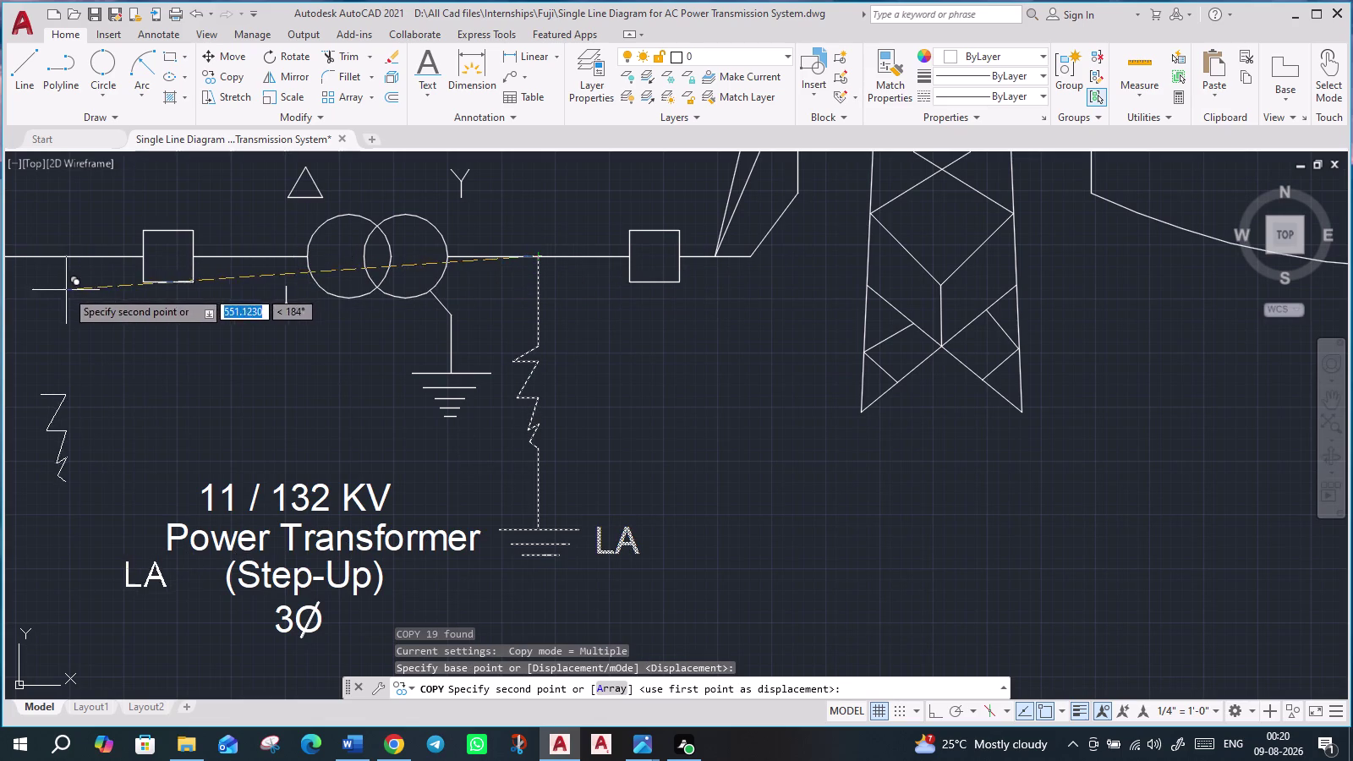
middle_drag(126, 296, 596, 298)
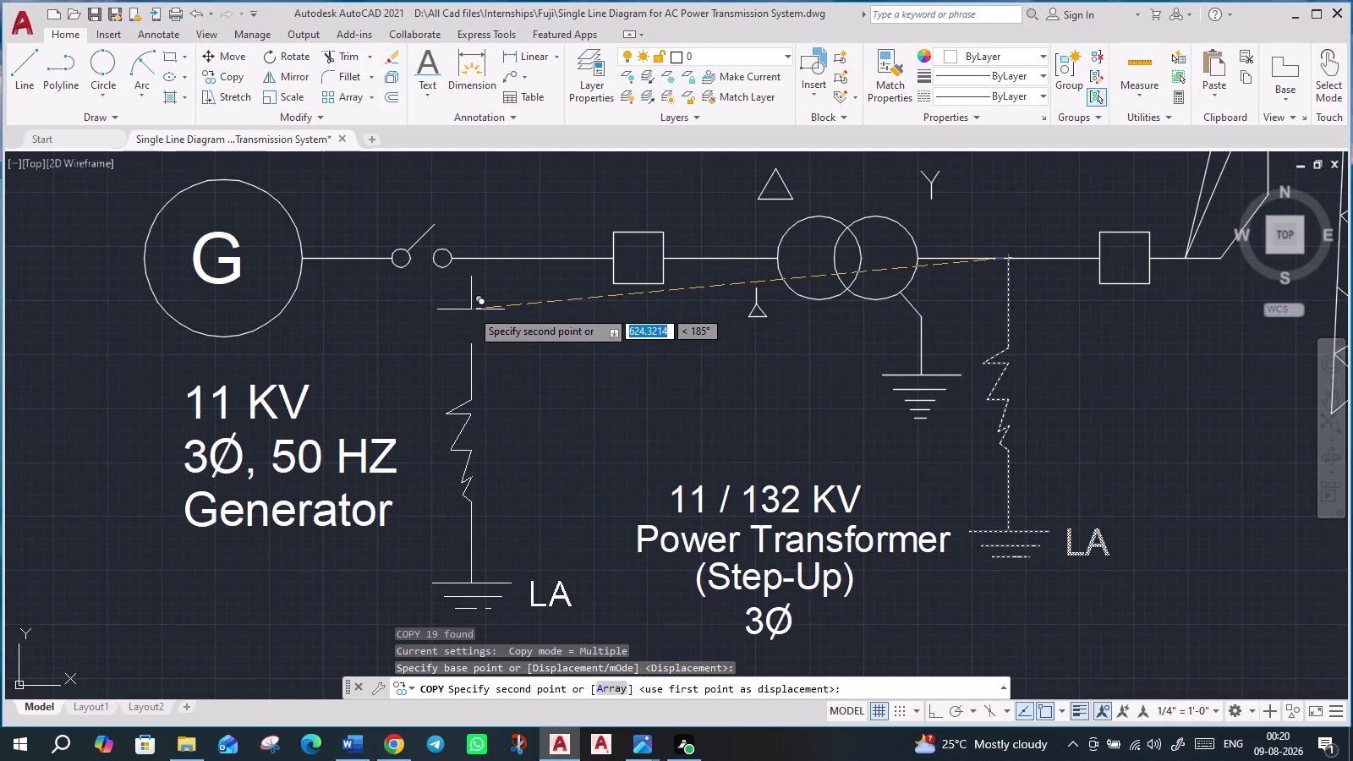
click(491, 259)
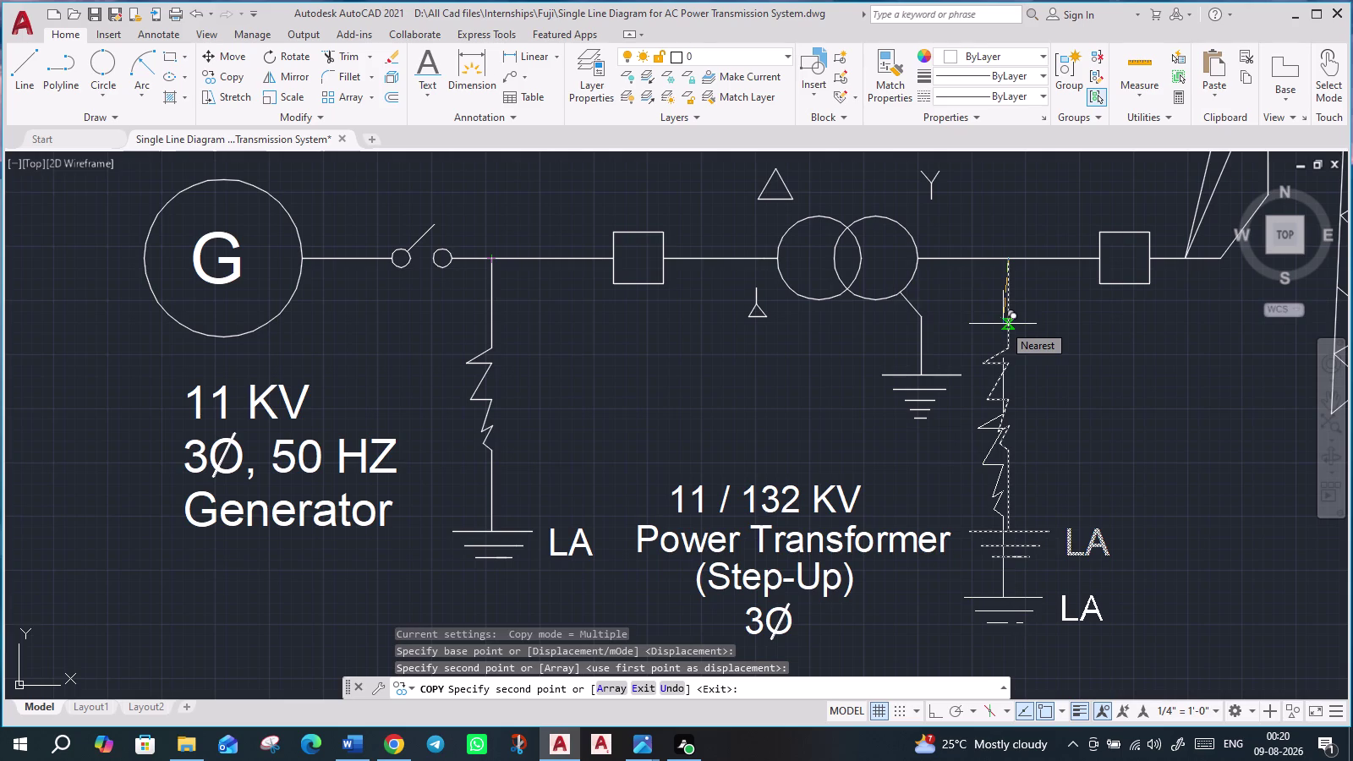
key(Escape)
Pan the view from the generator section toward the transmission towers.
scroll(down, 3)
middle_drag(1136, 514, 1131, 514)
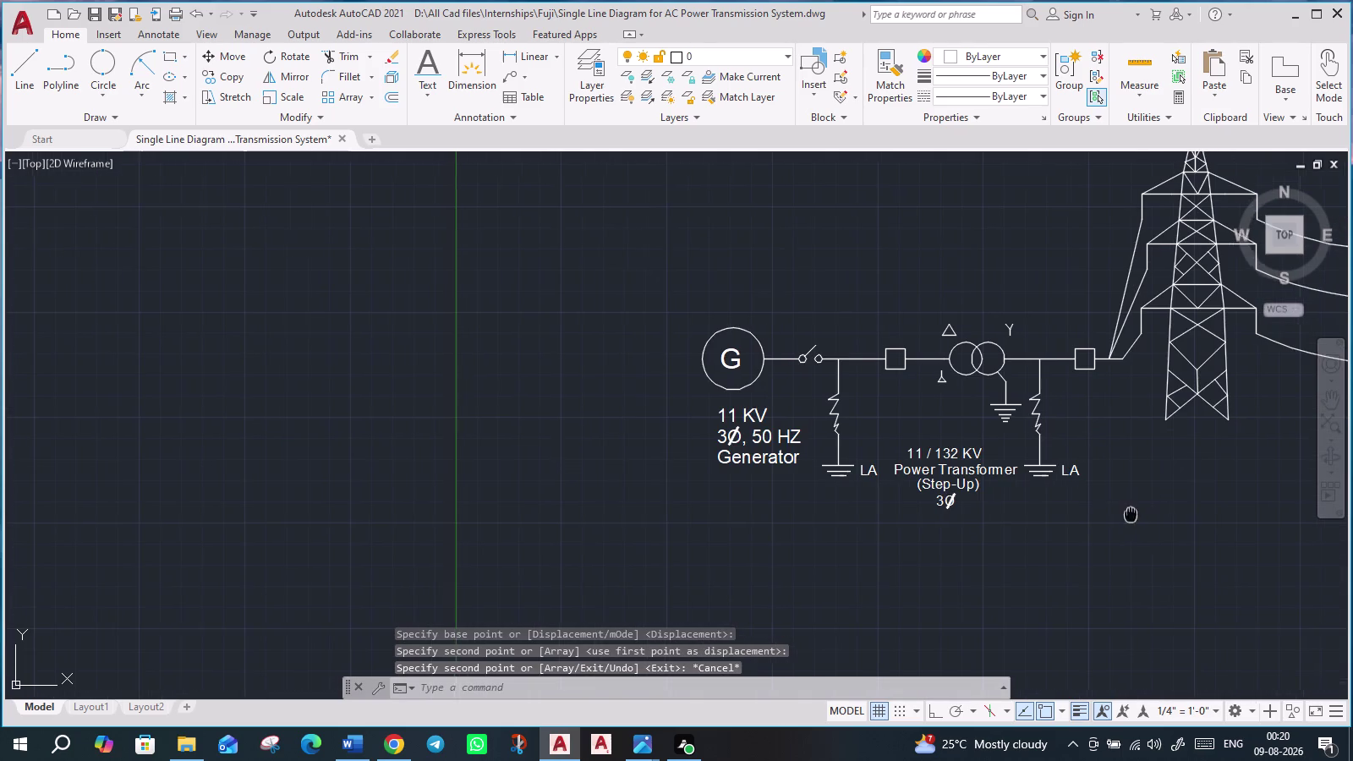
middle_drag(1131, 514, 941, 515)
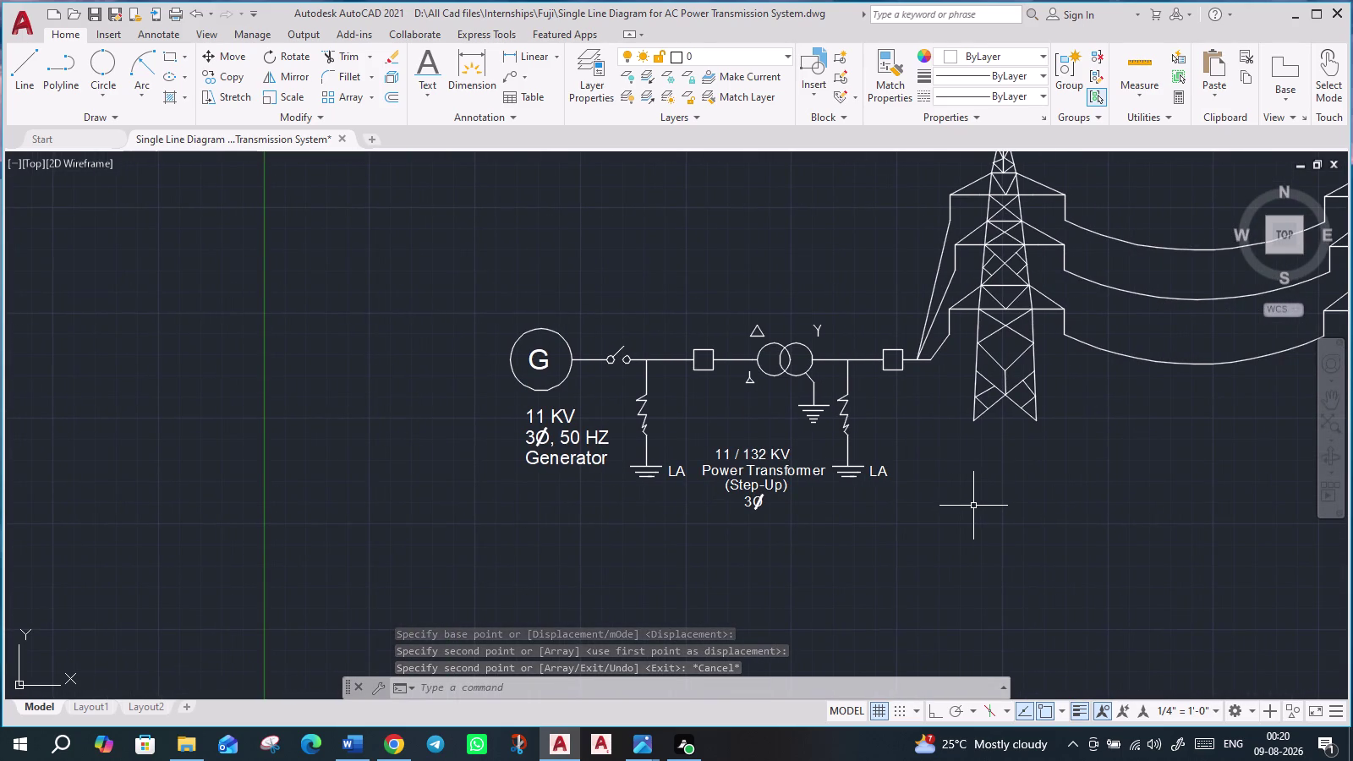
middle_drag(974, 506, 876, 581)
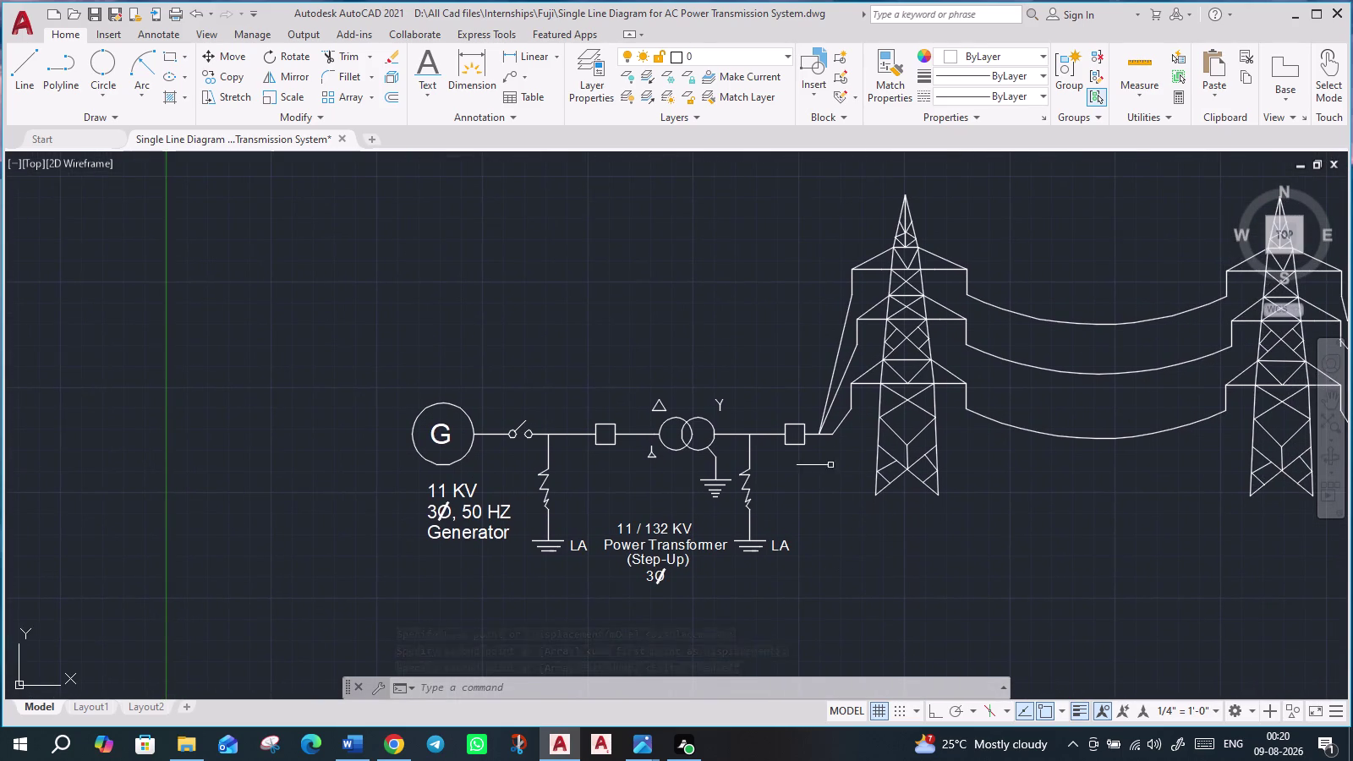
scroll(up, 3)
Copy the LA label to above the breaker beside the transmission tower.
click(782, 538)
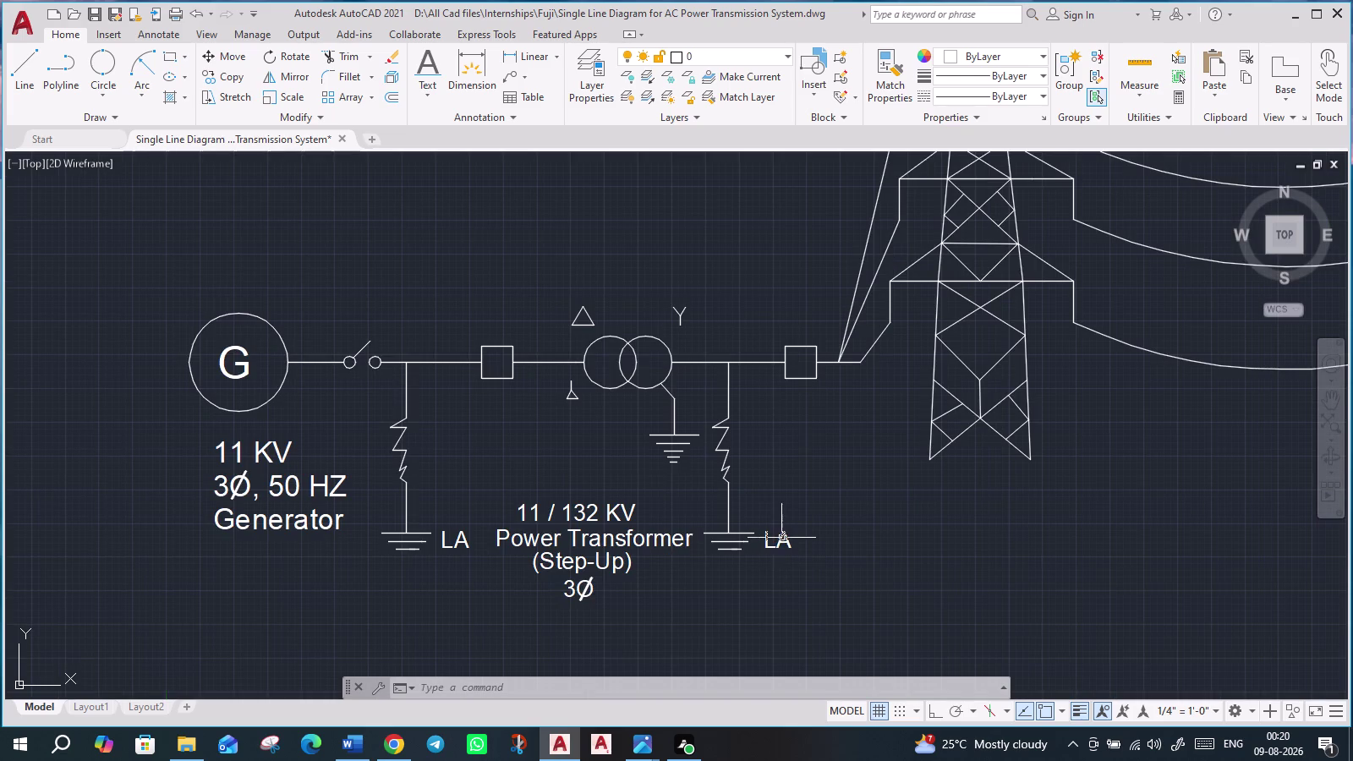
text(CO)
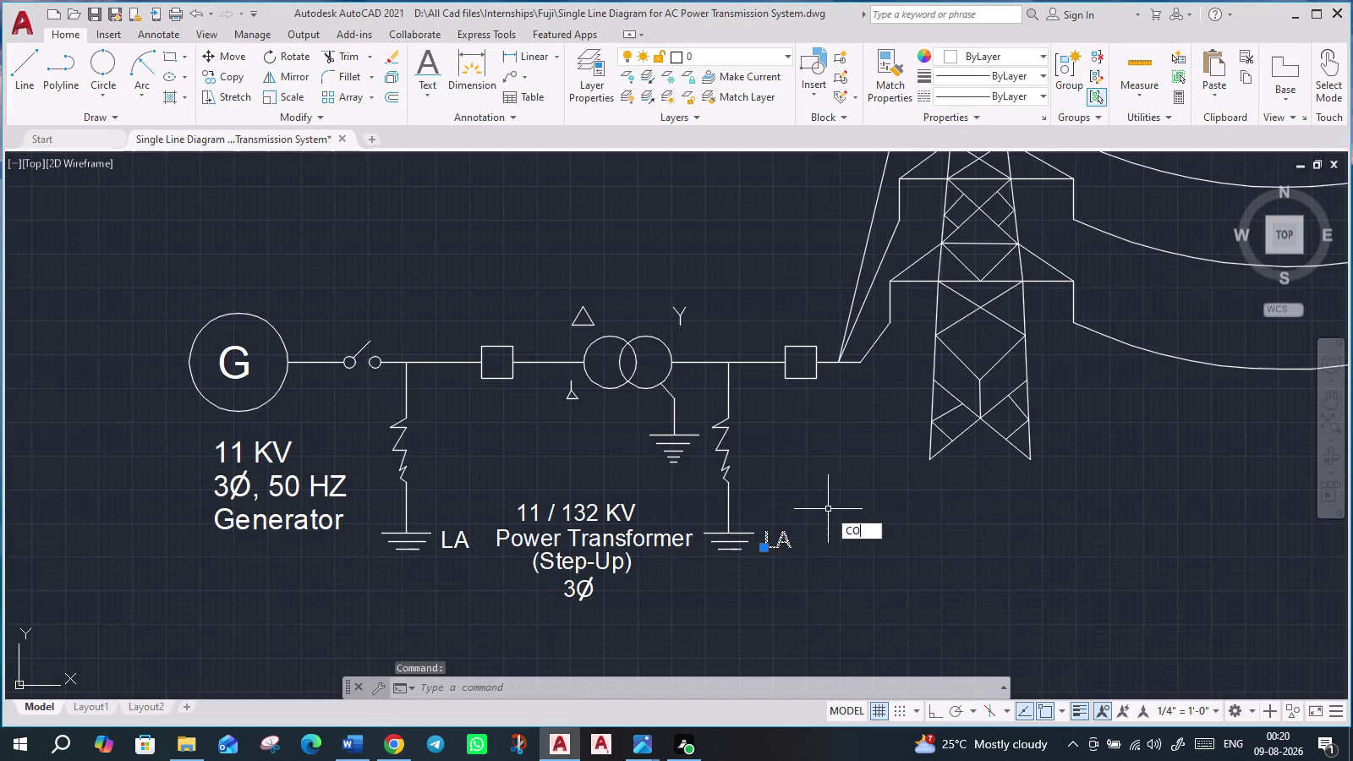
key(Return)
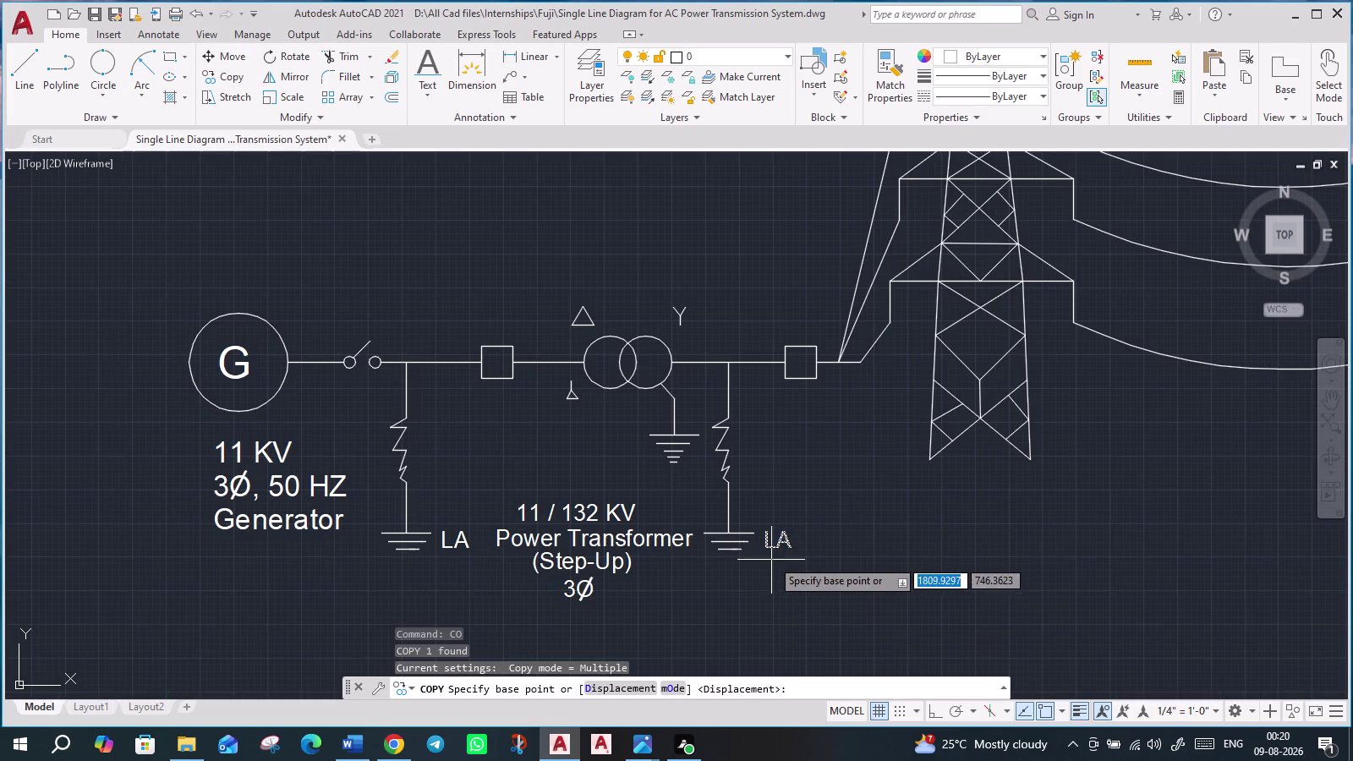
click(765, 548)
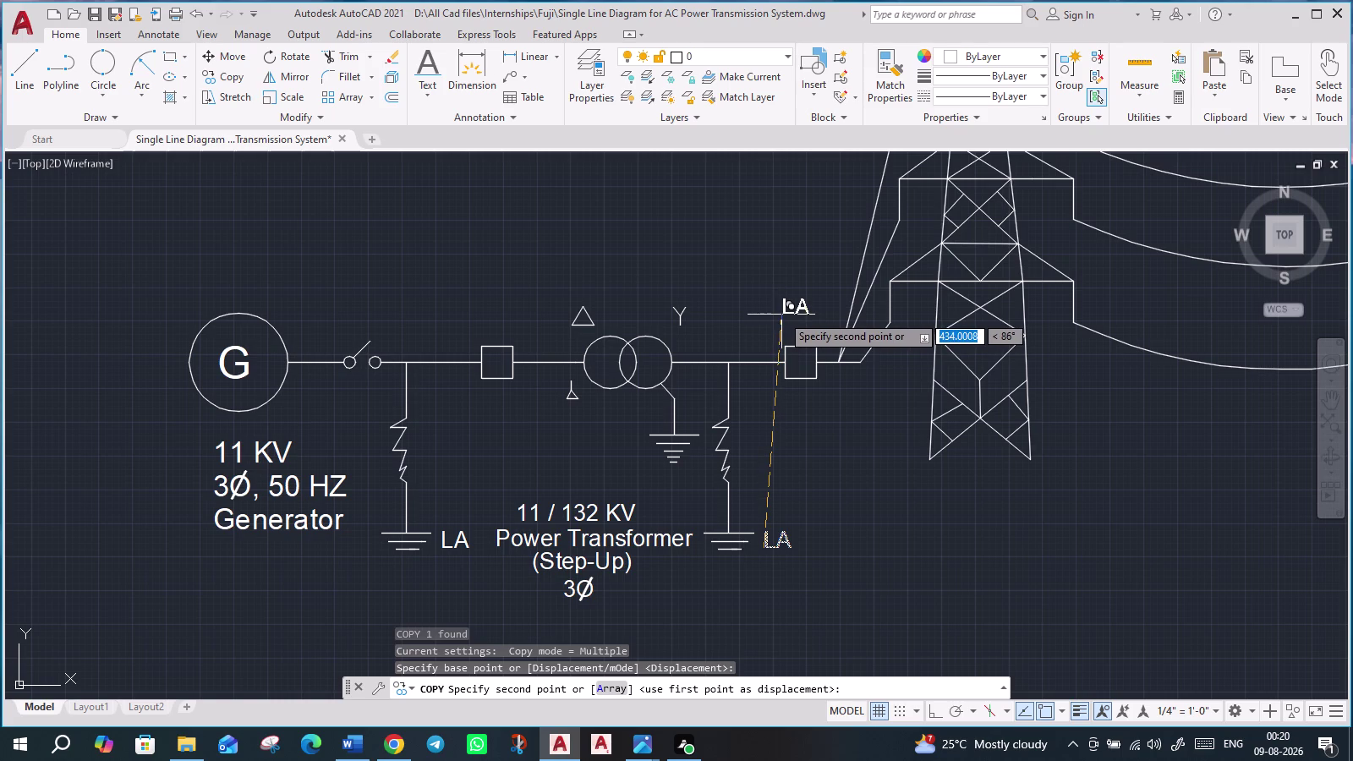
click(781, 315)
key(Escape)
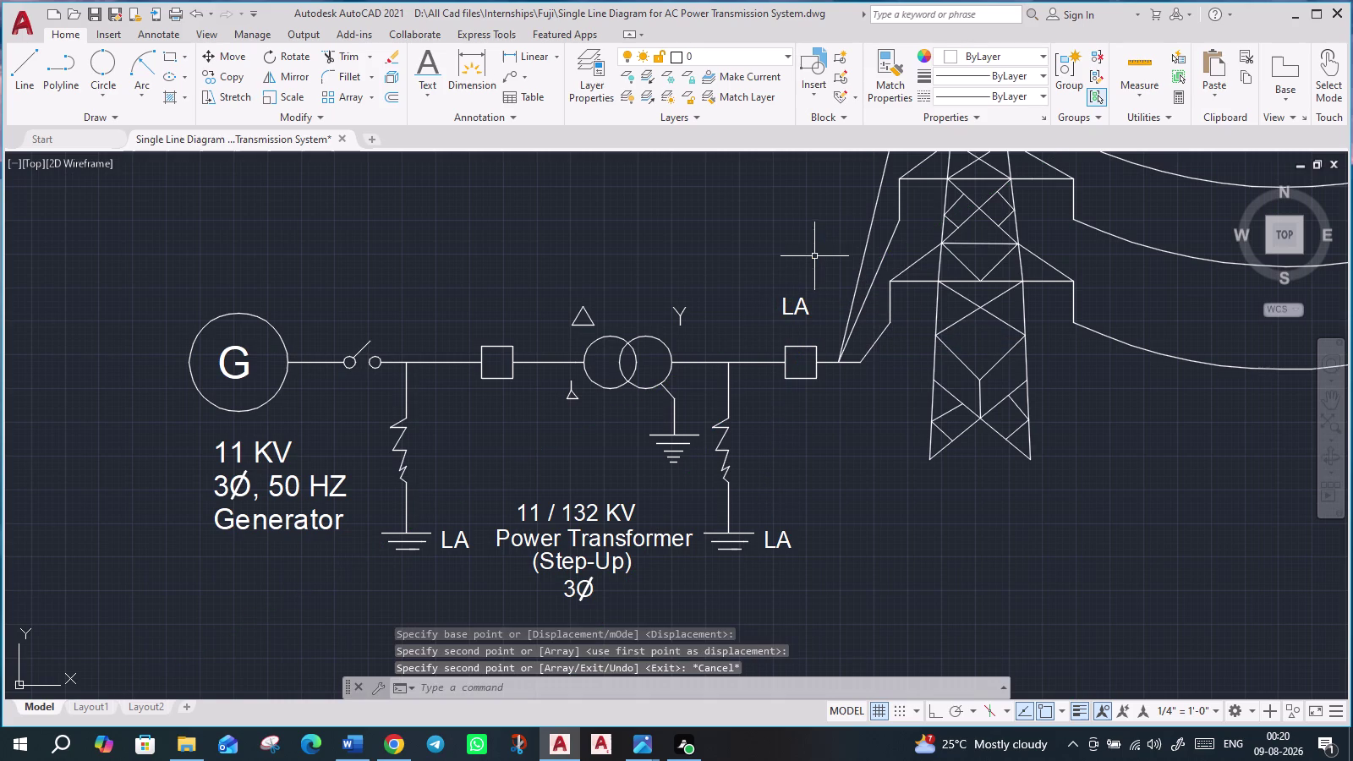
Change the copied label's text to 'CB-2'.
click(799, 308)
click(799, 308)
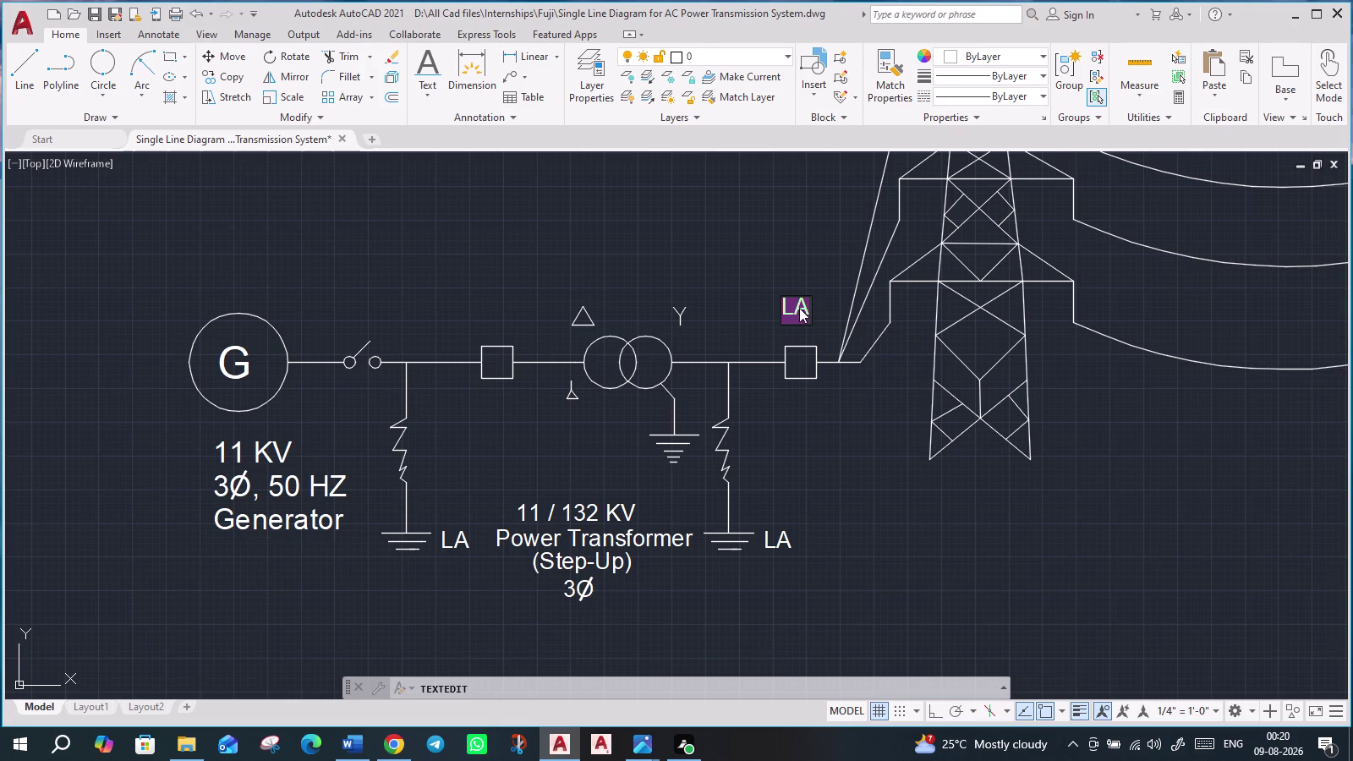
key(c)
key(b)
key(minus)
key(2)
key(Return)
key(Return)
scroll(down, 3)
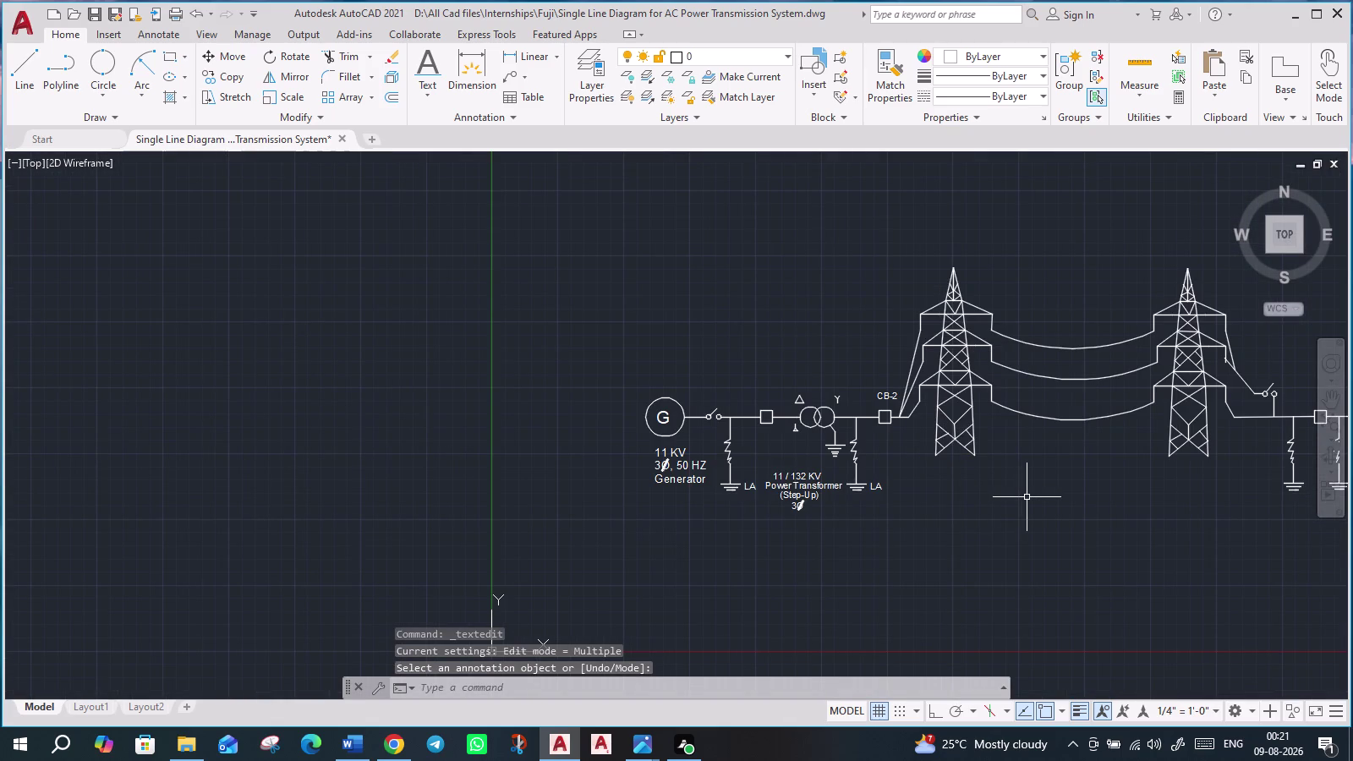
scroll(up, 3)
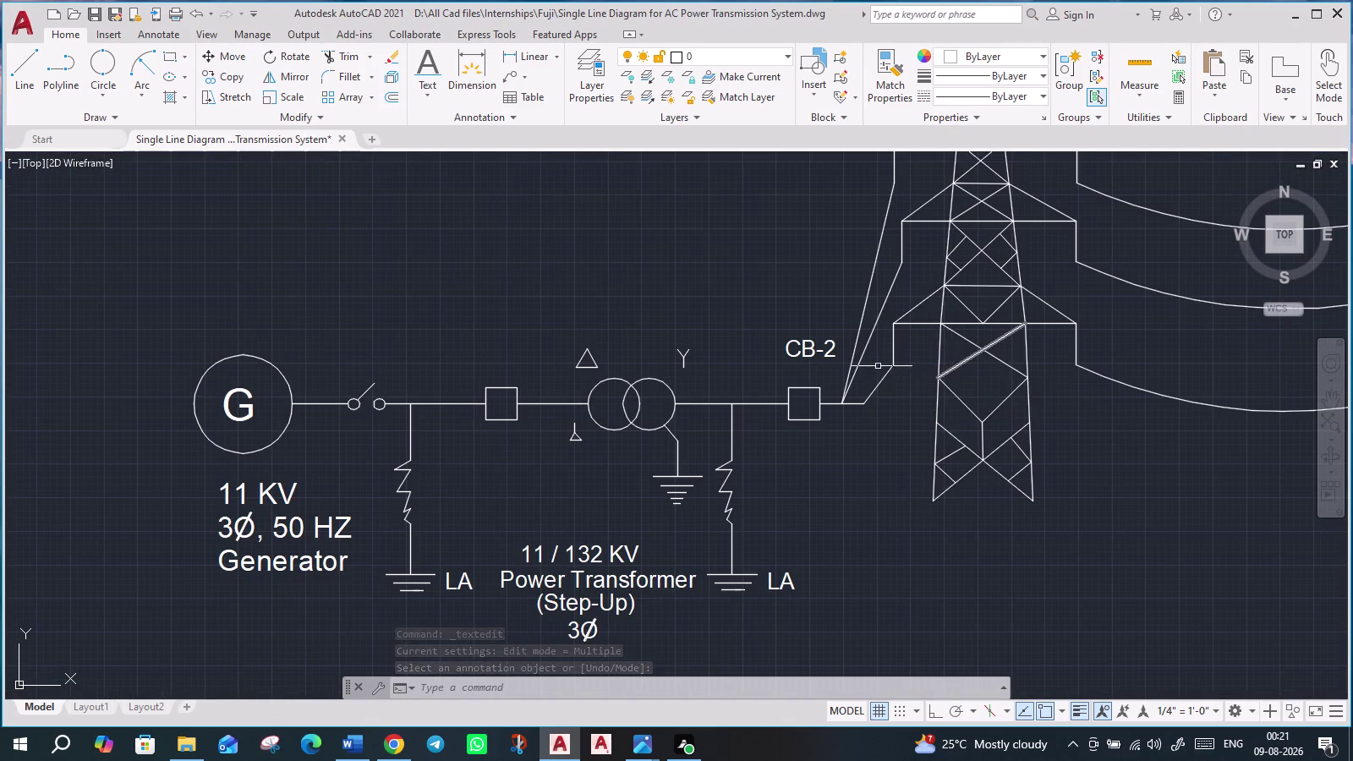
scroll(up, 3)
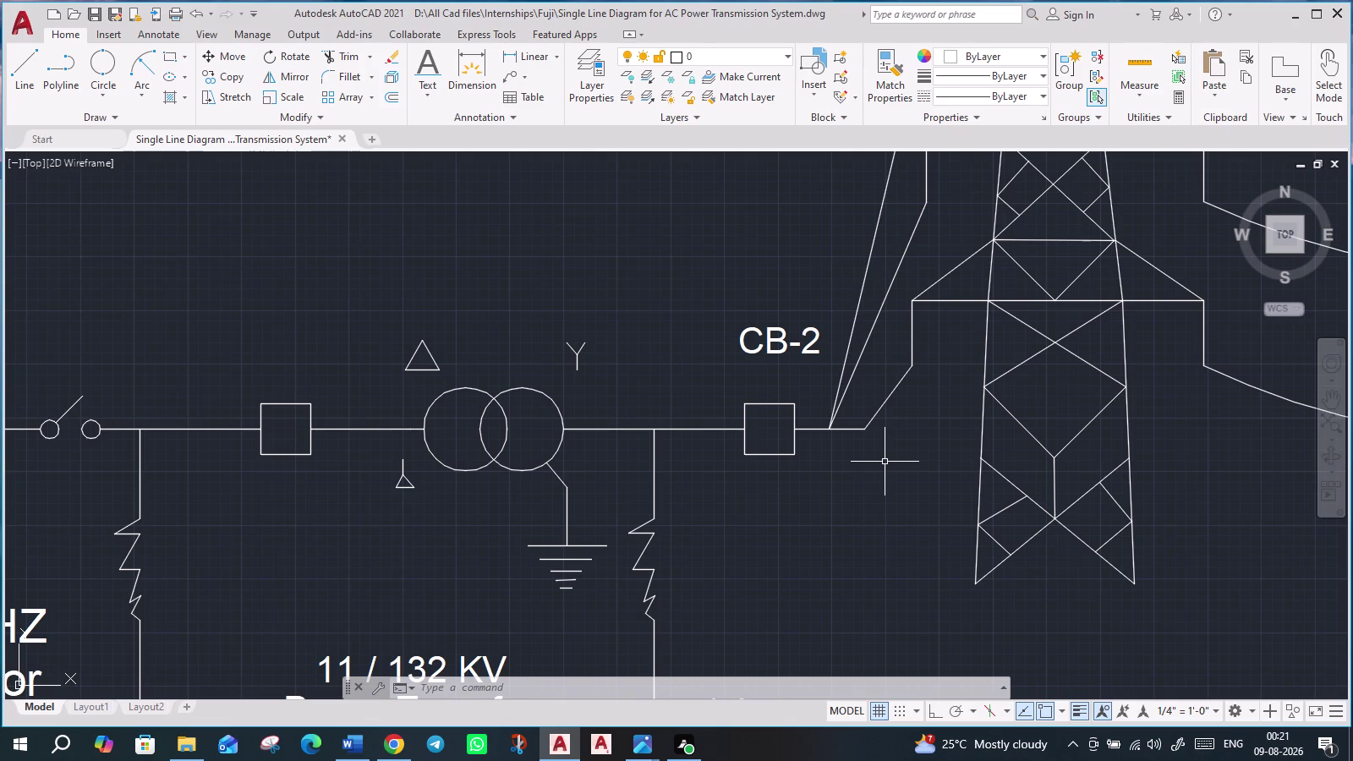
scroll(down, 3)
scroll(down, 3)
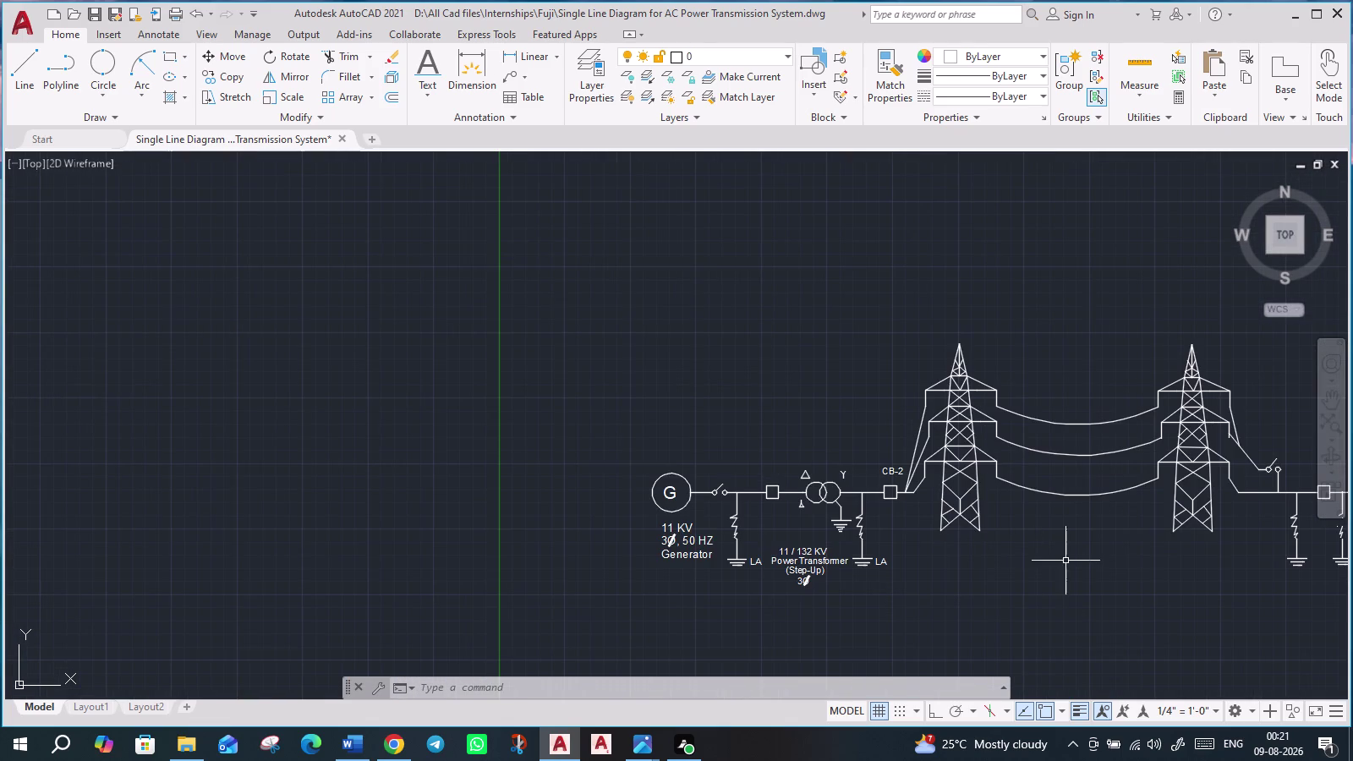
middle_drag(1061, 559, 771, 492)
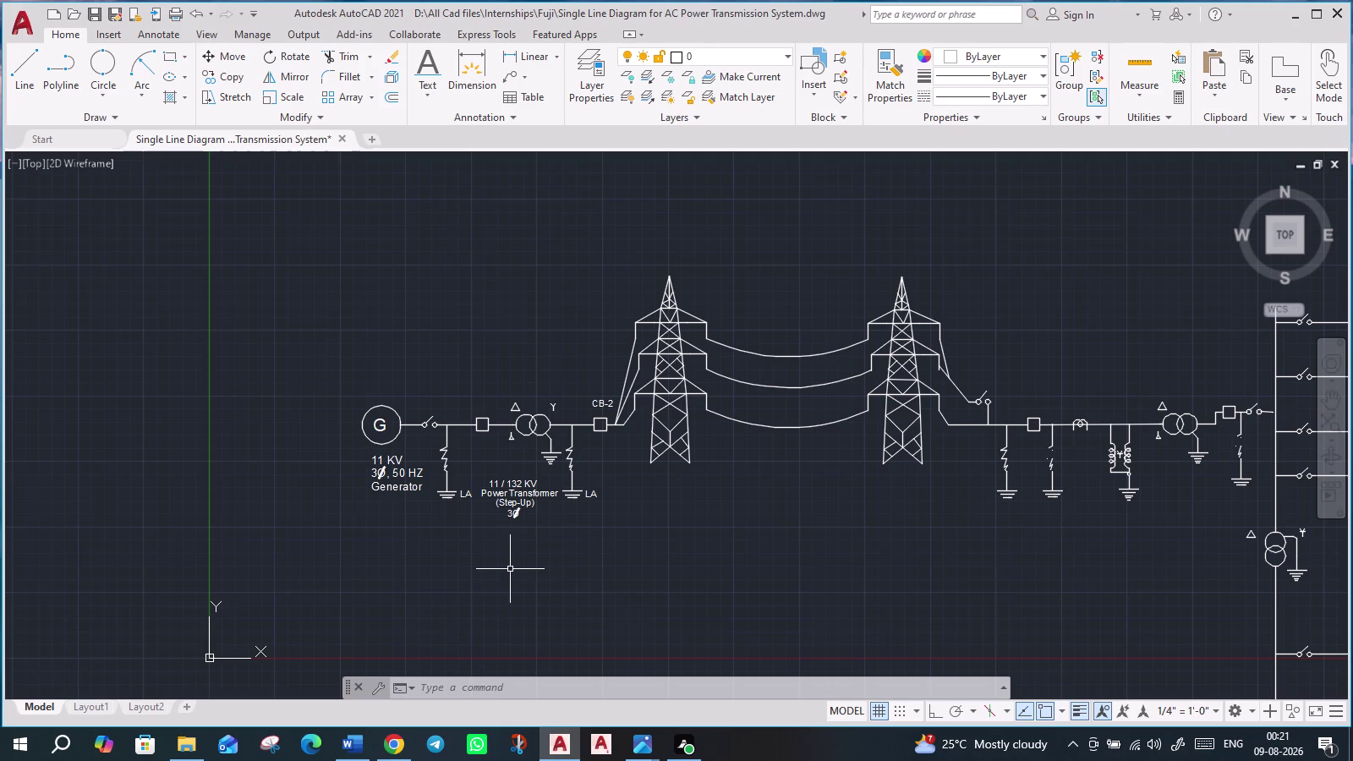
scroll(up, 3)
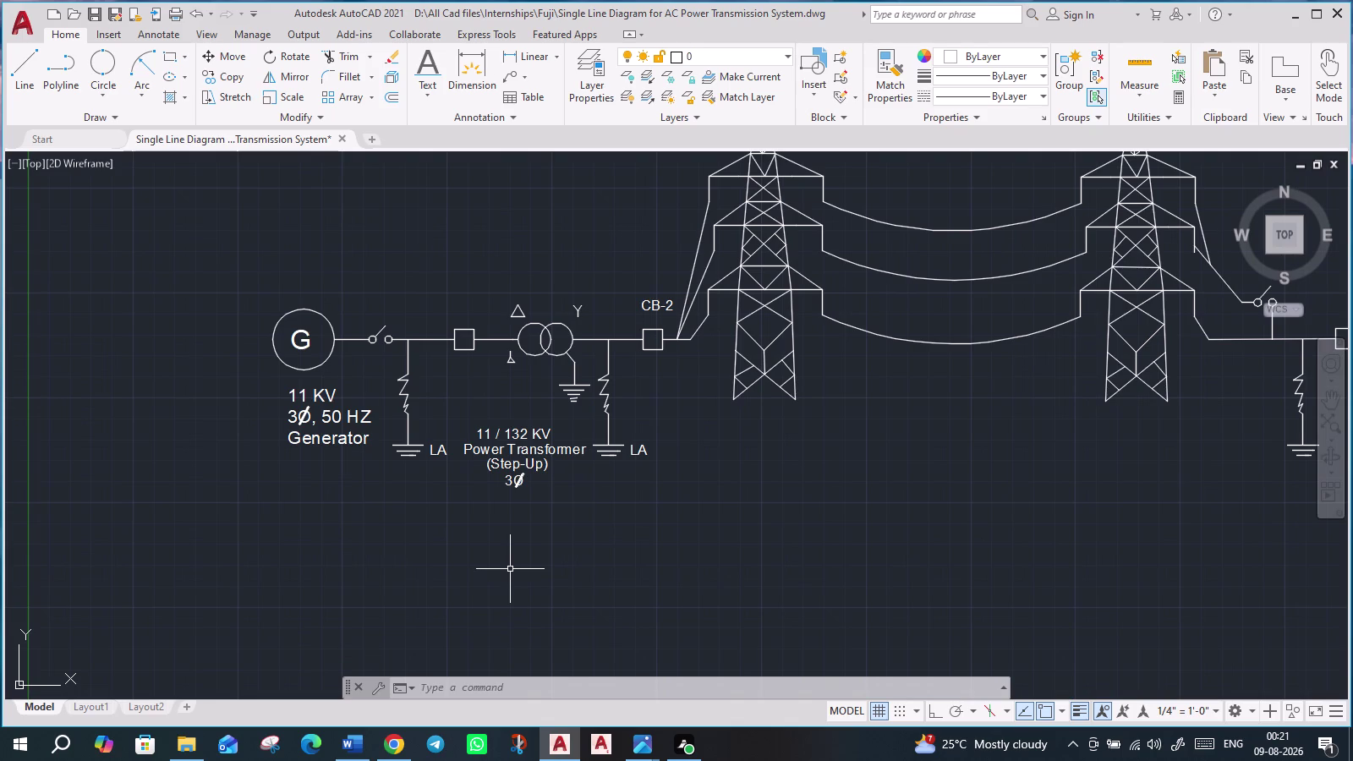
click(464, 422)
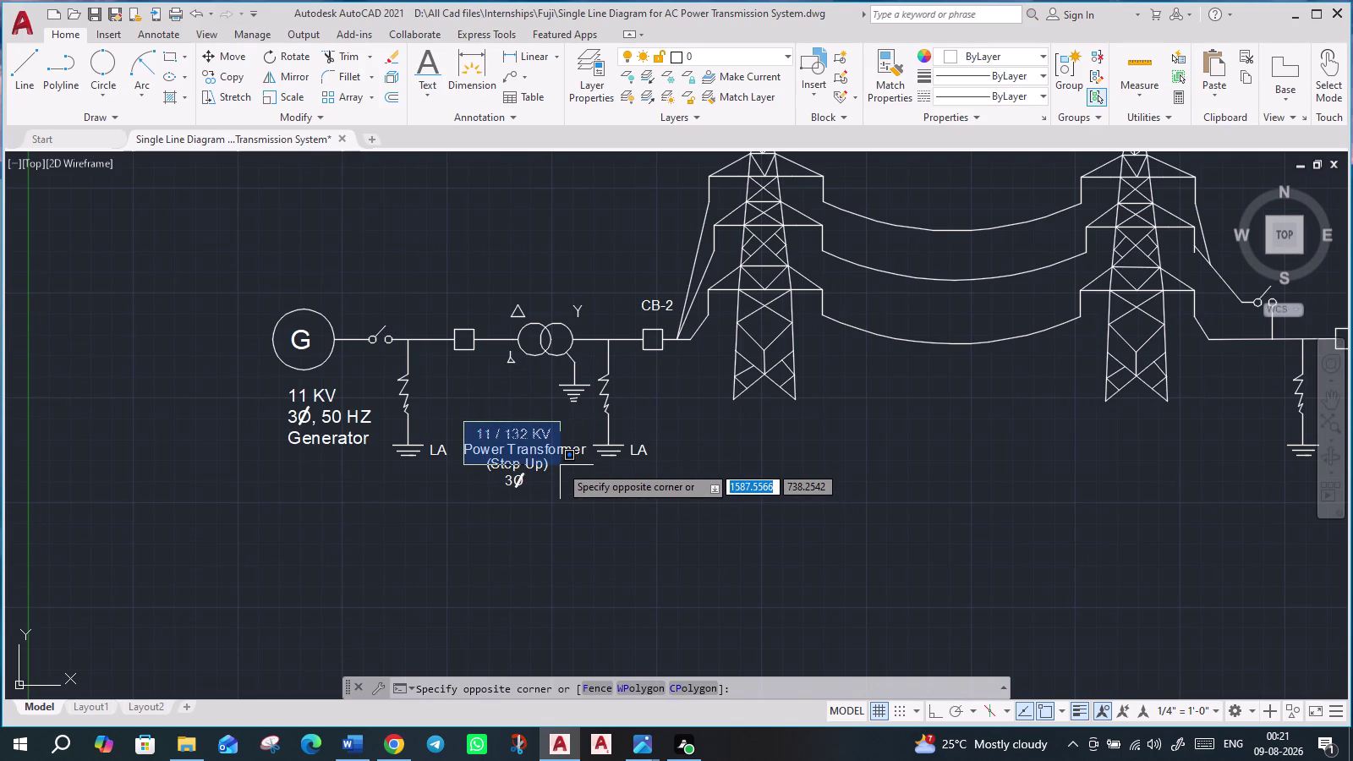
Copy the '11 / 132 KV' and 'Power Transformer' lines beneath the line between the towers.
click(581, 457)
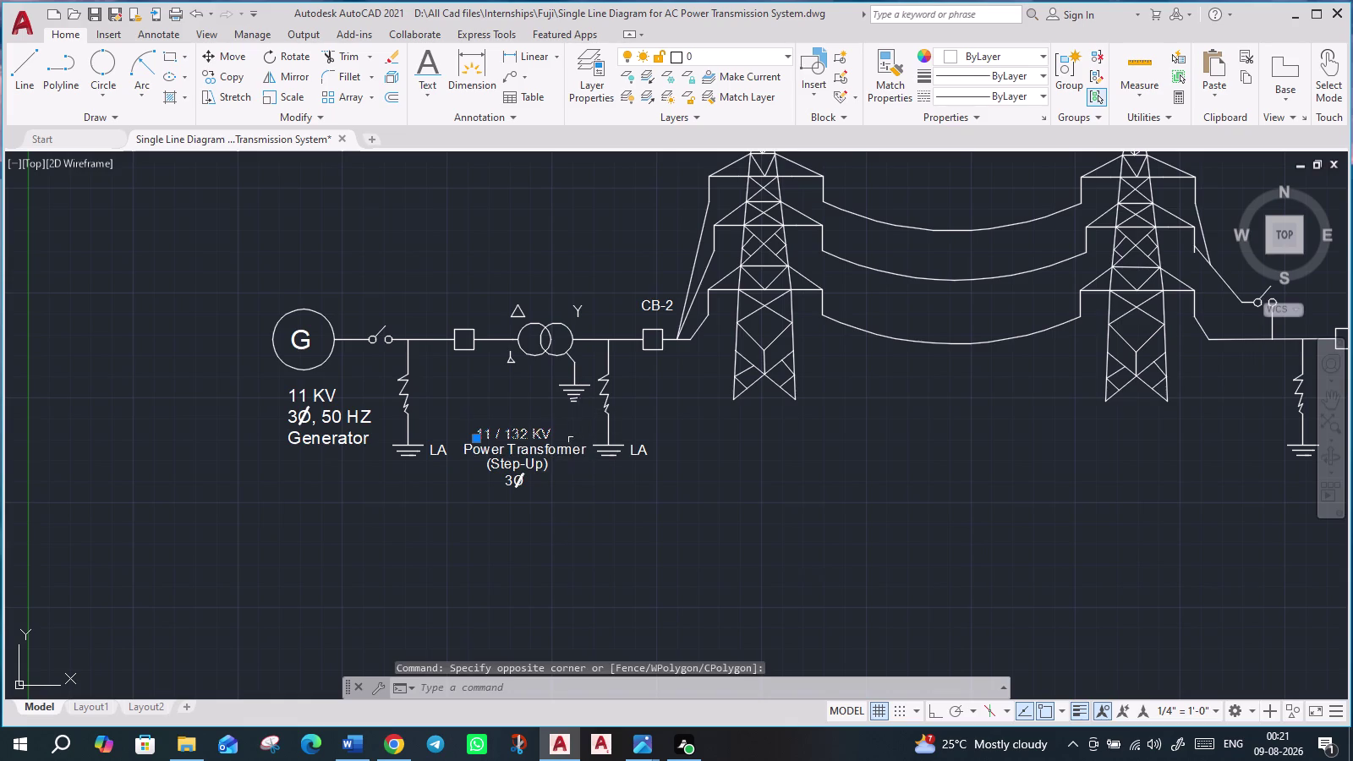
scroll(up, 3)
scroll(down, 3)
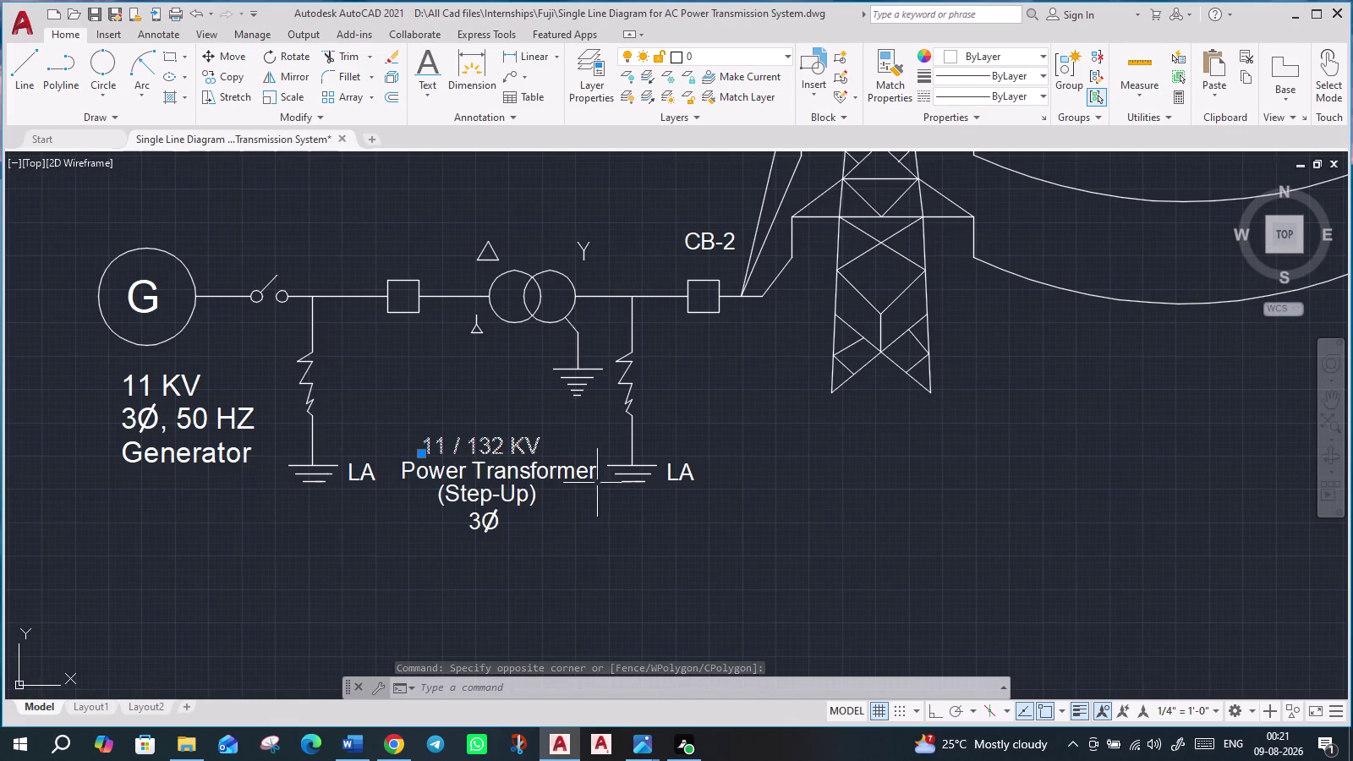
click(580, 474)
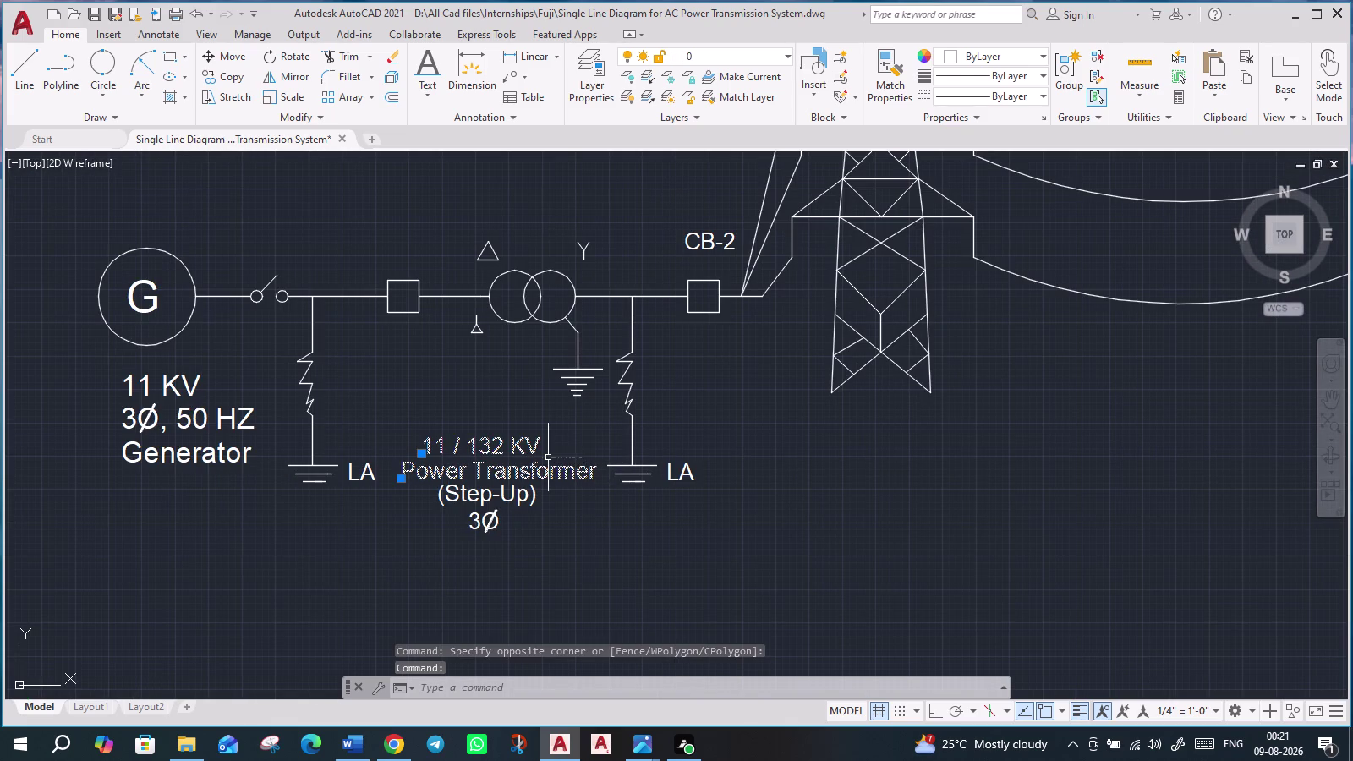
text(CO)
key(Return)
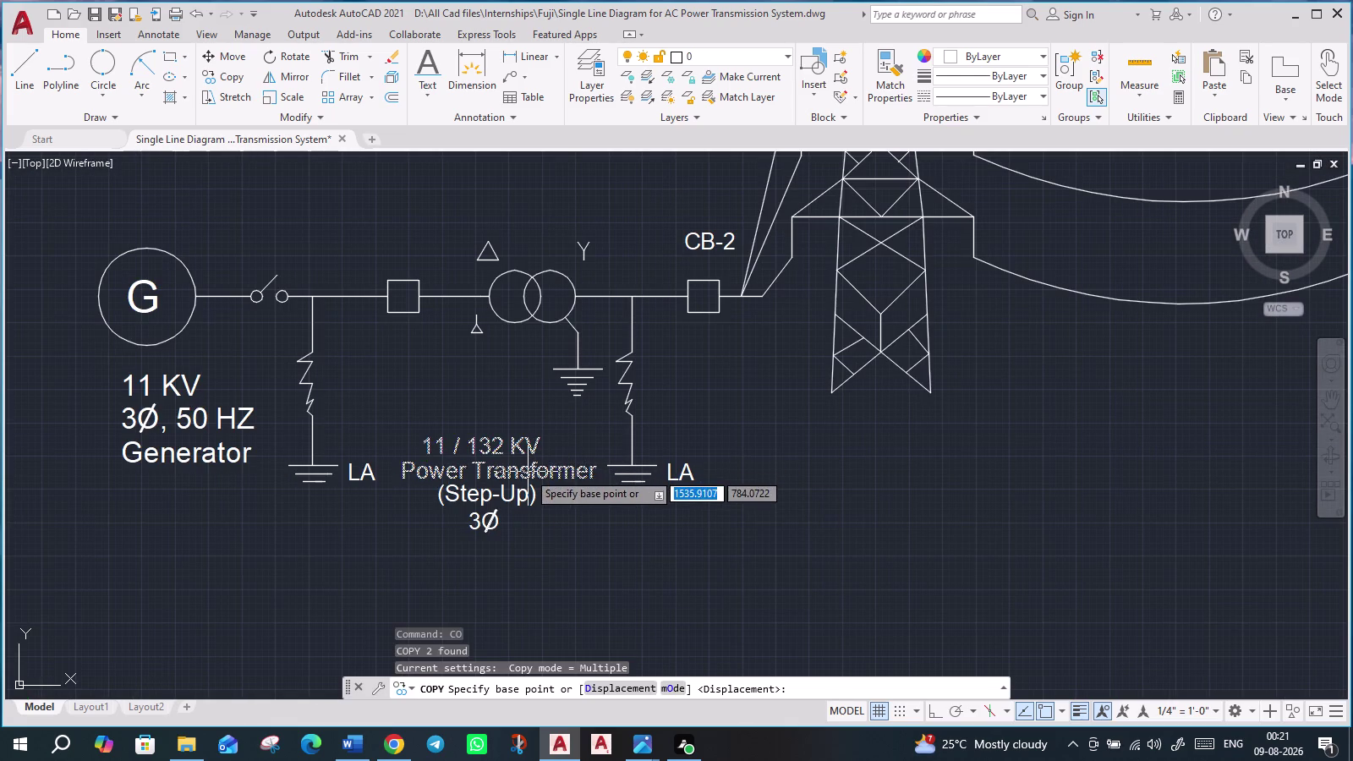
click(528, 472)
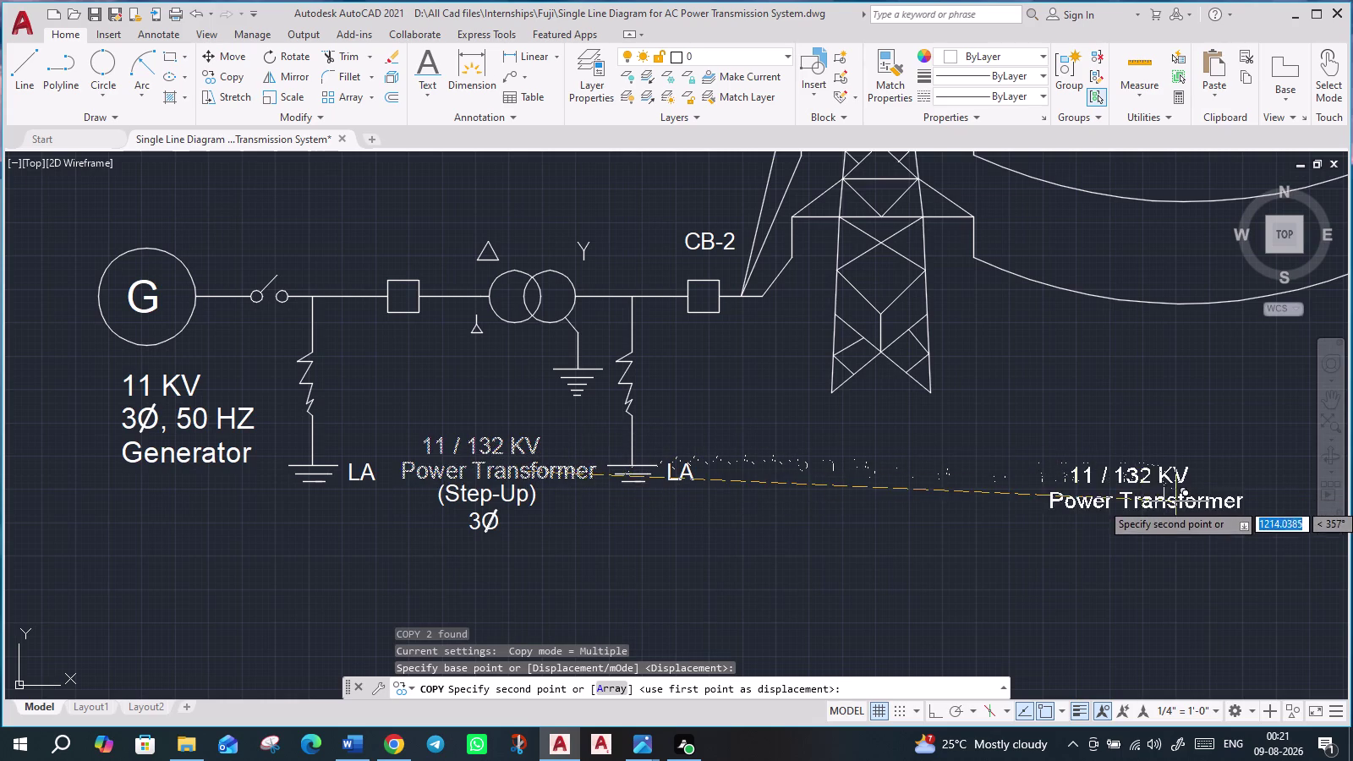
middle_drag(1165, 502, 854, 468)
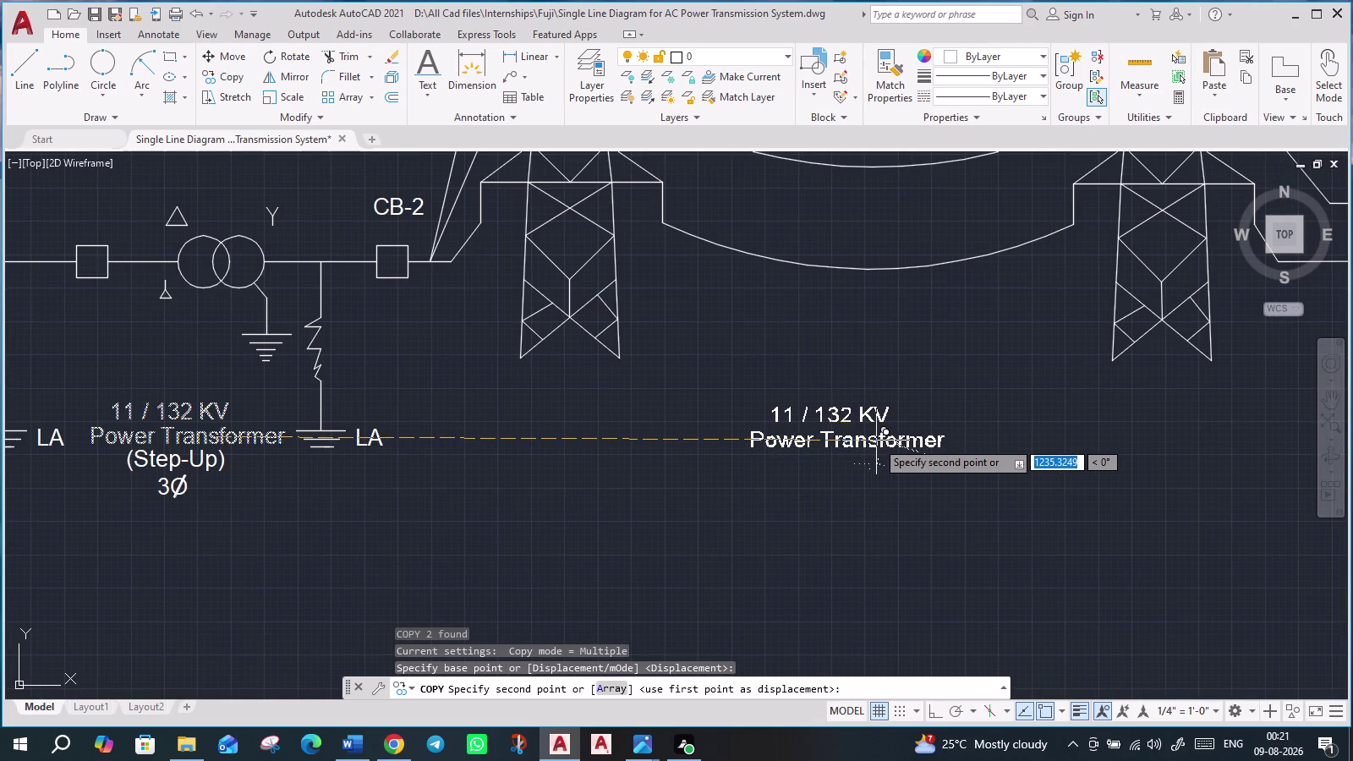
click(875, 441)
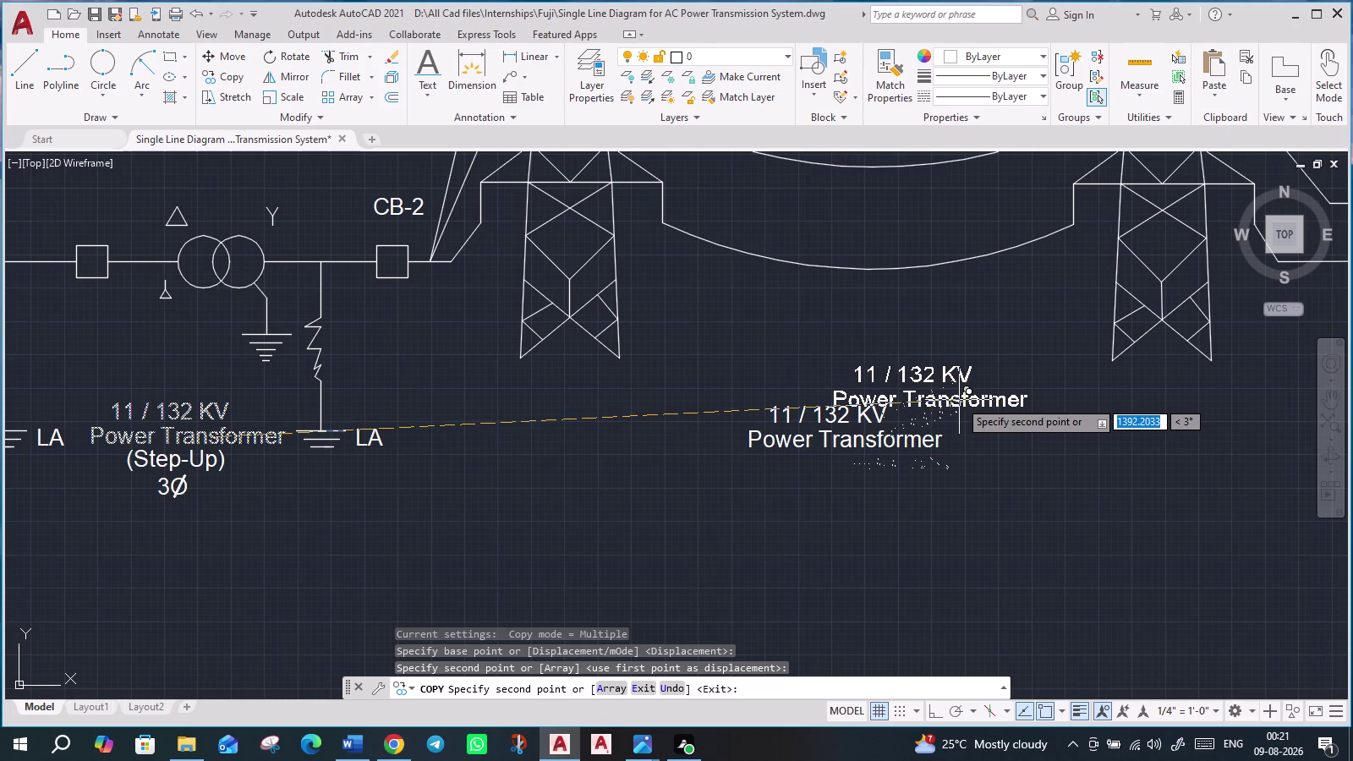
Place a spare copy of the two-line label above the diagram.
middle_drag(618, 461, 788, 520)
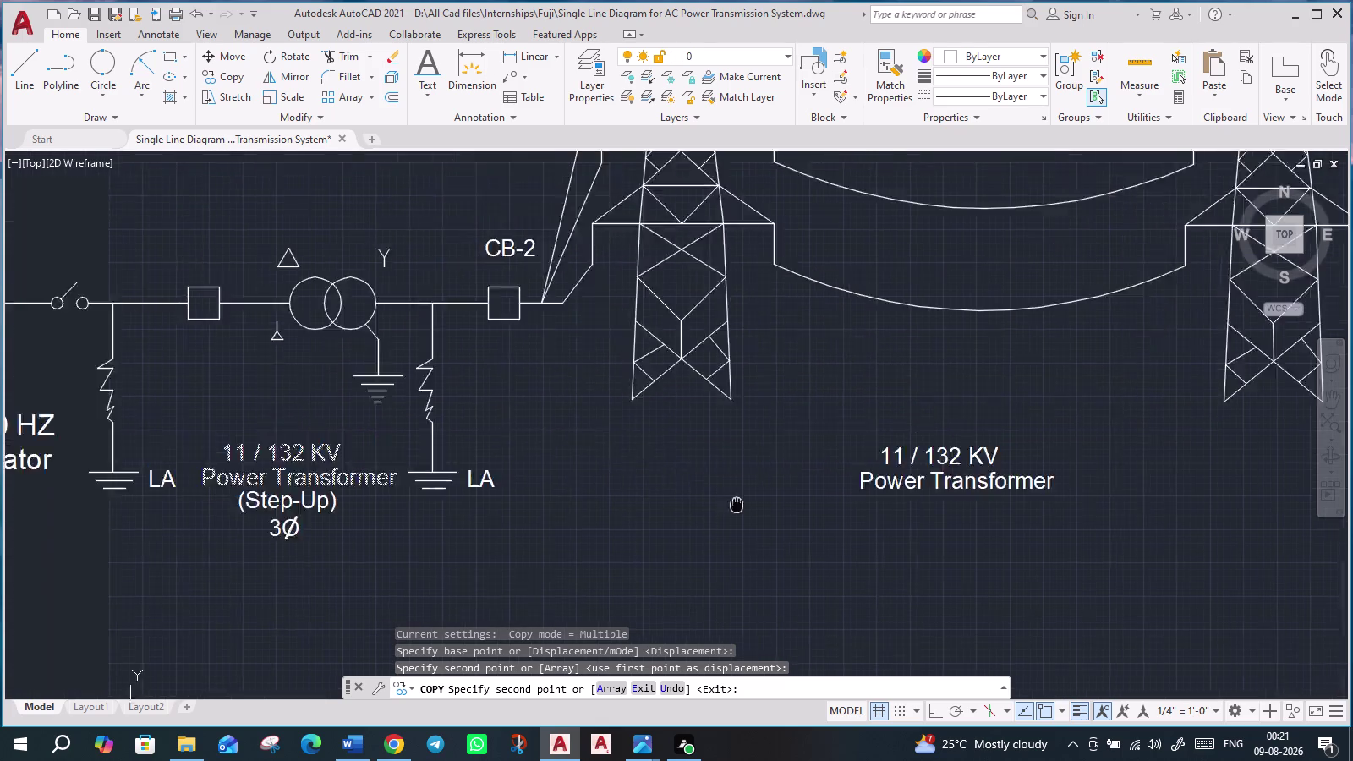
middle_drag(789, 521, 1095, 607)
scroll(down, 3)
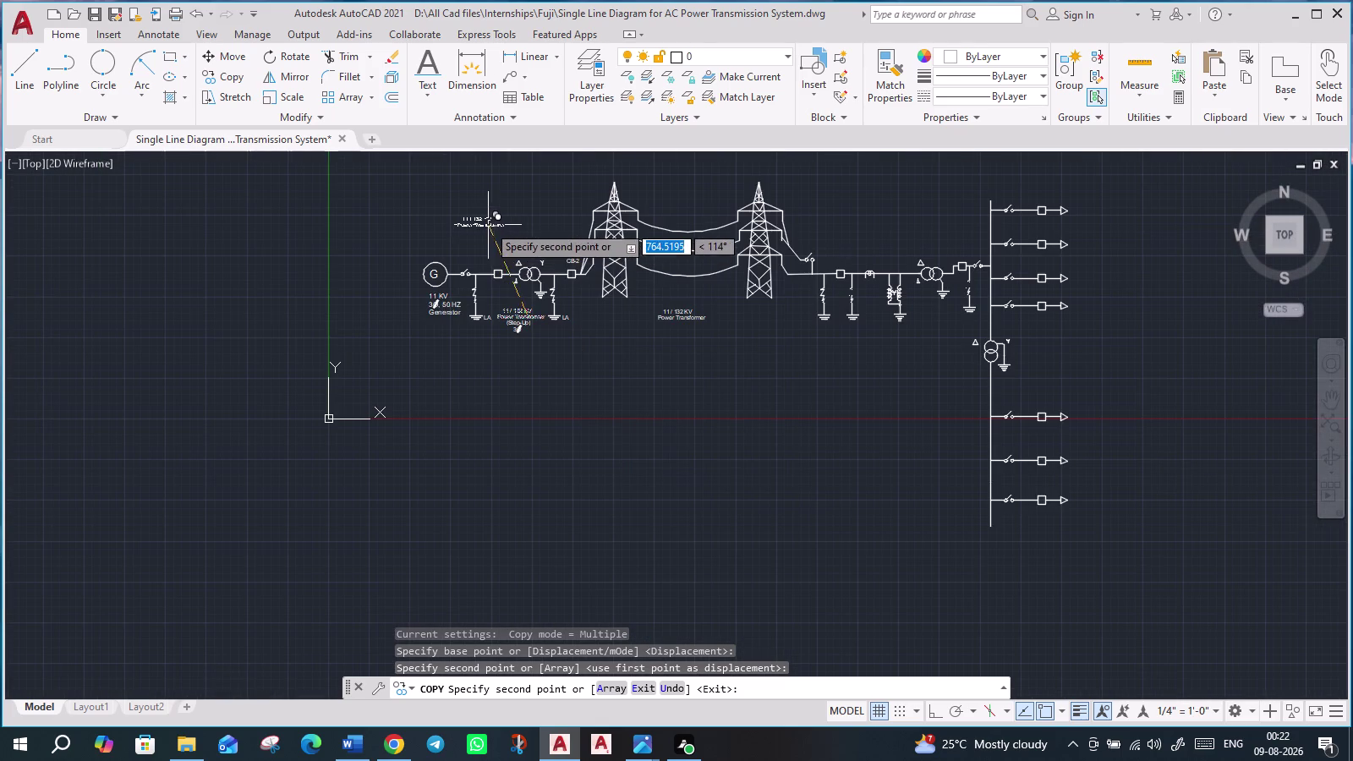
middle_drag(488, 225, 525, 353)
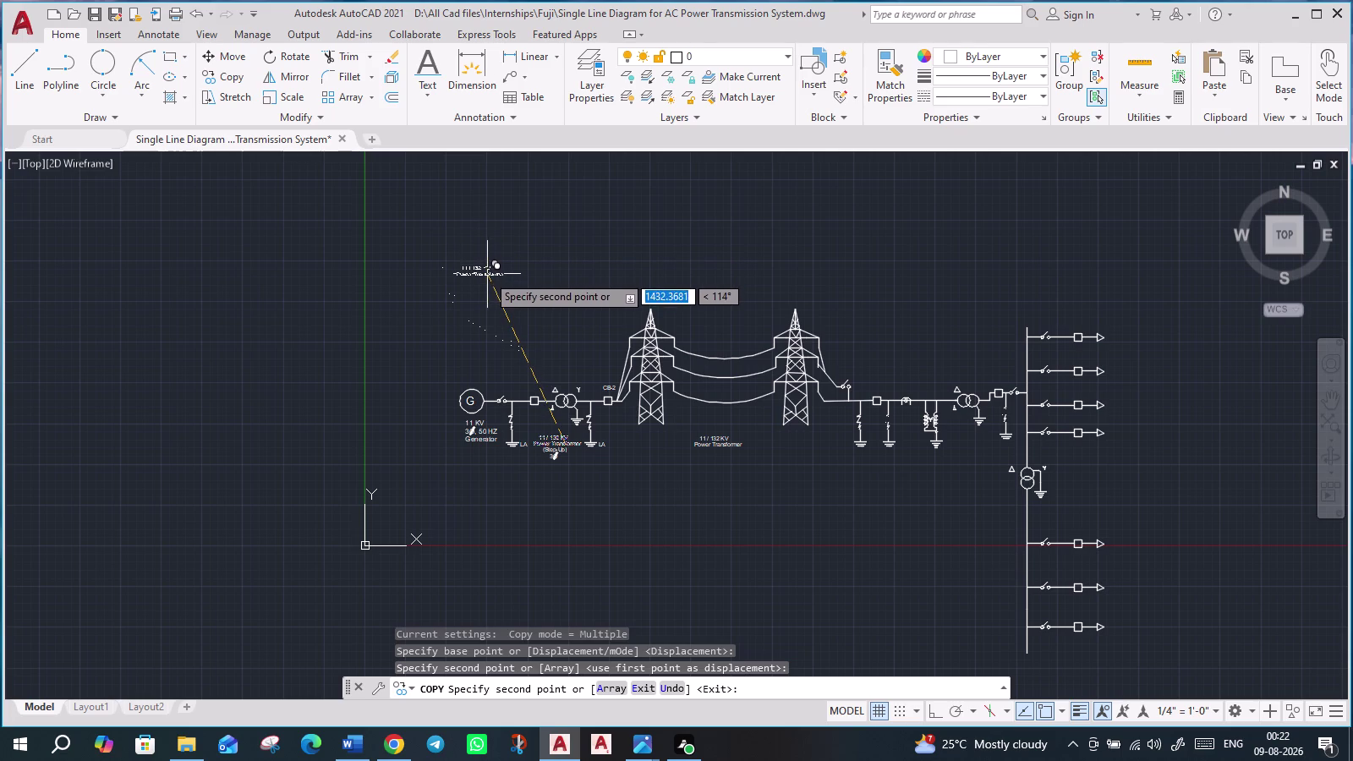
click(488, 278)
scroll(up, 3)
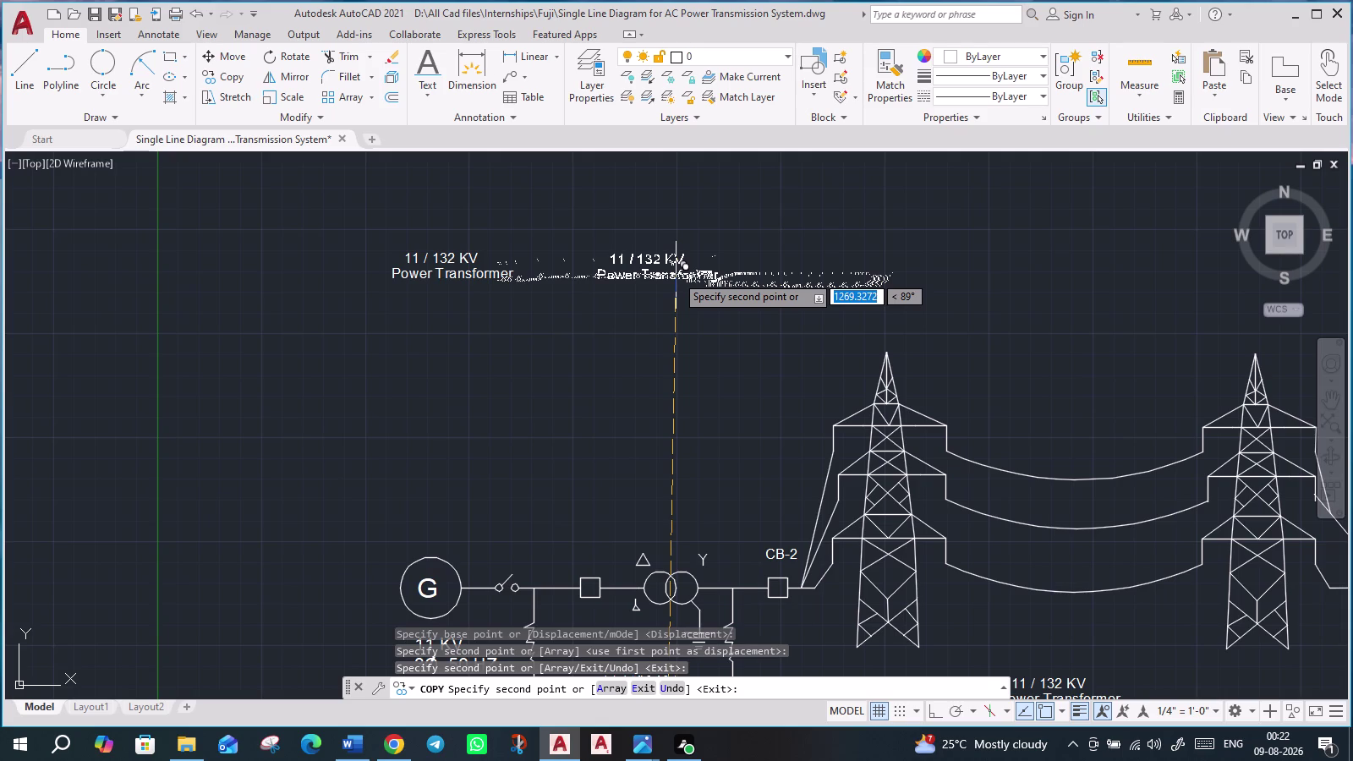
key(Escape)
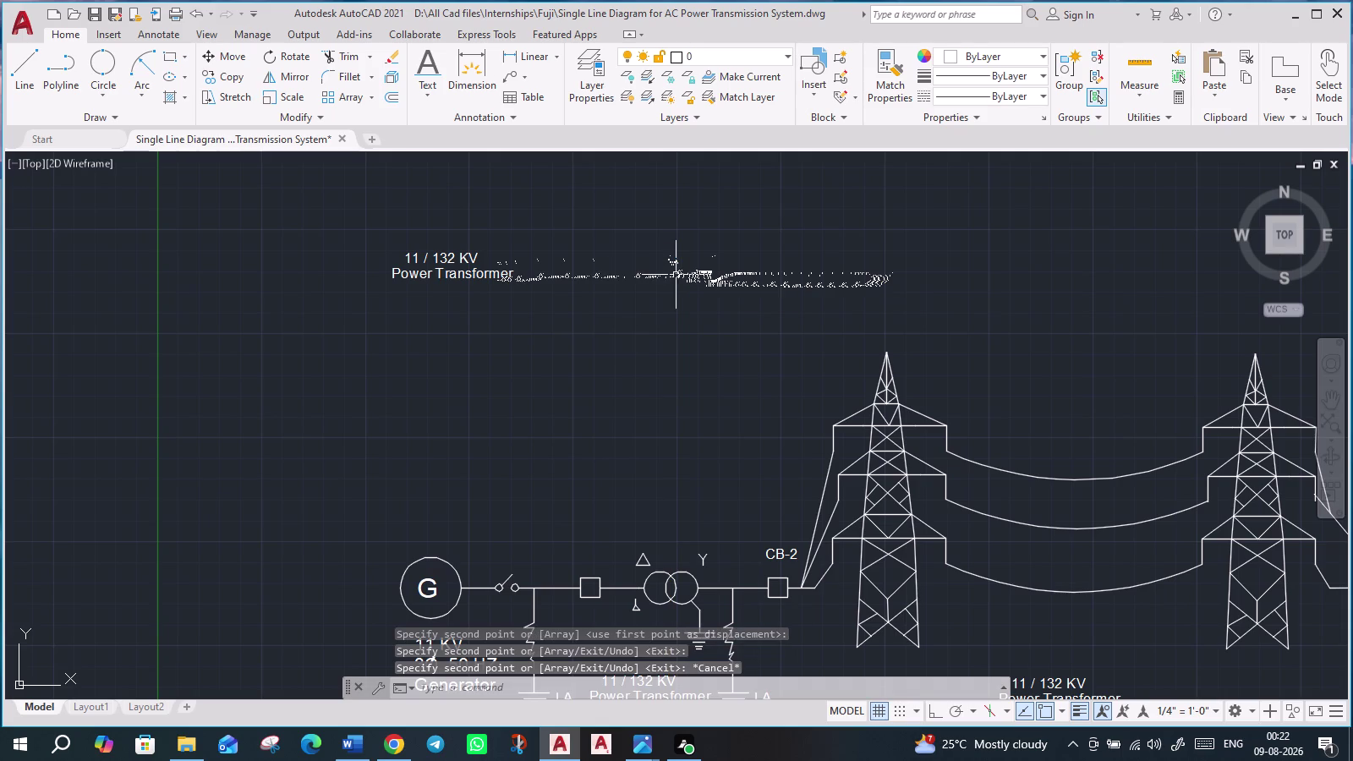
scroll(down, 3)
scroll(up, 3)
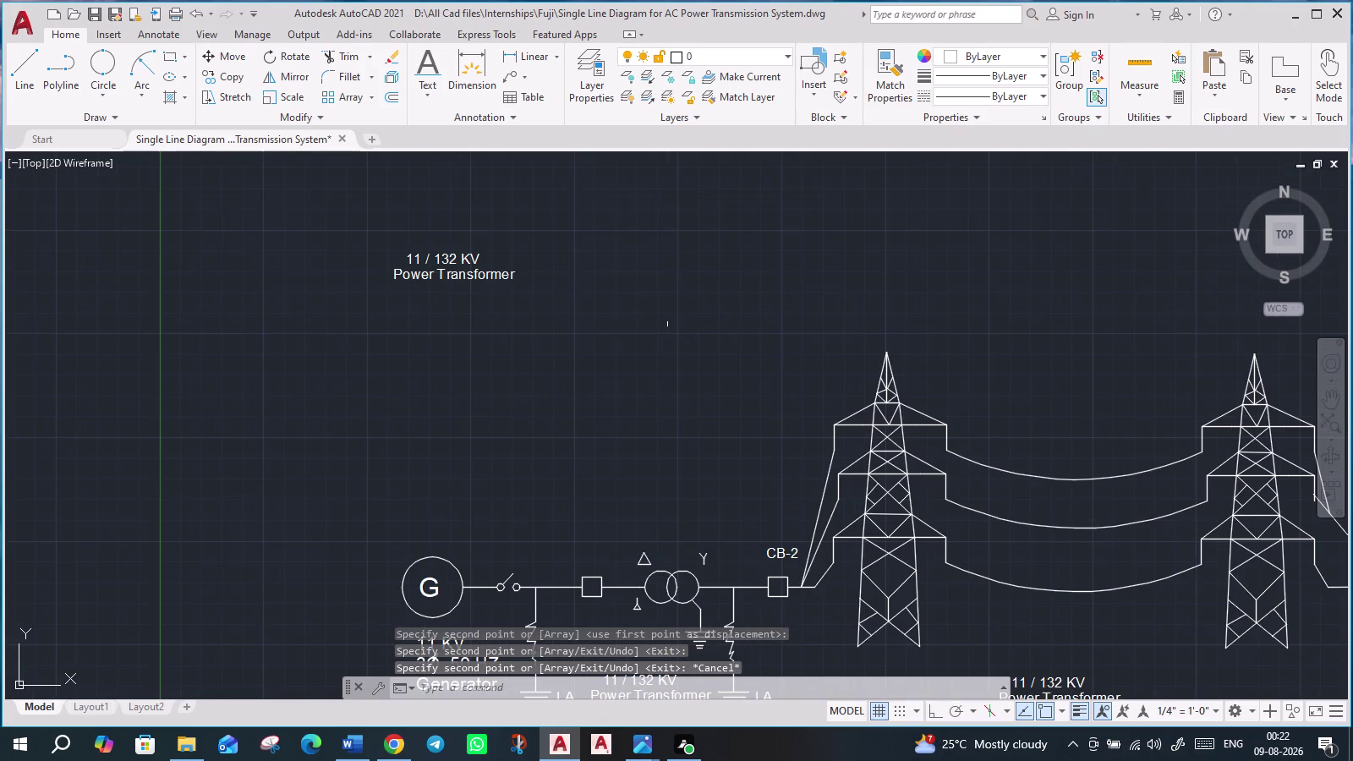
key(Escape)
scroll(down, 3)
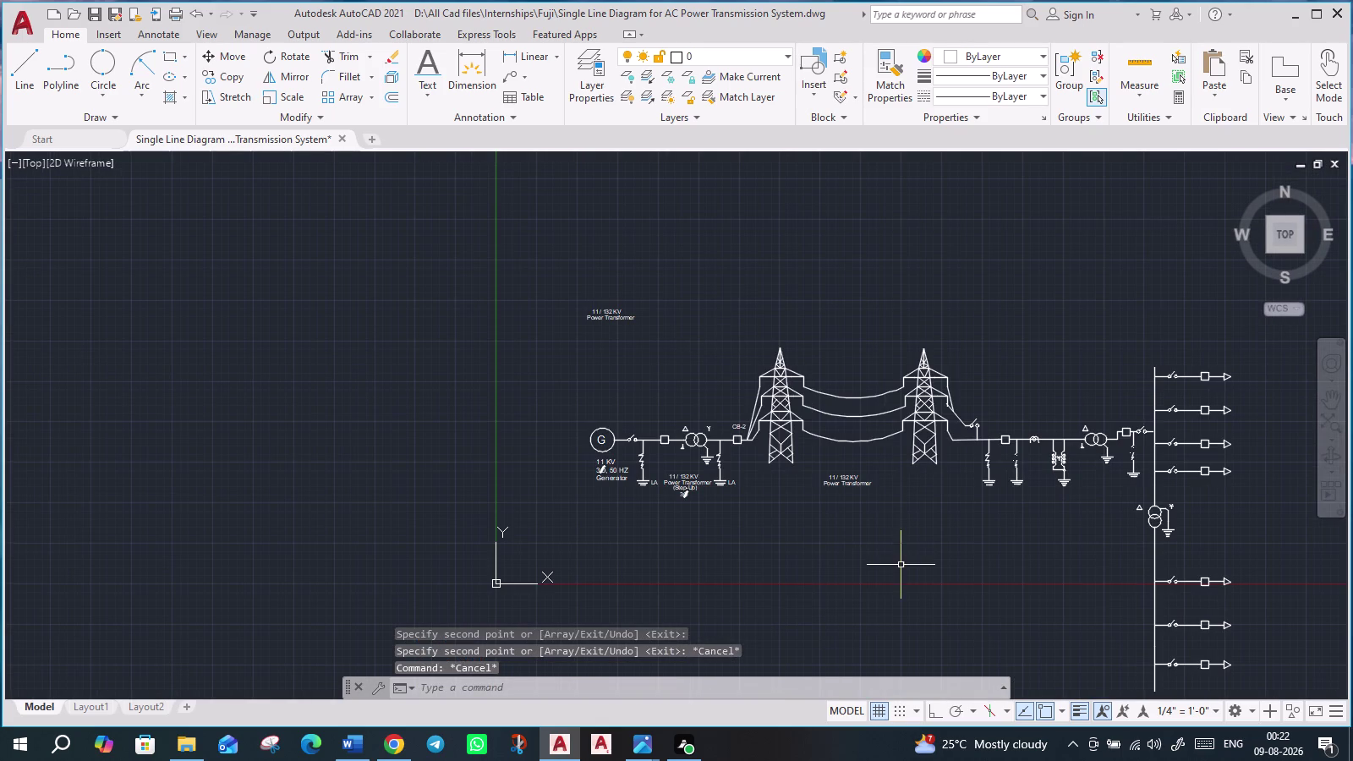
middle_drag(895, 561, 840, 526)
scroll(up, 3)
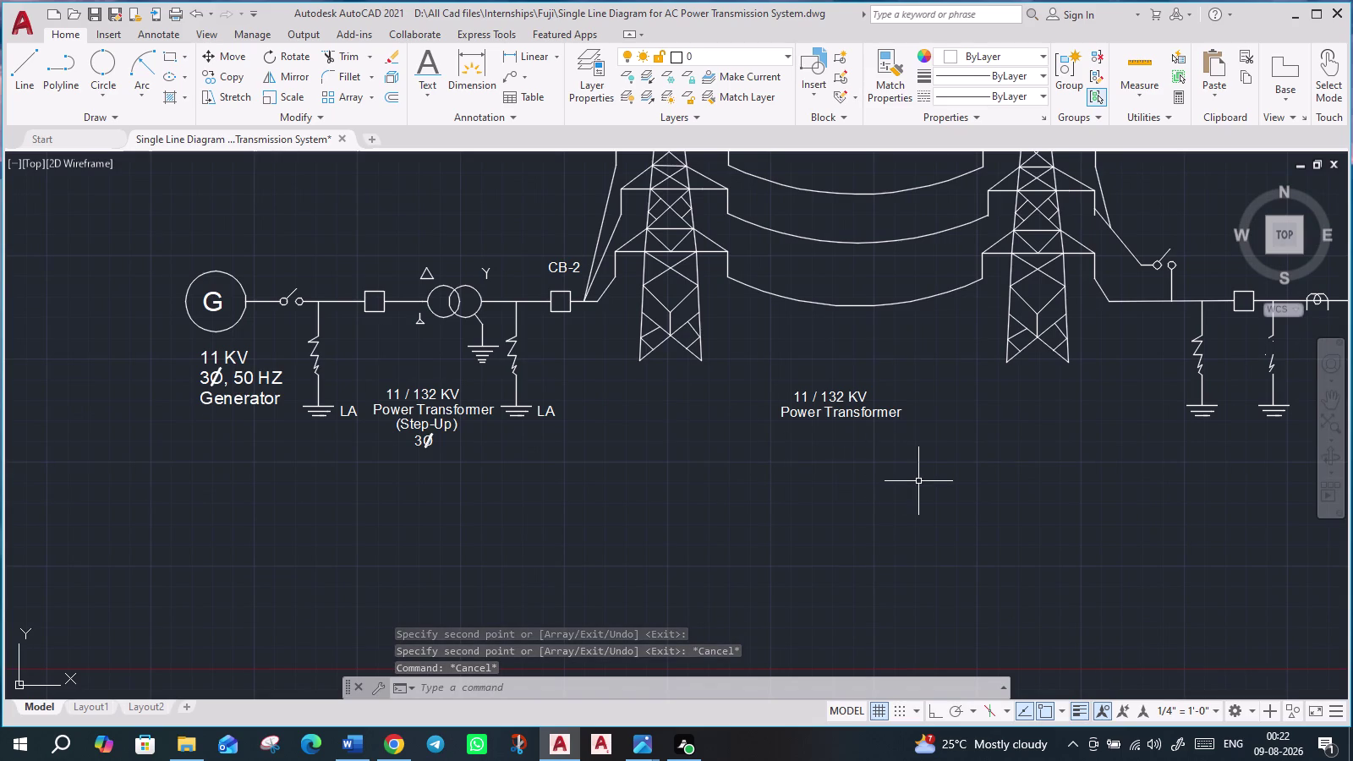
middle_drag(919, 481, 732, 530)
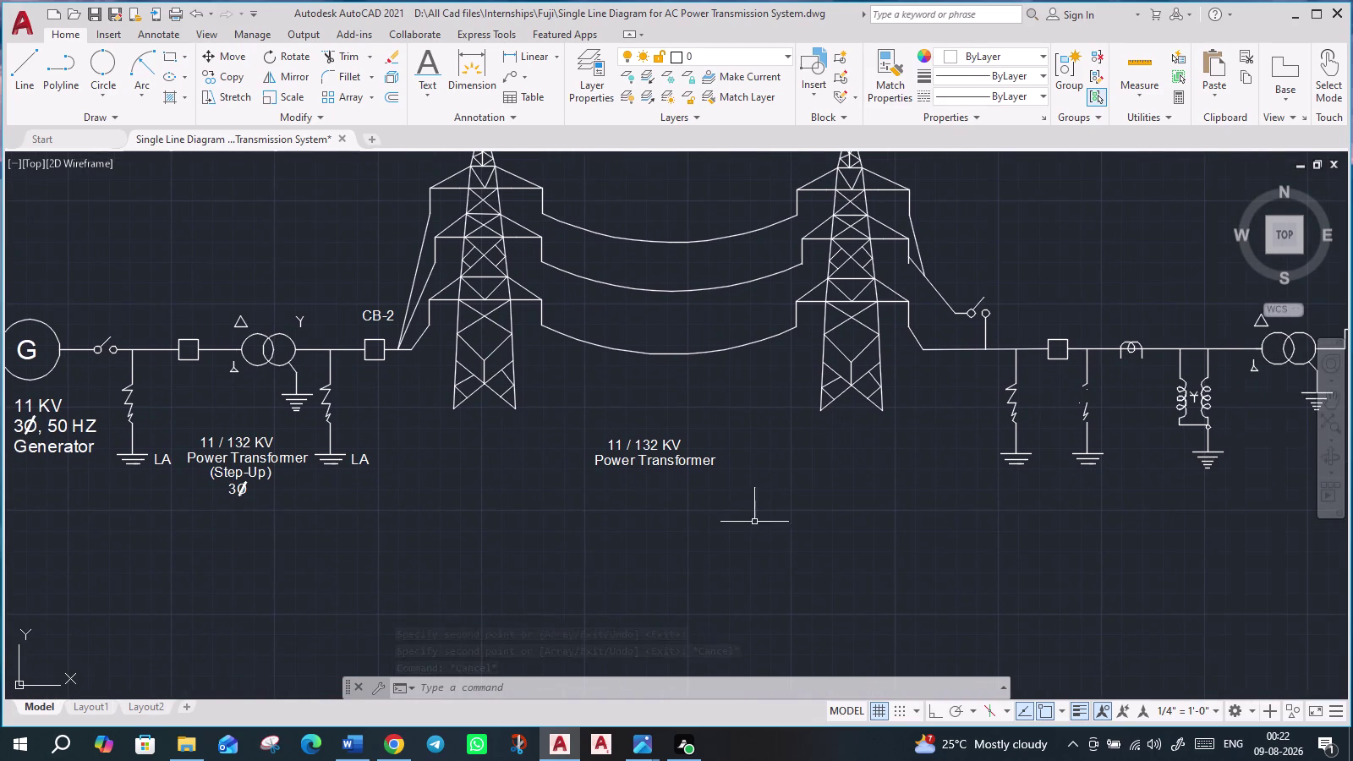
scroll(down, 3)
middle_drag(974, 585, 831, 554)
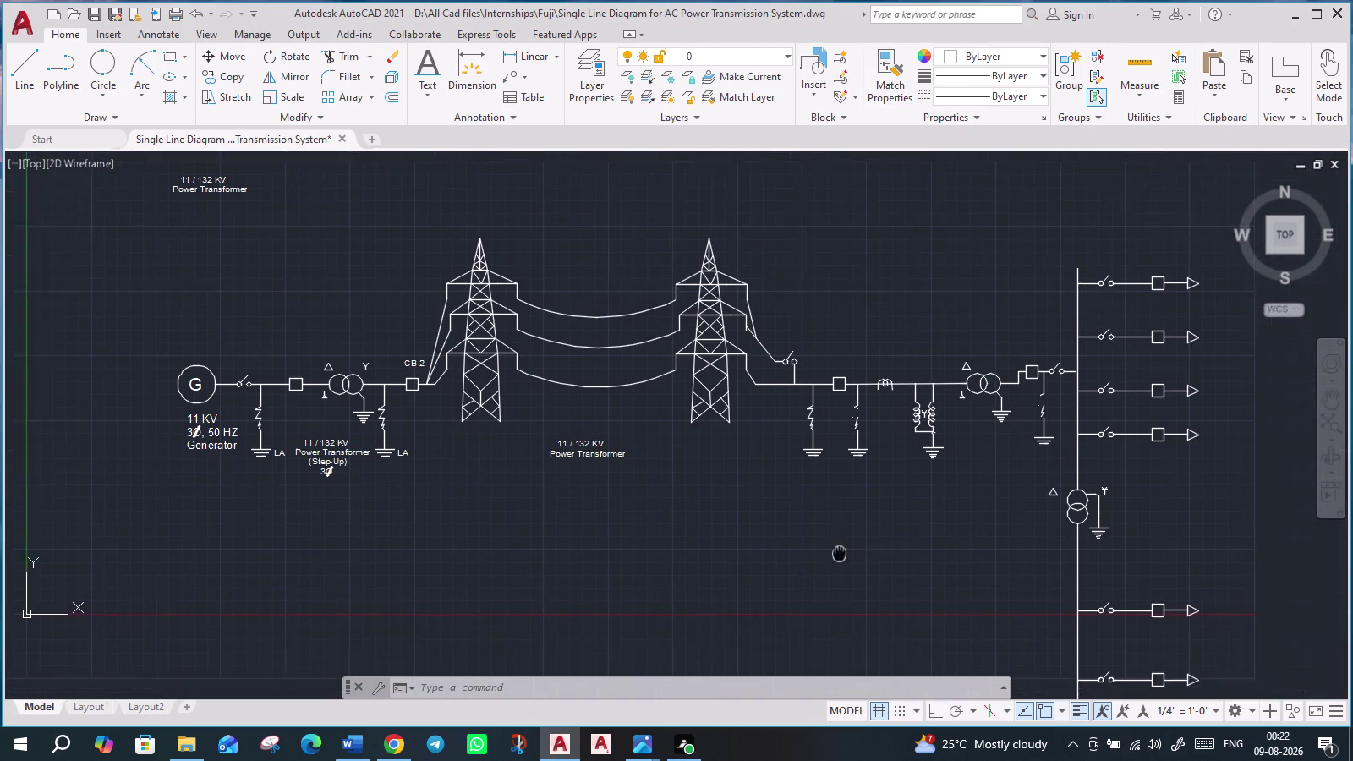
middle_drag(831, 554, 785, 552)
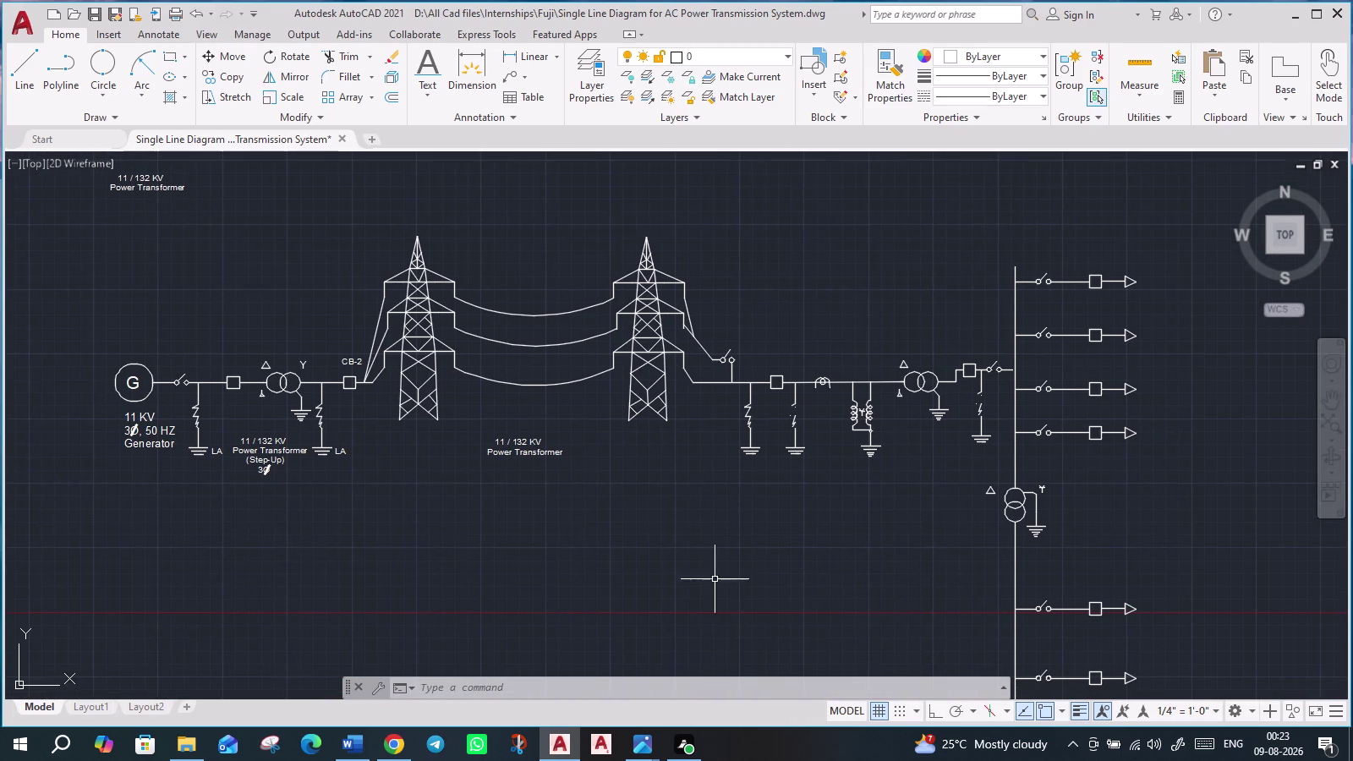
middle_drag(683, 593, 859, 600)
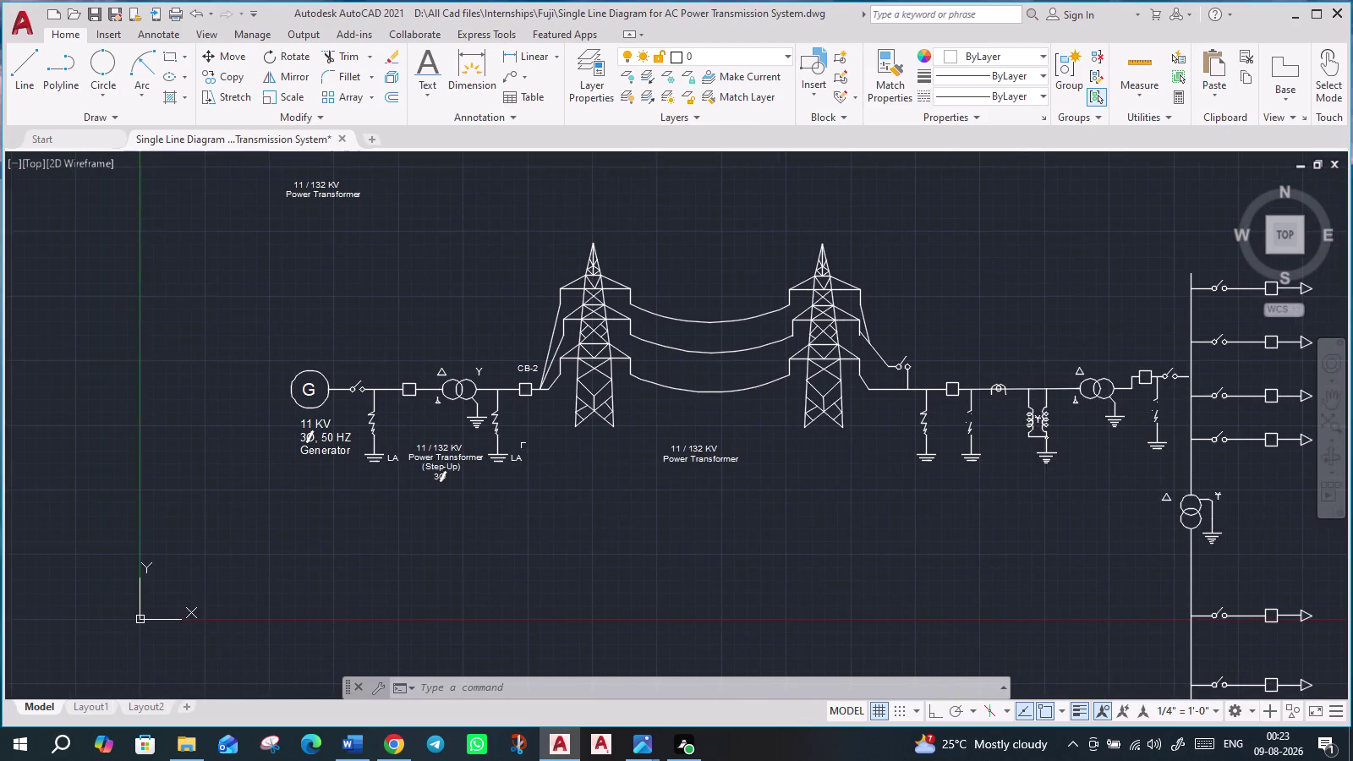
scroll(up, 3)
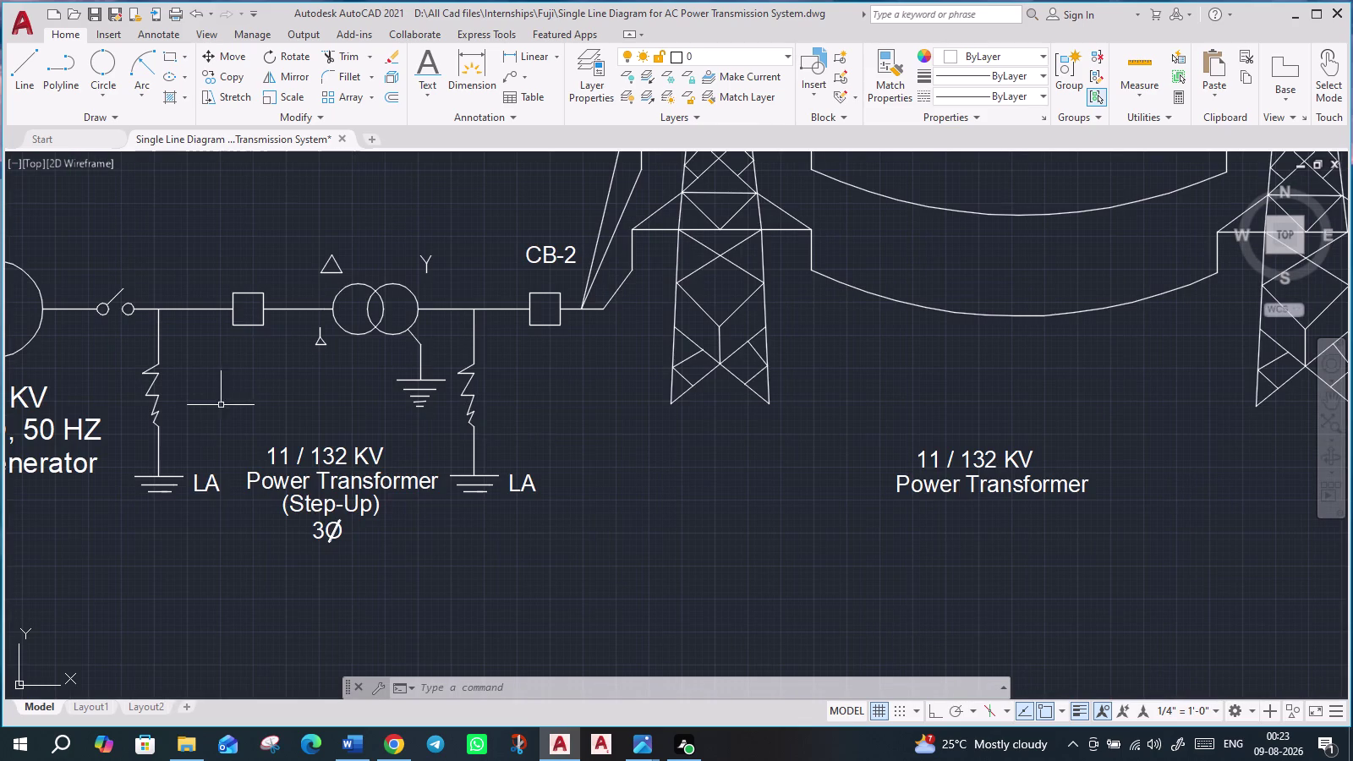
Window-select all four lines of the step-up transformer label.
drag(224, 405, 237, 409)
click(449, 559)
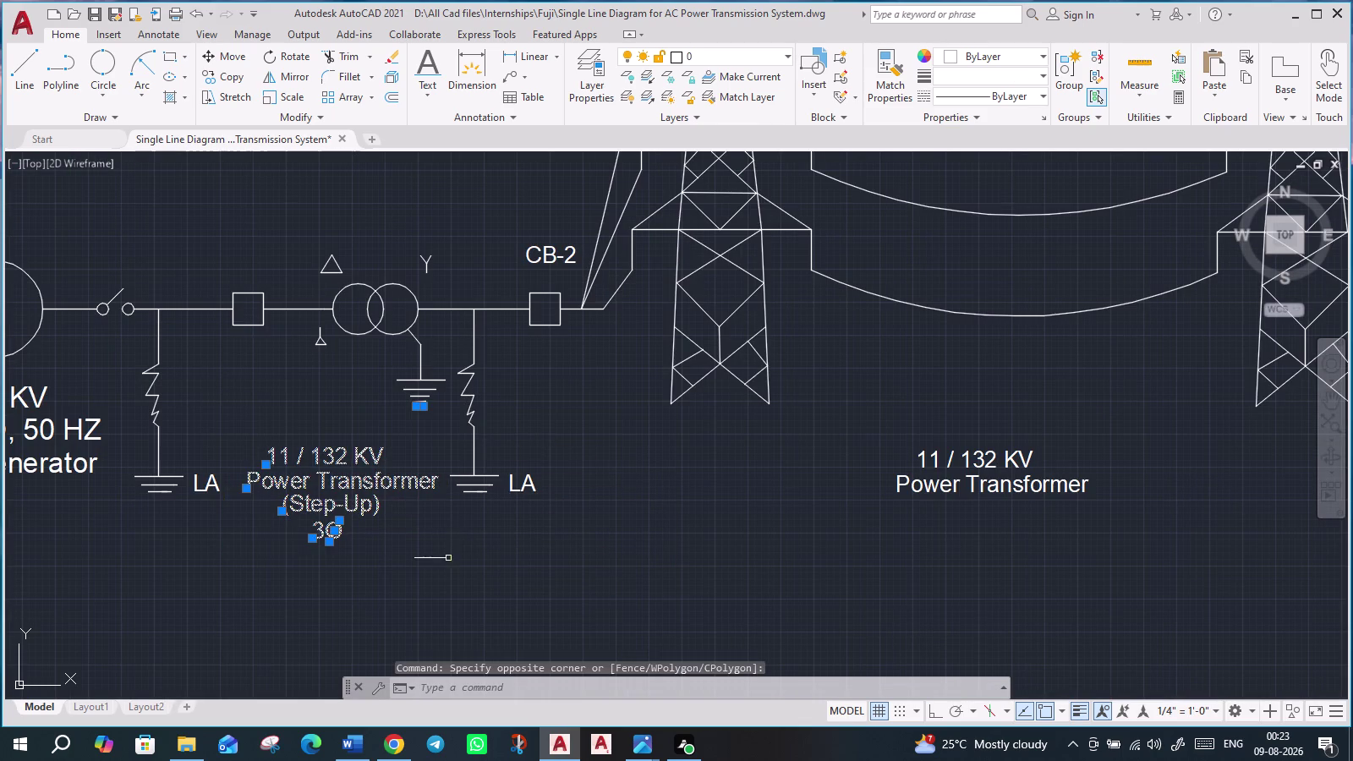
scroll(up, 3)
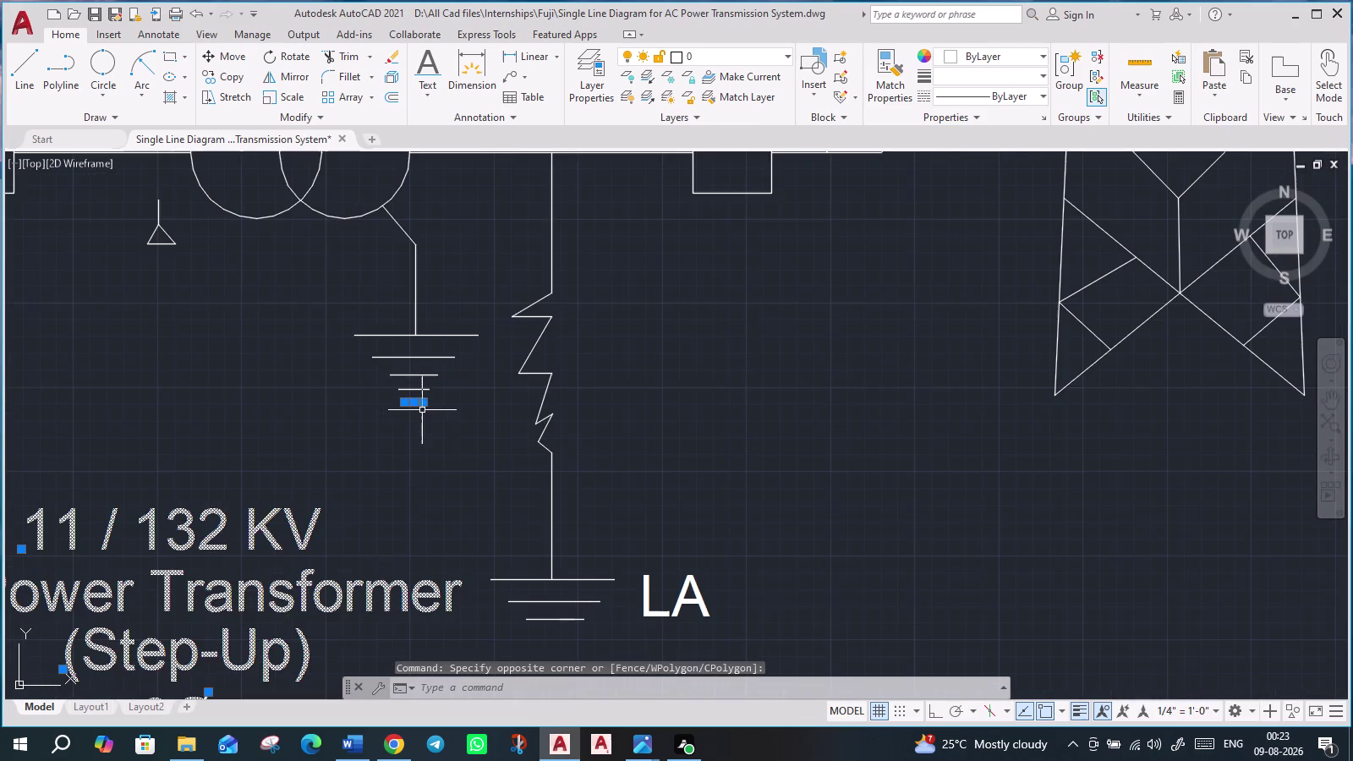
scroll(down, 3)
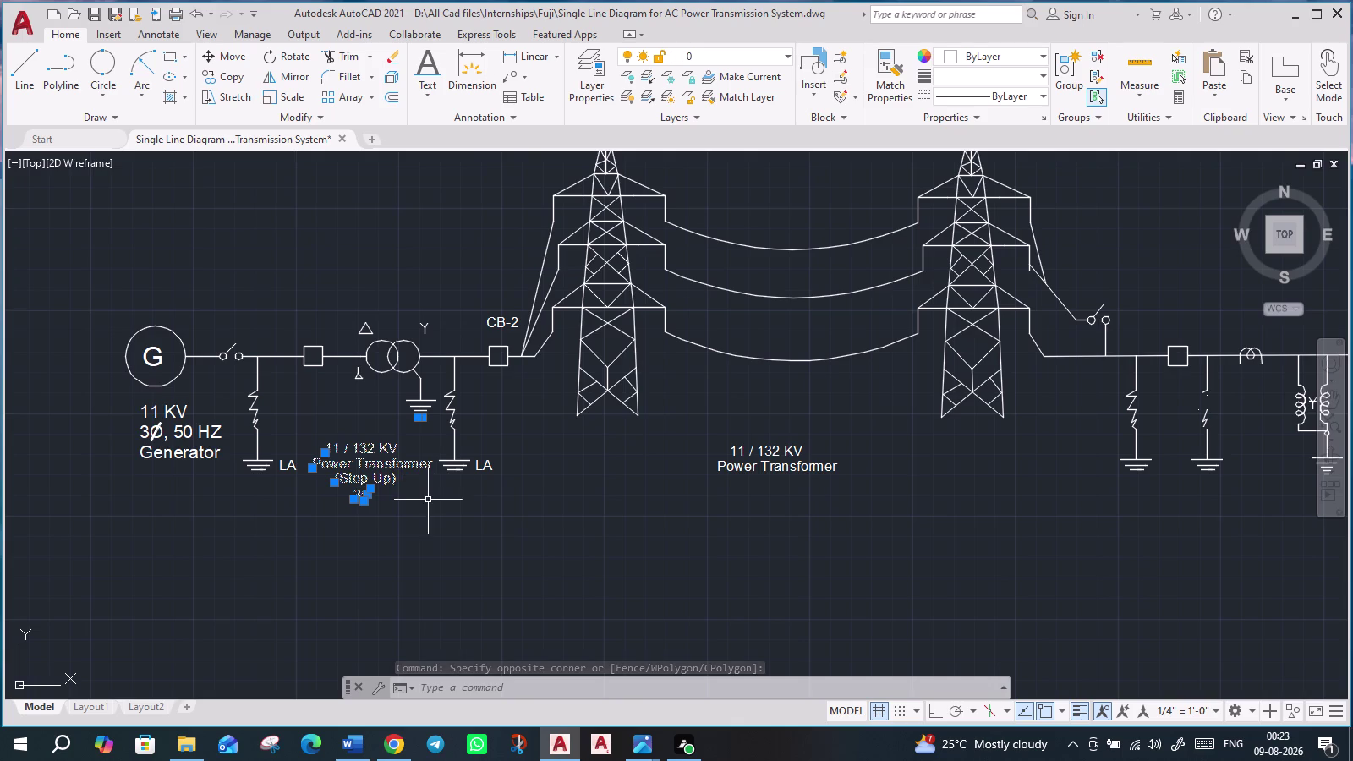
key(Escape)
click(307, 429)
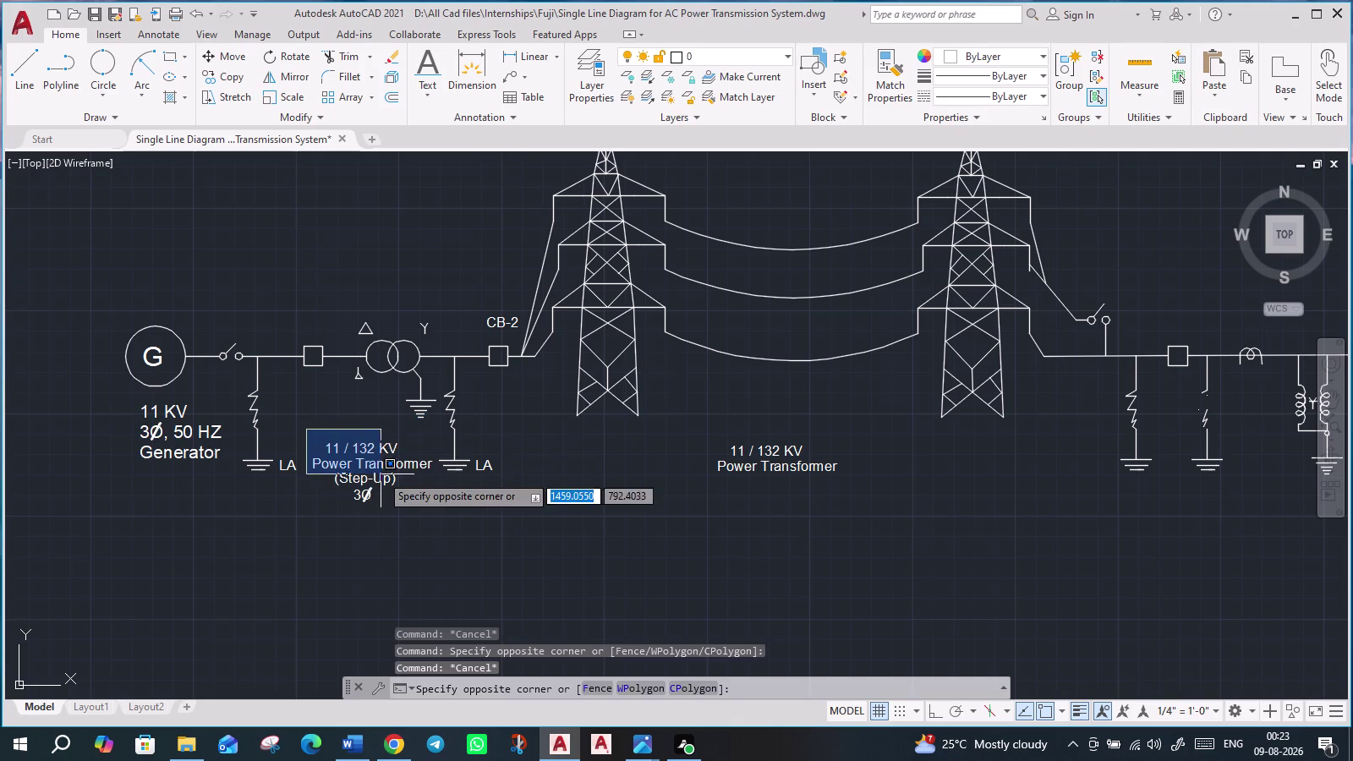
click(440, 517)
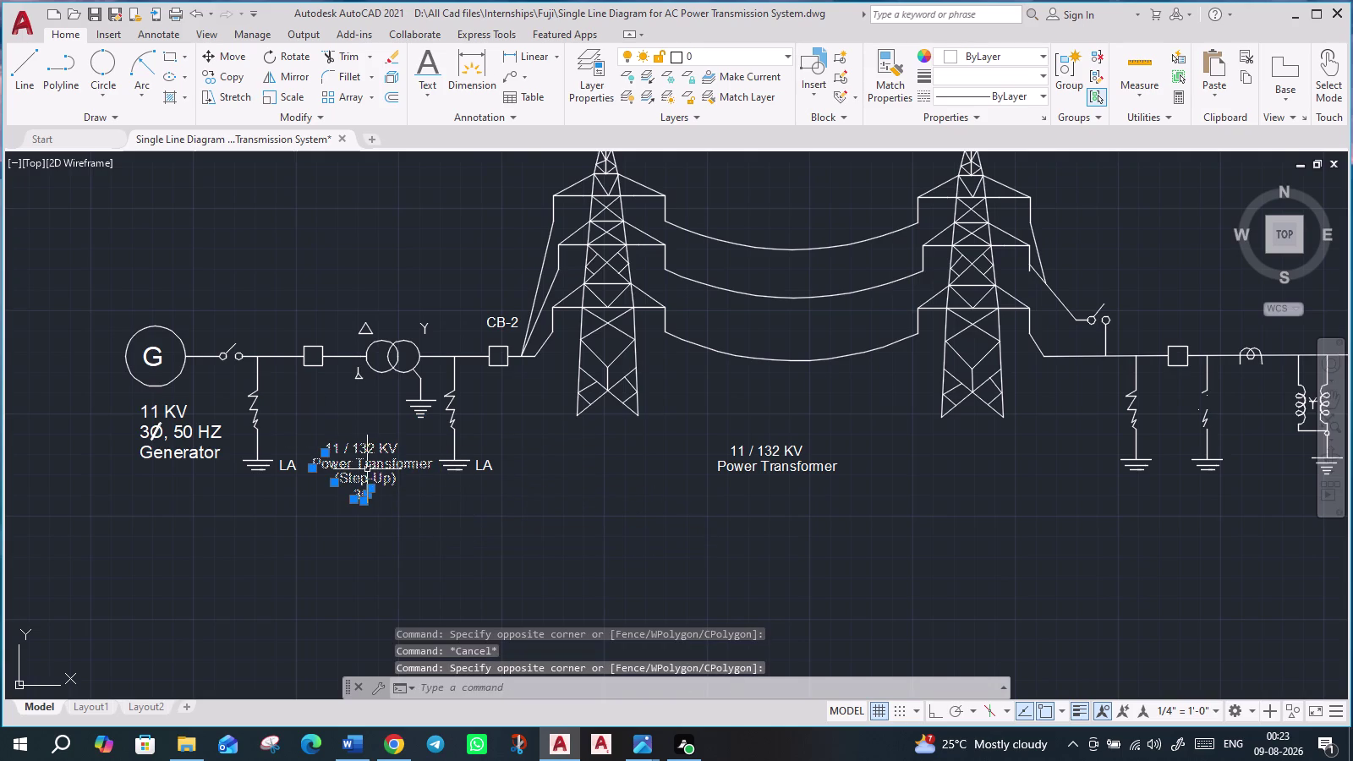
Copy the label beside the right-hand transformer near the busbar end.
key(c)
key(o)
key(Return)
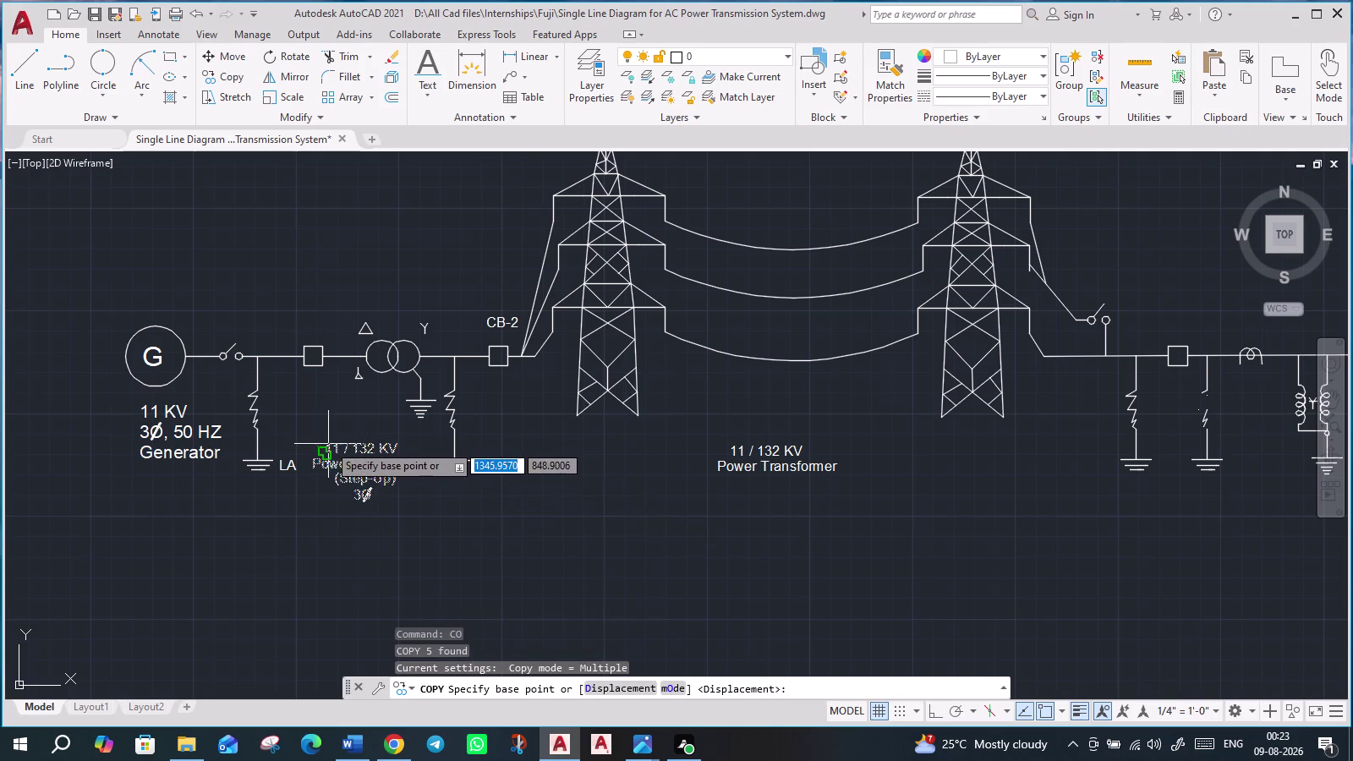
click(328, 444)
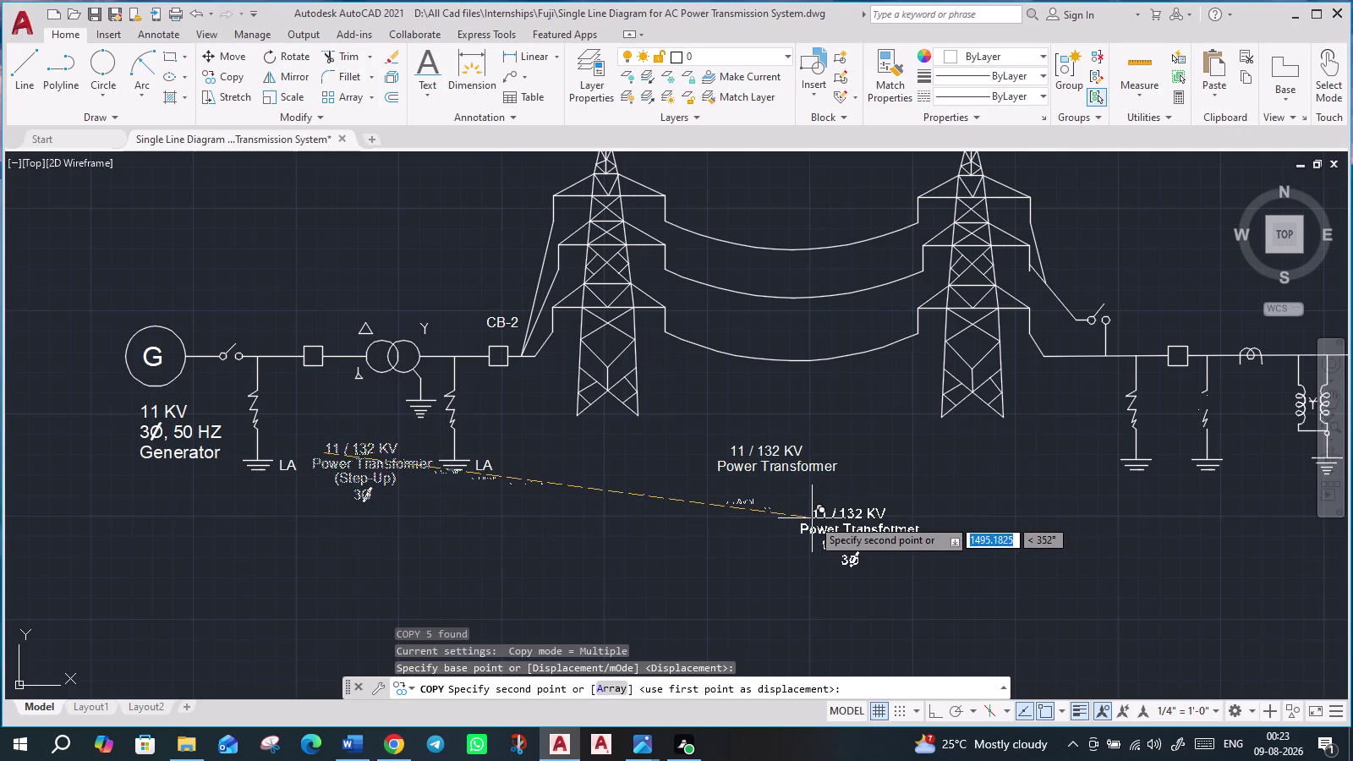
middle_drag(997, 529, 453, 470)
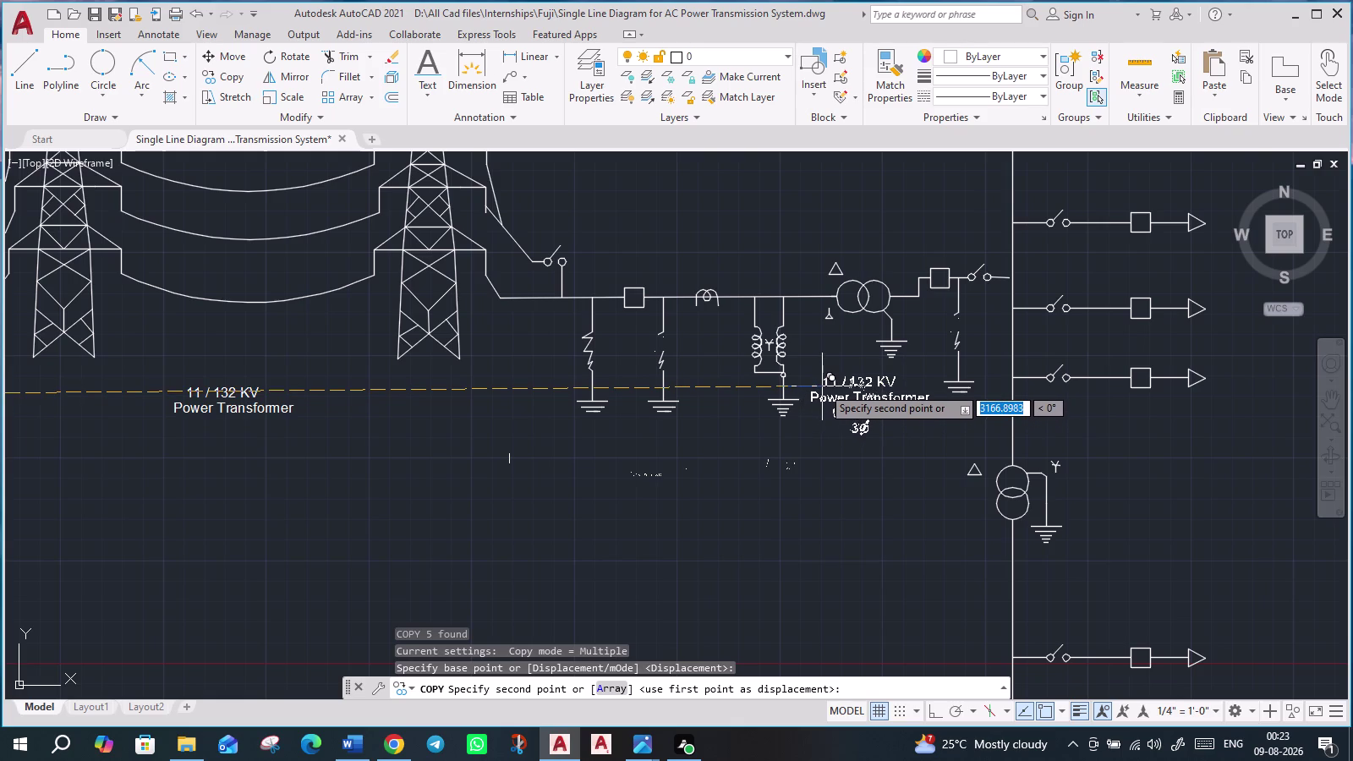
click(822, 386)
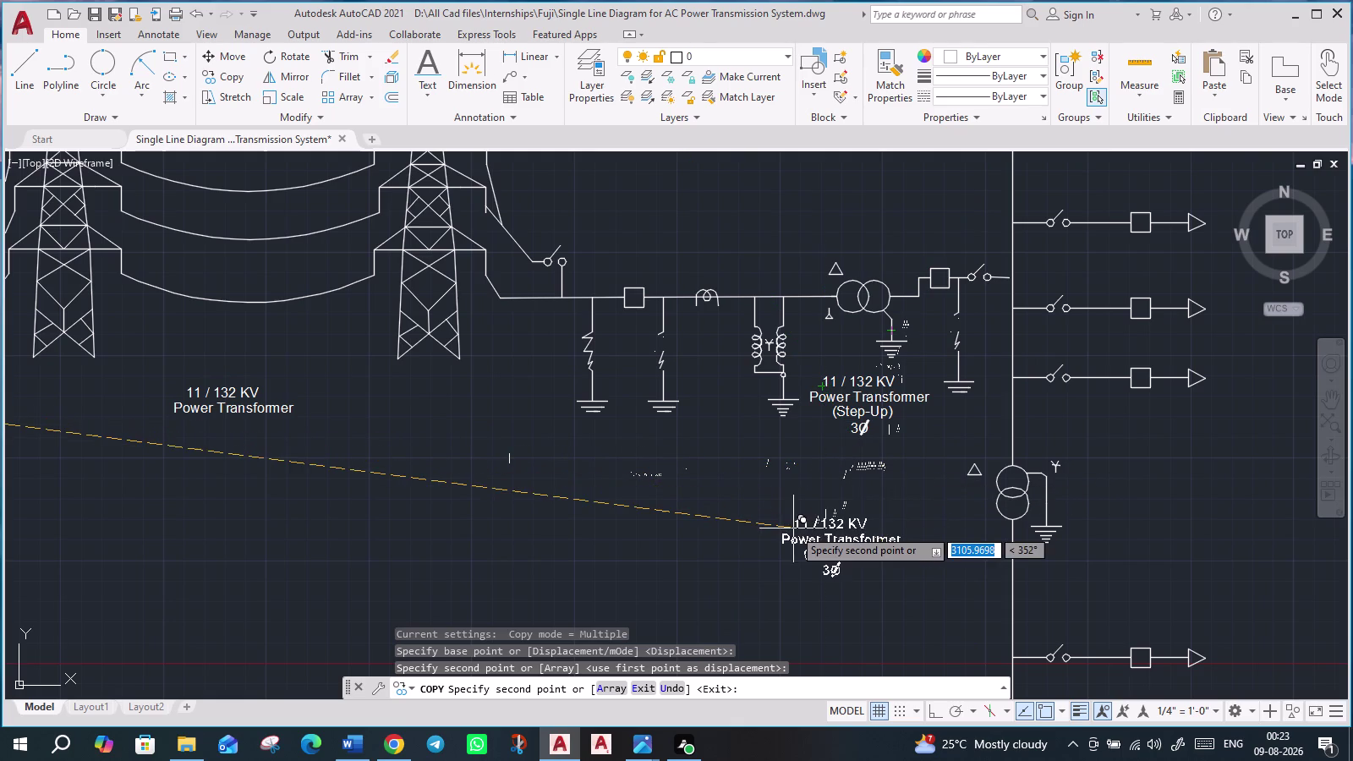
key(Escape)
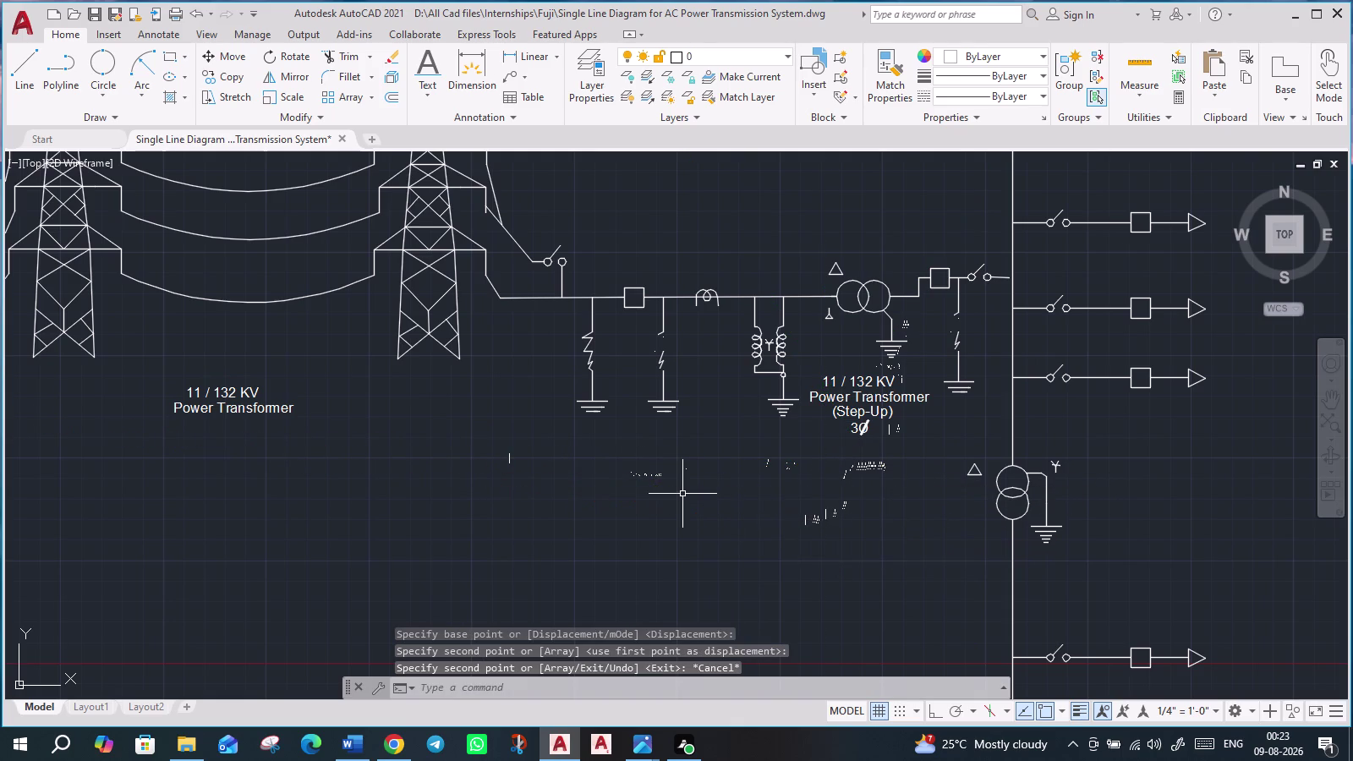
scroll(up, 3)
scroll(down, 3)
key(Escape)
scroll(up, 3)
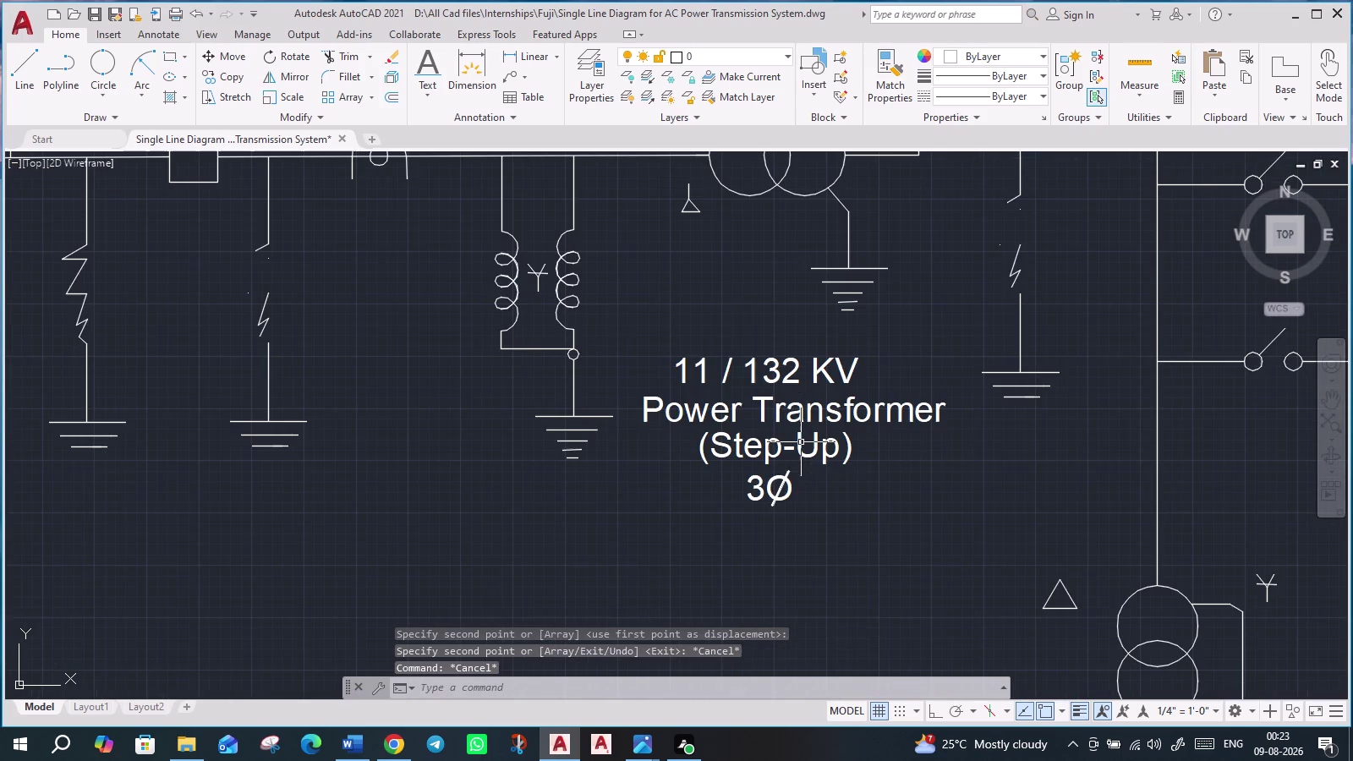
scroll(up, 3)
Edit the copied voltage line, replacing 11 with 132 and 132 with 33.
double_click(578, 248)
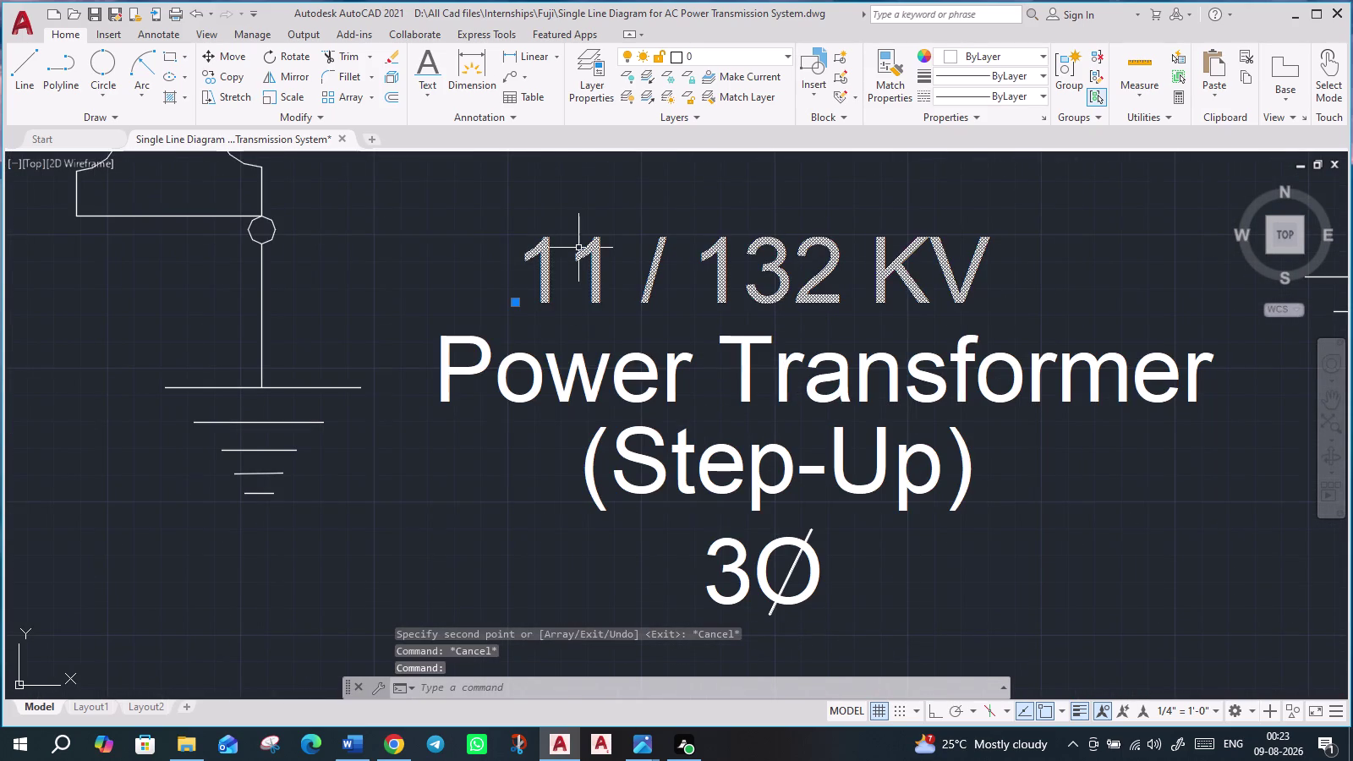
click(597, 283)
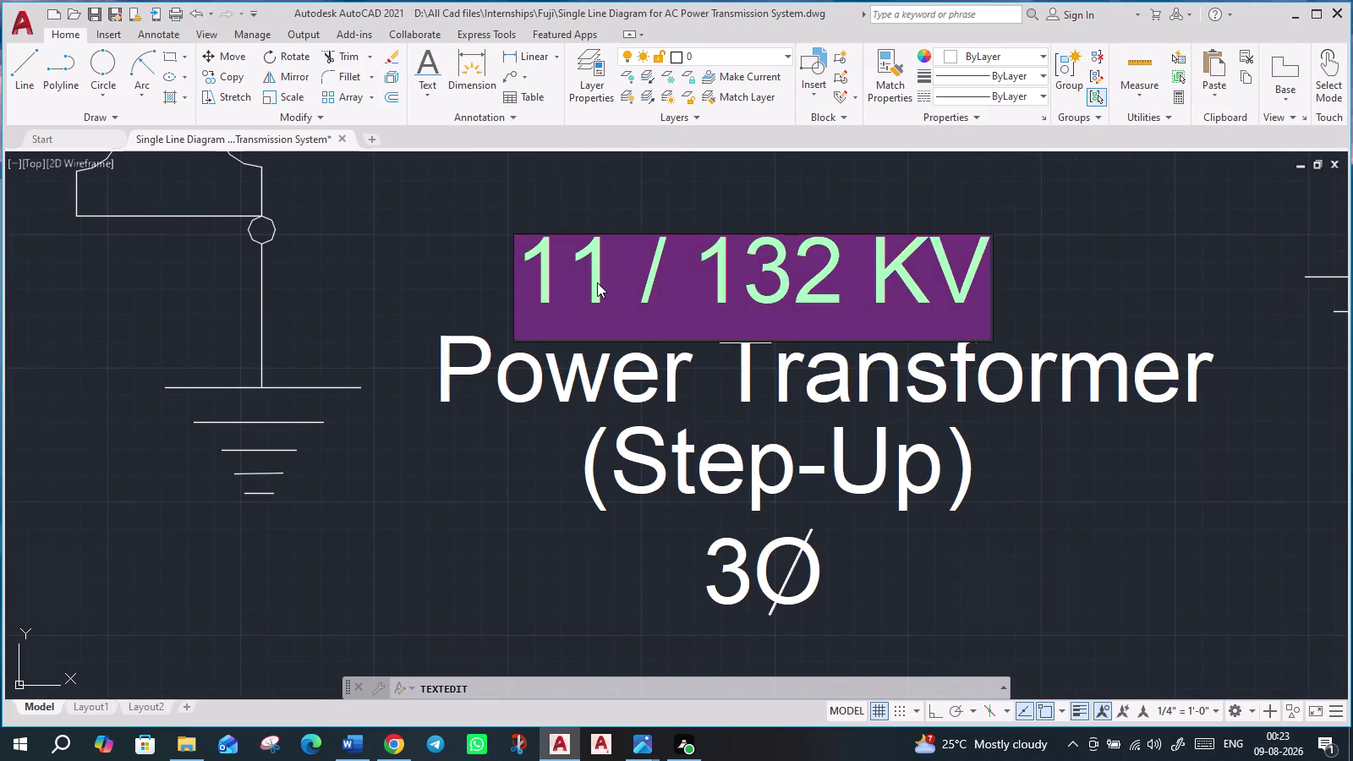
key(BackSpace)
key(BackSpace)
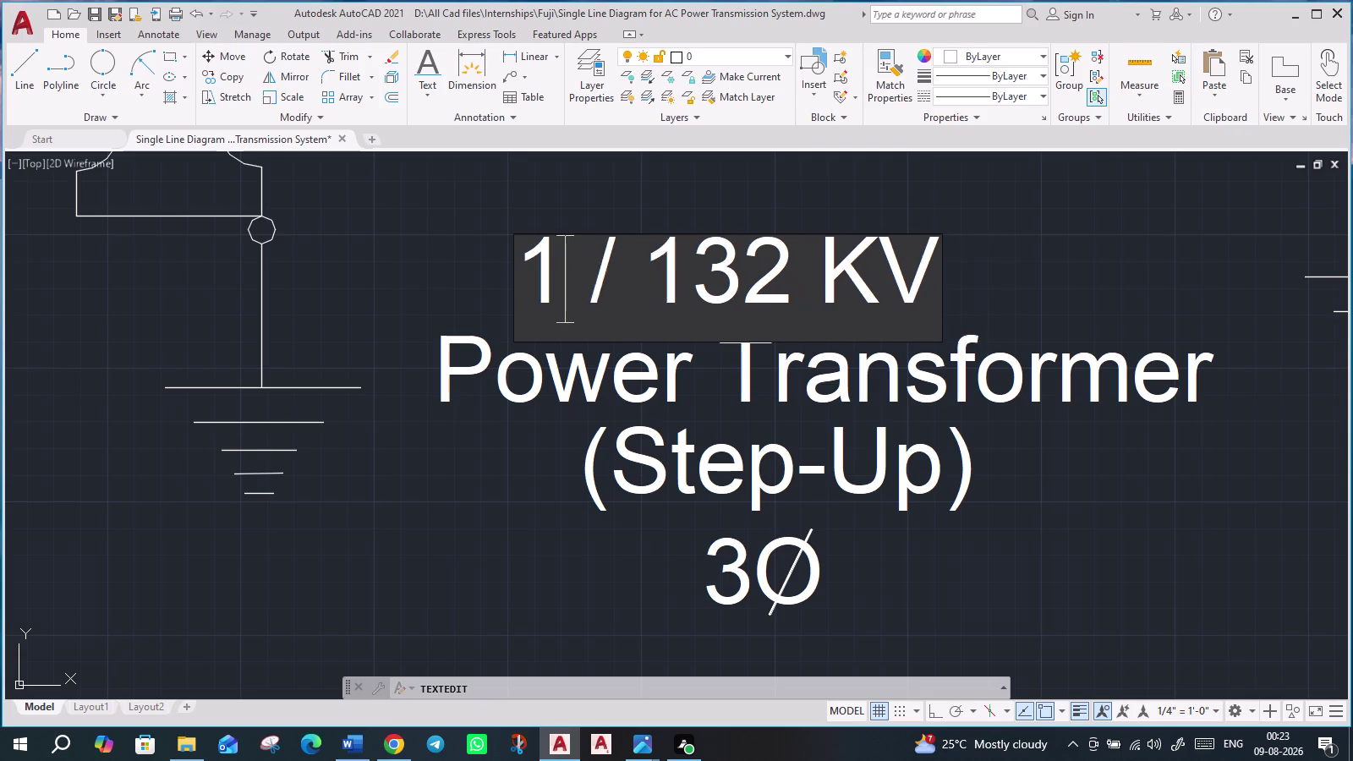
text(132)
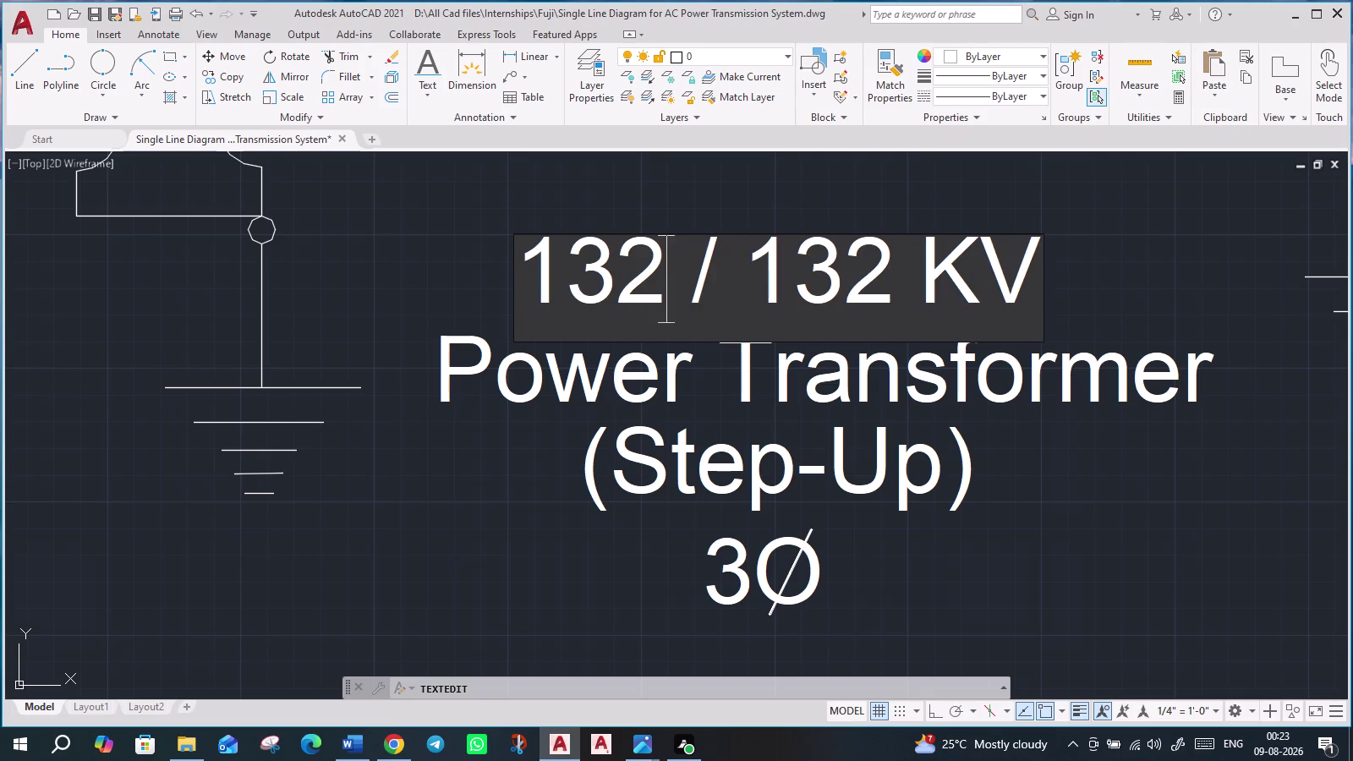
click(885, 266)
key(BackSpace)
key(BackSpace)
key(BackSpace)
text(33)
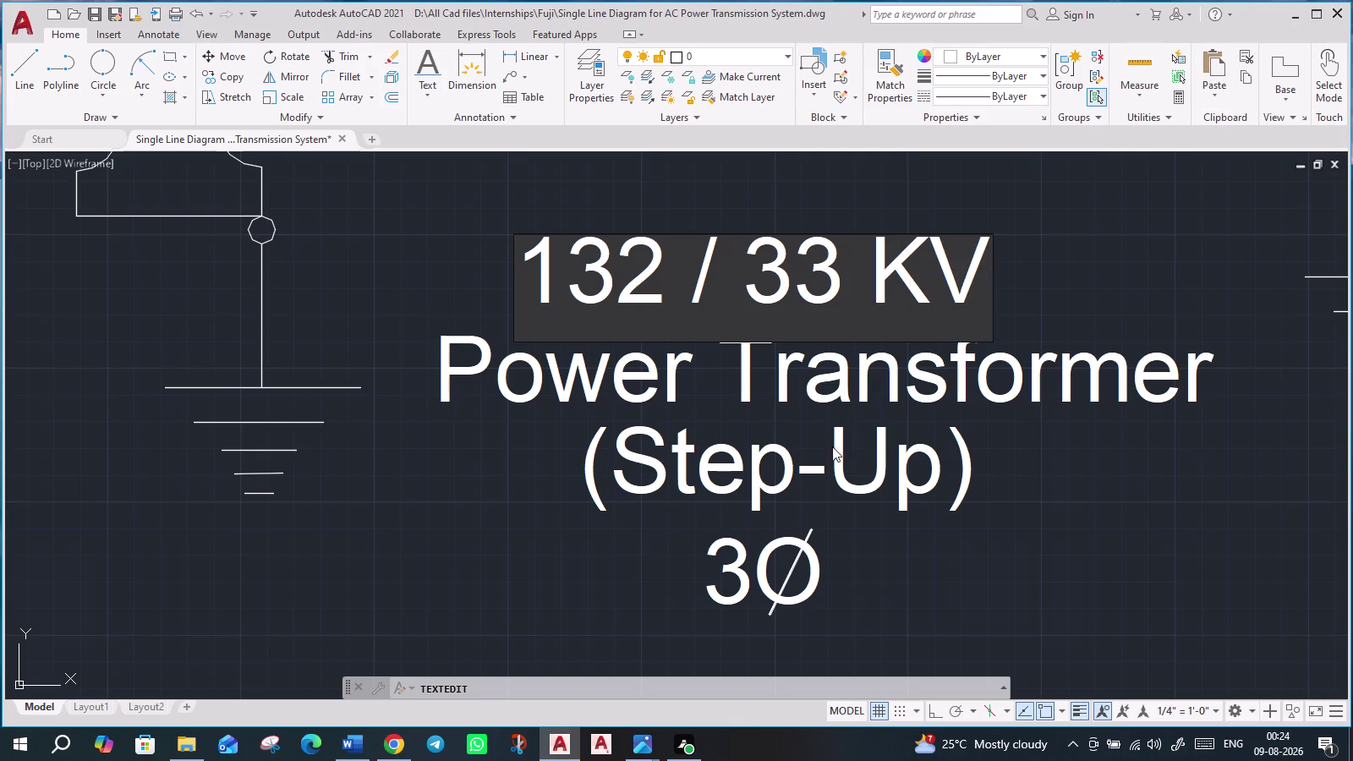
click(941, 459)
click(942, 470)
Reword the second transformer's '(Step-Up)' text line to '(Step-Down)'.
double_click(926, 472)
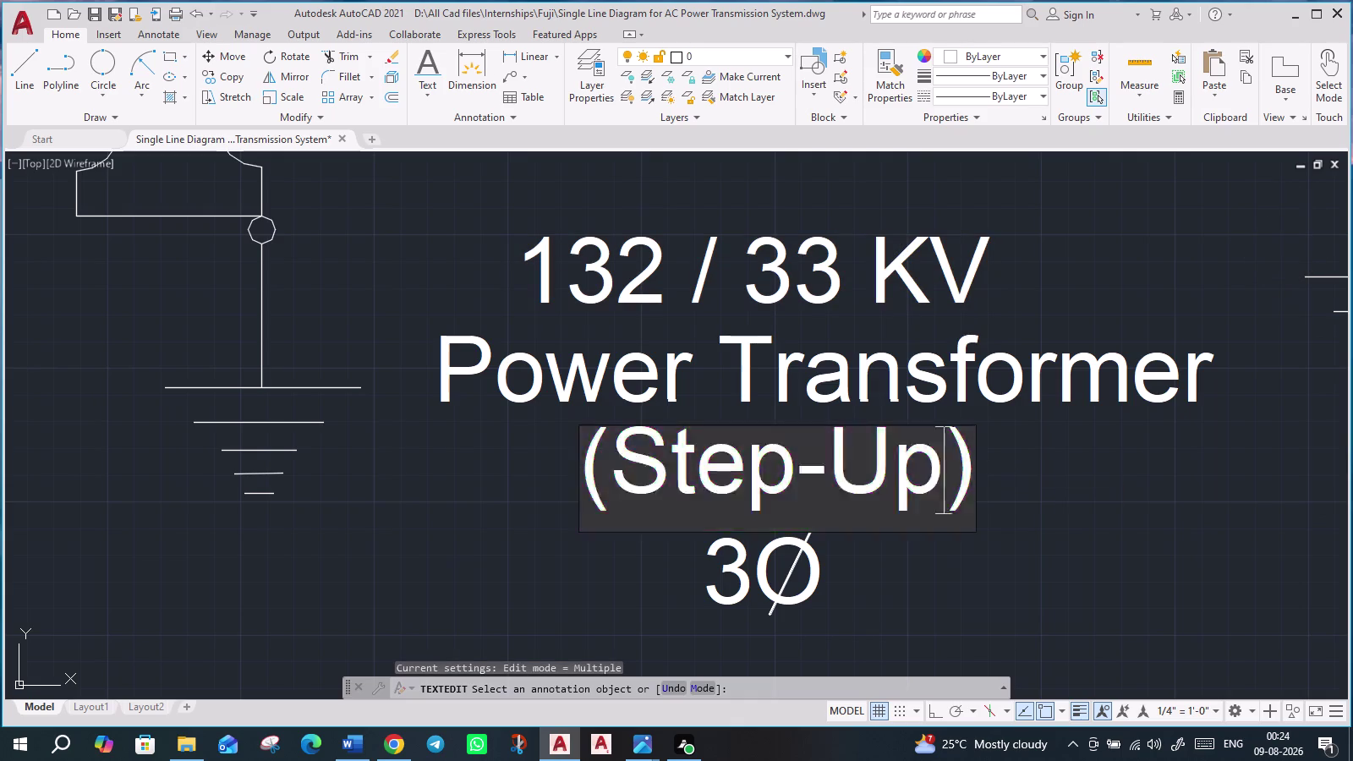
click(941, 471)
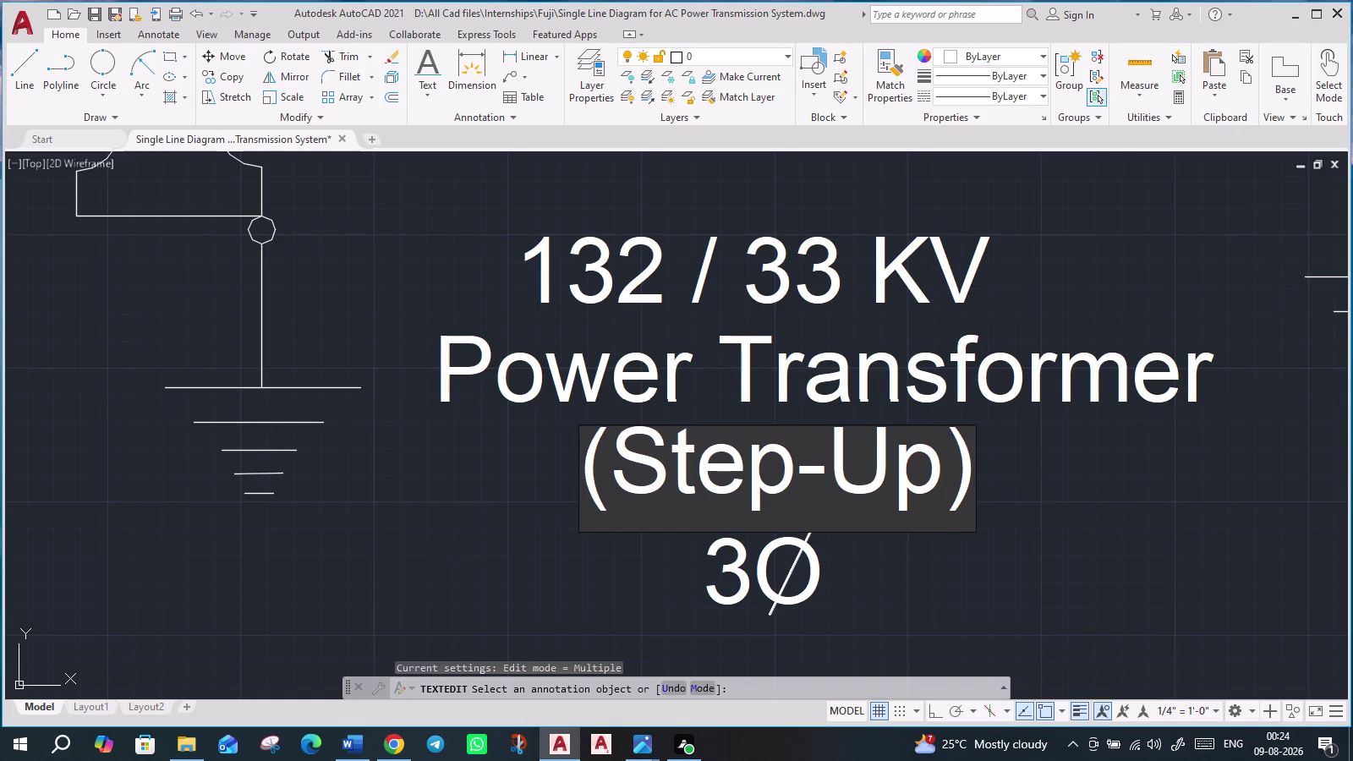
key(BackSpace)
key(BackSpace)
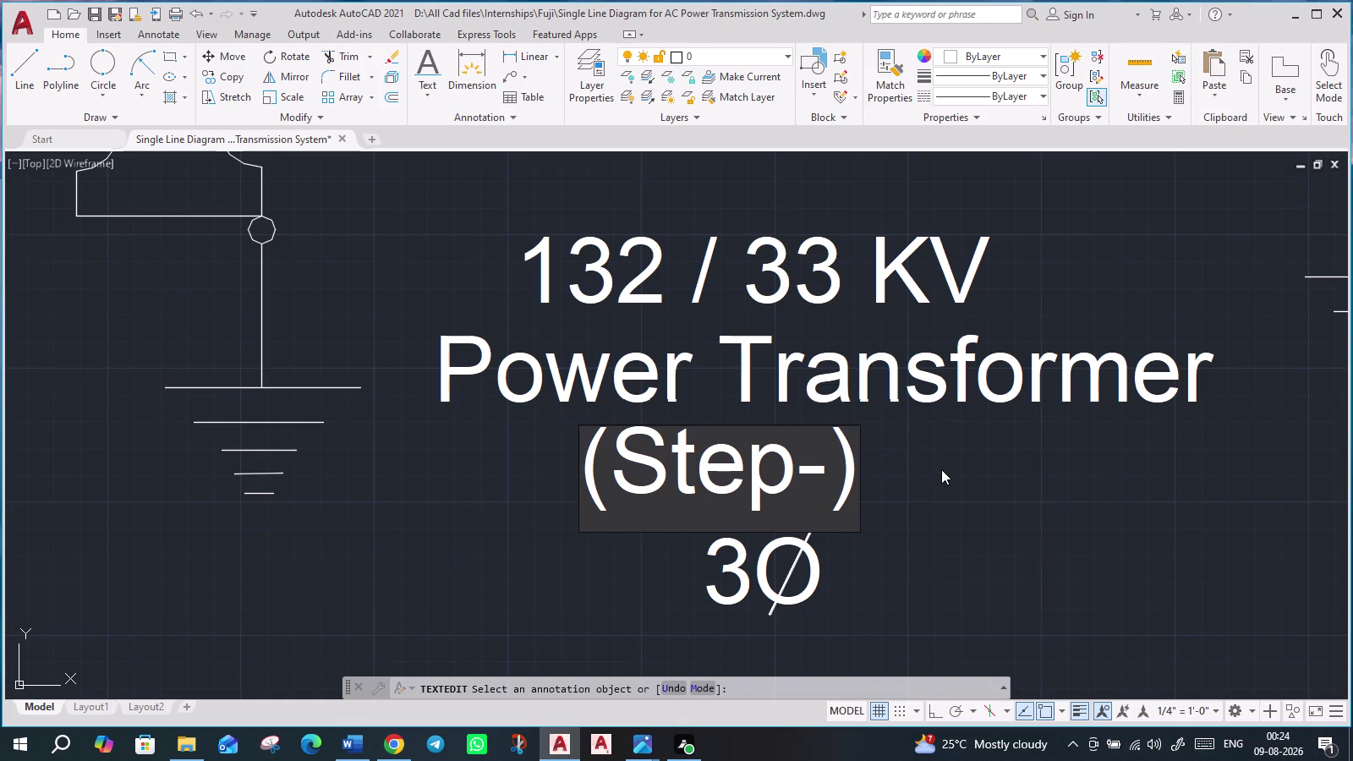
key(d)
key(o)
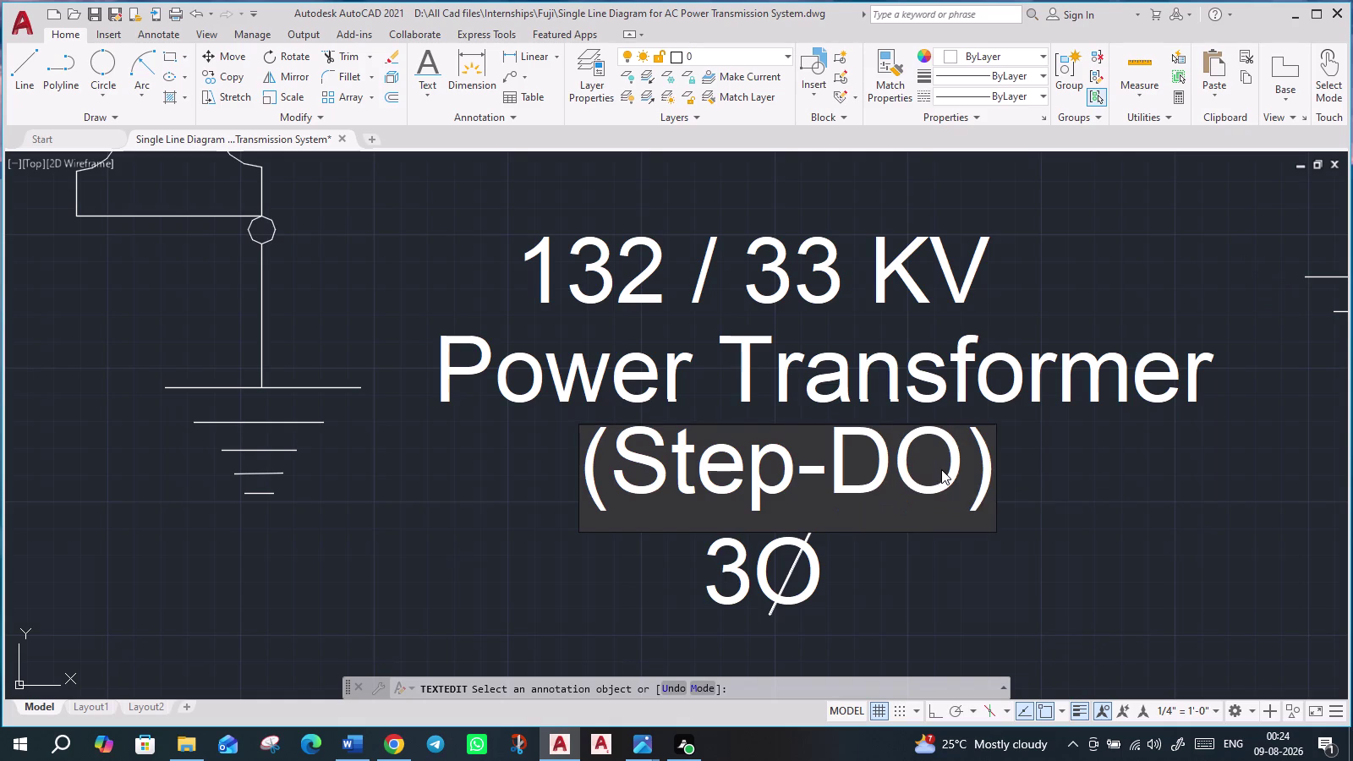
key(BackSpace)
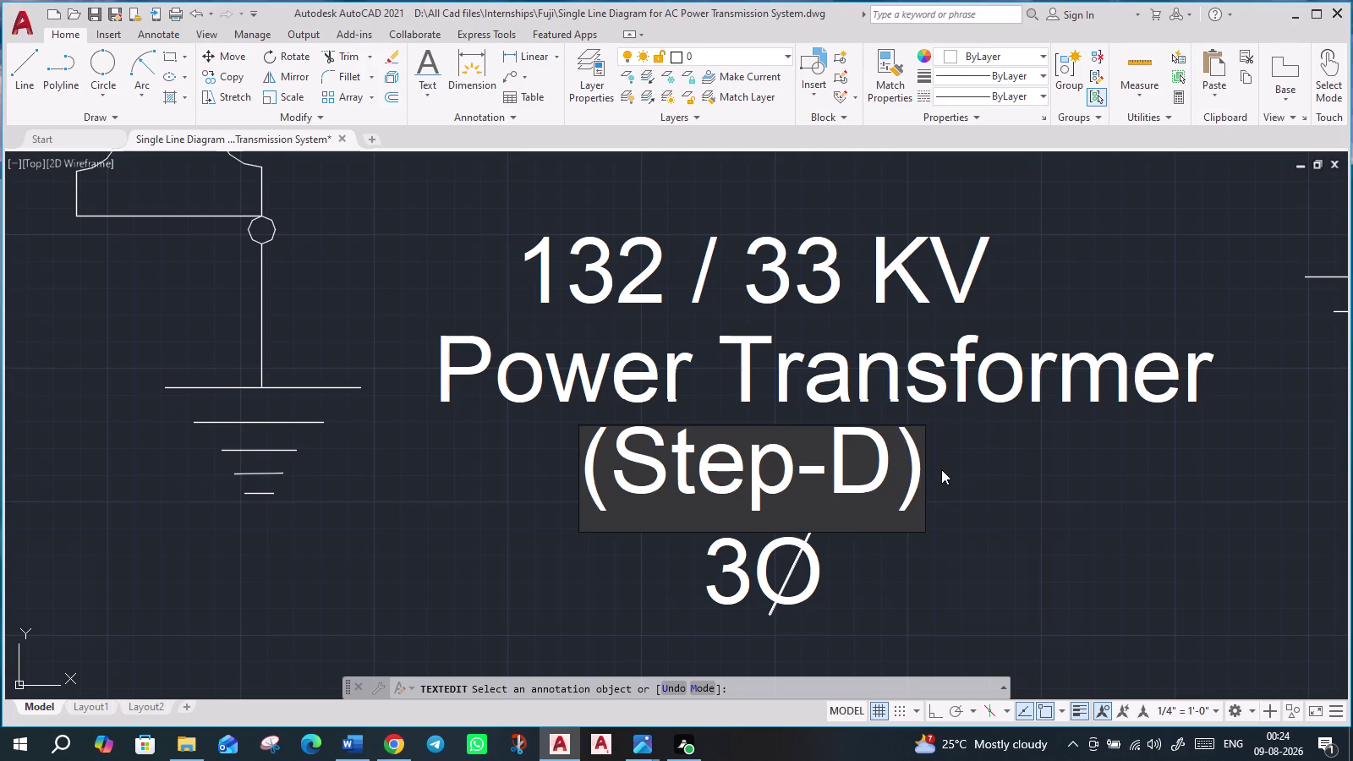
text(own)
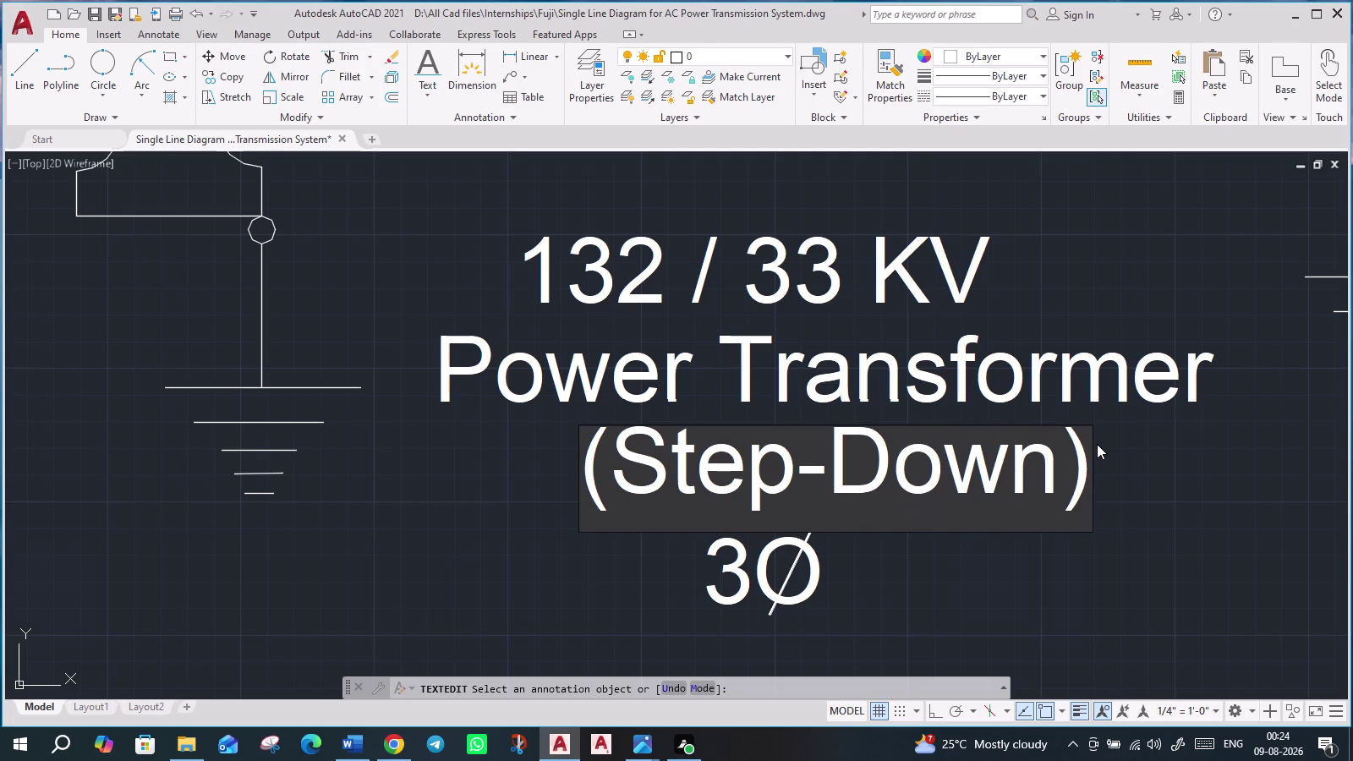
key(Return)
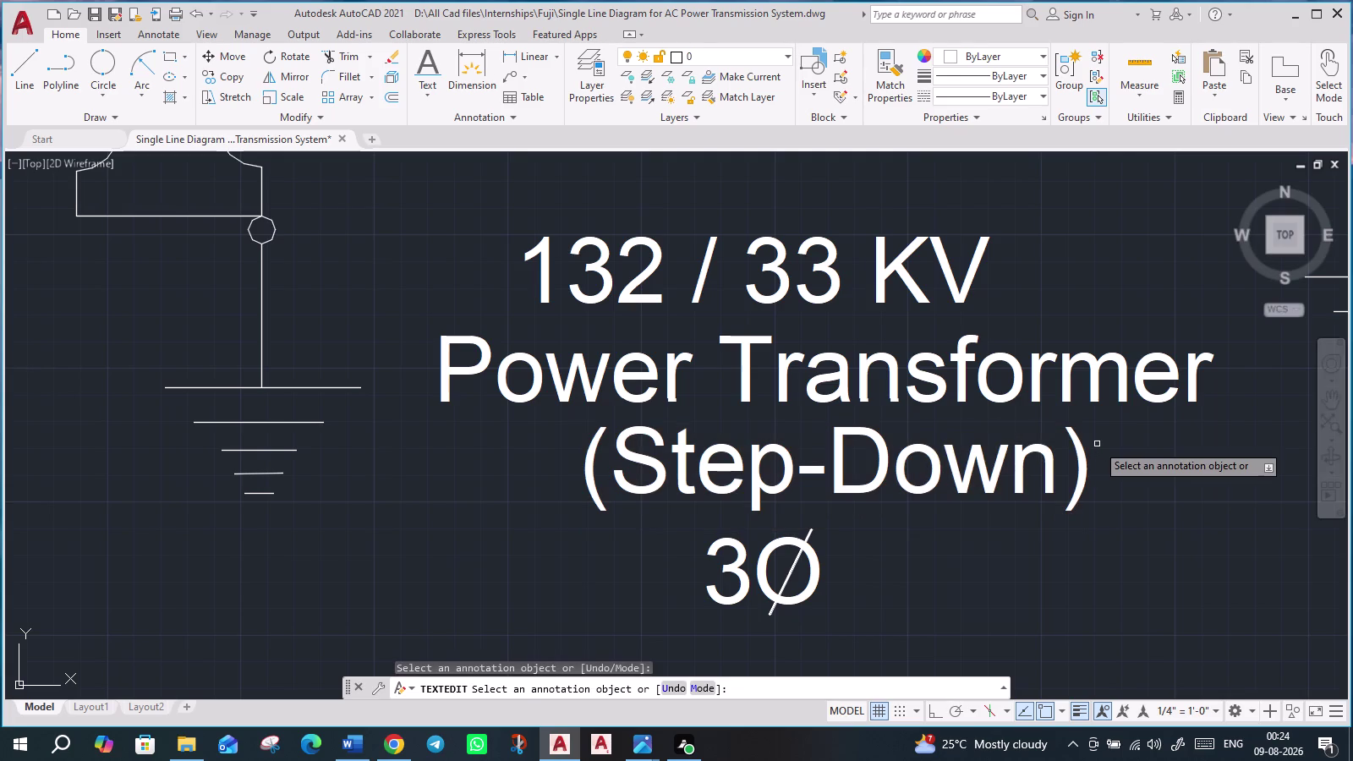